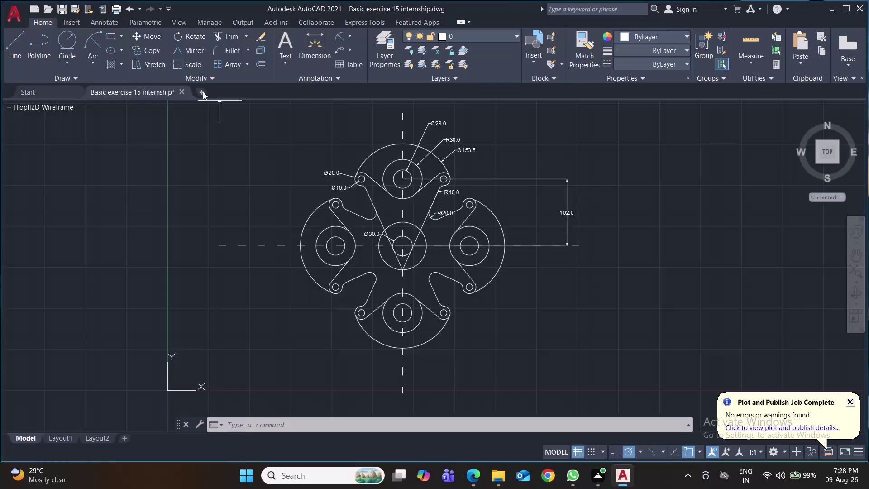
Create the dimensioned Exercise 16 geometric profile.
Open a new blank drawing and close the Basic exercise 15 tab.
click(202, 91)
click(182, 91)
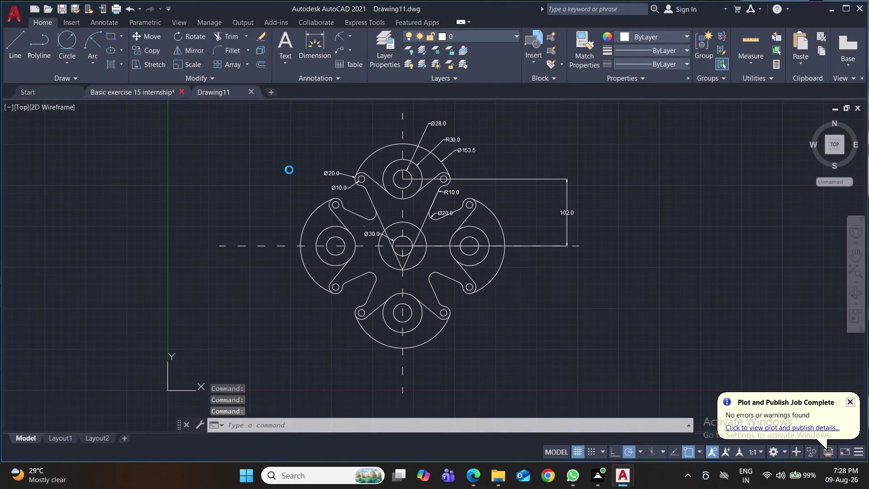
click(414, 265)
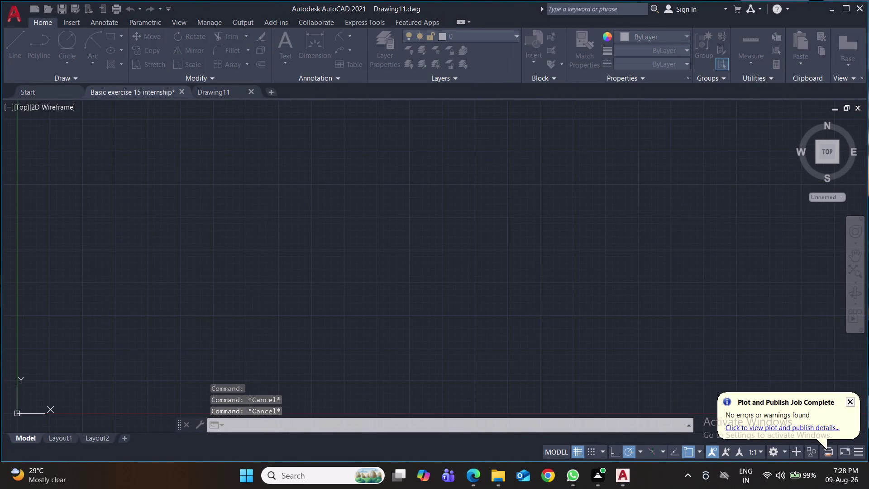
Save the new drawing as 'Basic exercise 16 internship' in the internship folder.
key(ctrl+s)
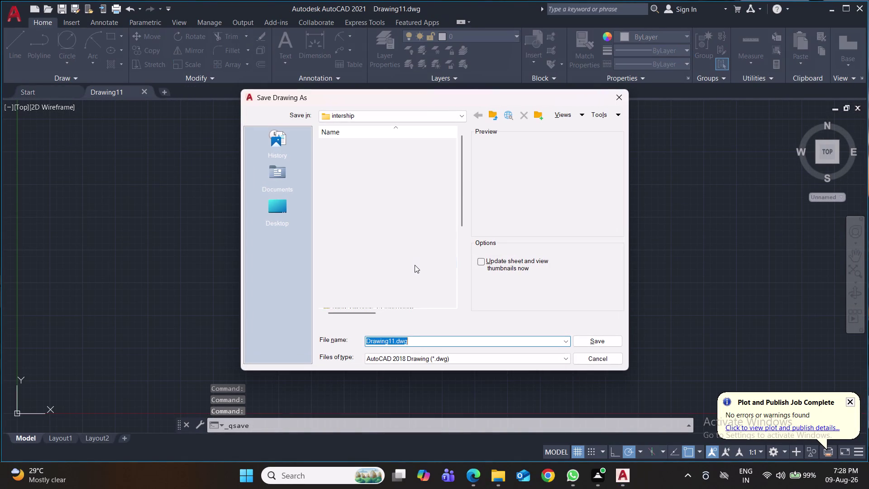
scroll(down, 3)
scroll(down, 3)
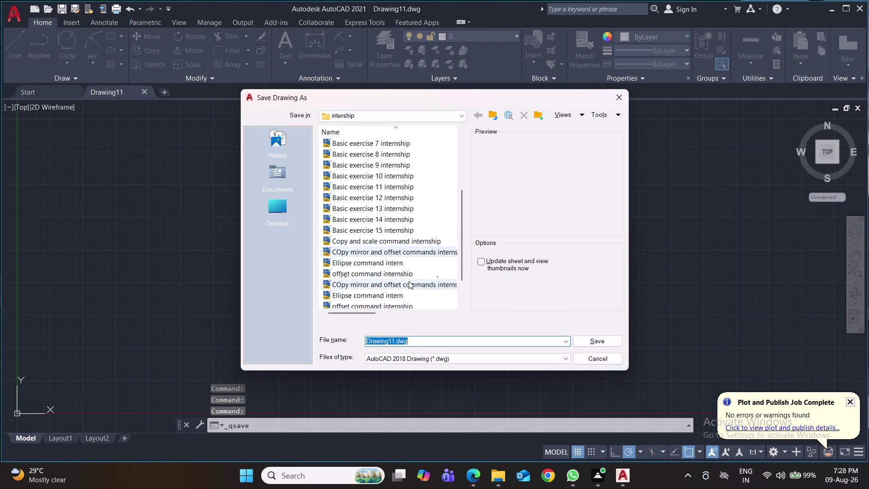
click(399, 232)
click(415, 341)
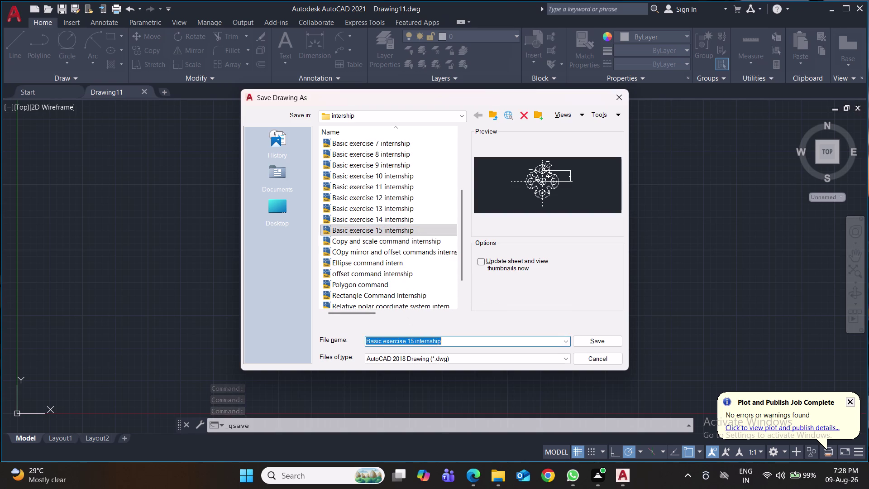
click(414, 339)
key(Left)
key(BackSpace)
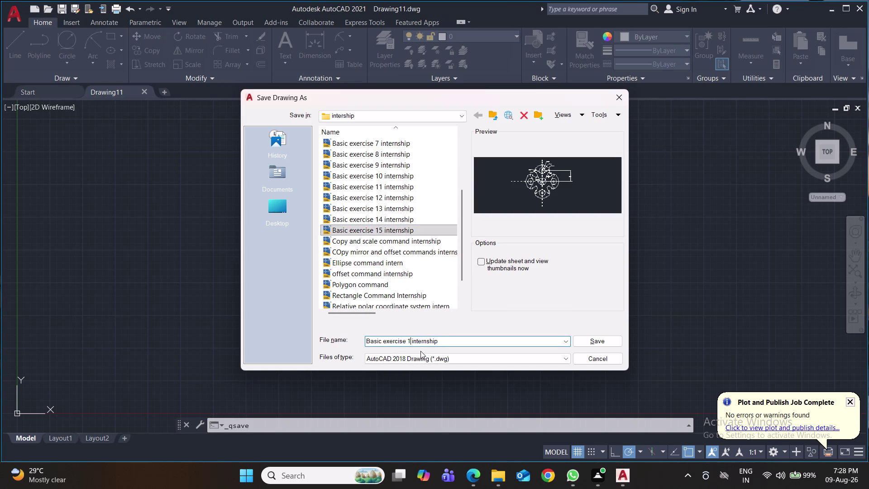
key(6)
click(606, 342)
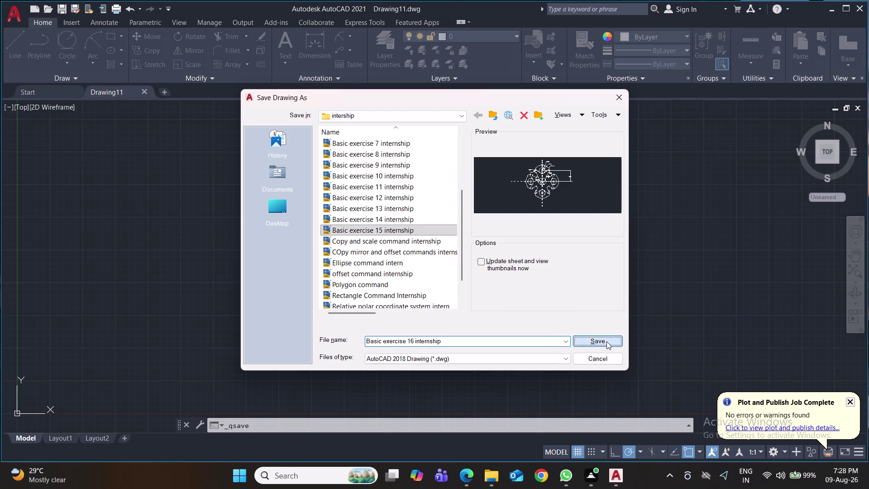
key(ctrl+s)
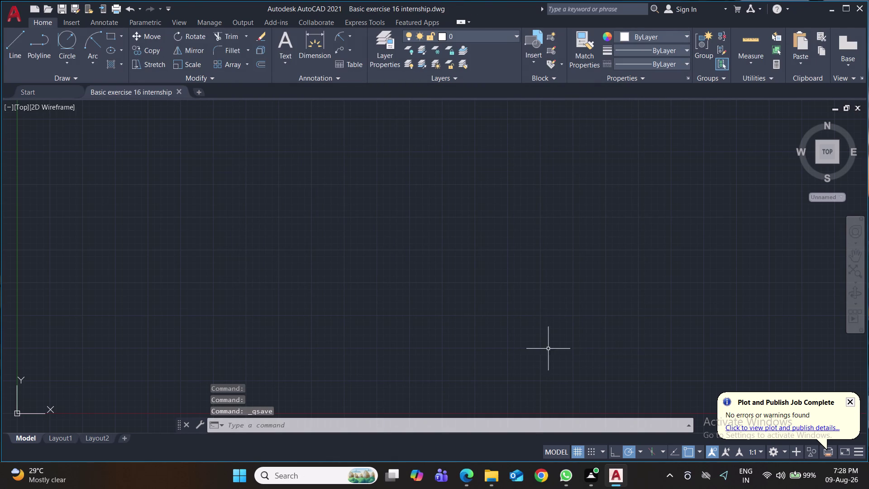
Set drawing units (UN) to 0.00 length precision and millimetre insertion scale.
text(un)
key(Return)
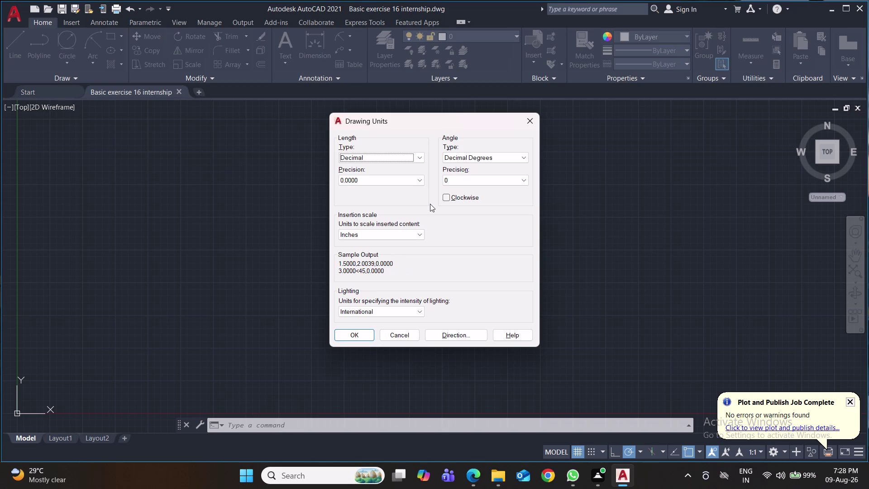
click(420, 179)
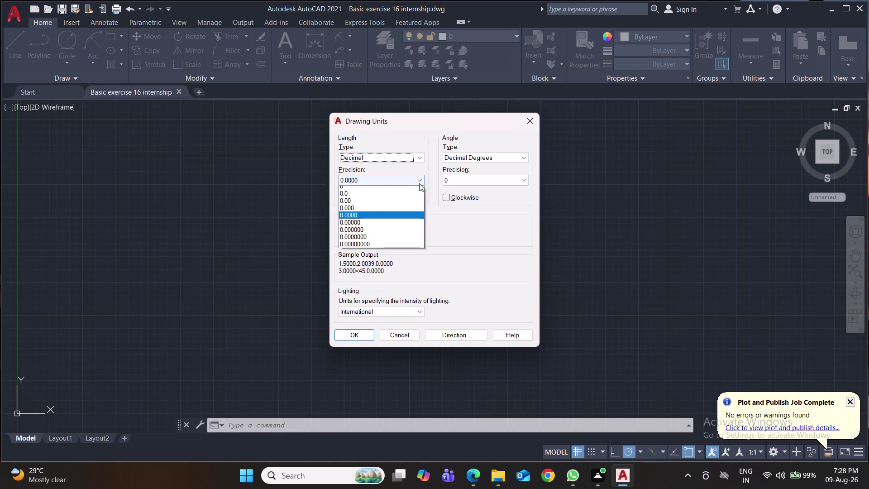
click(409, 205)
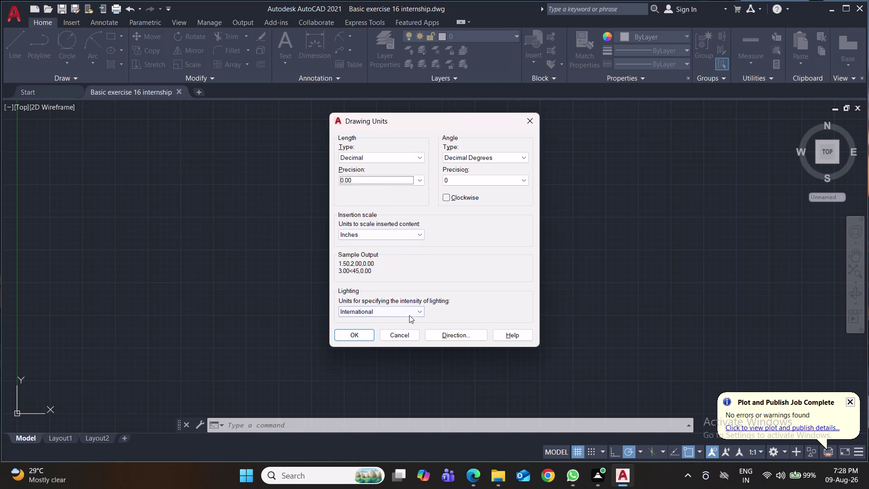
click(404, 238)
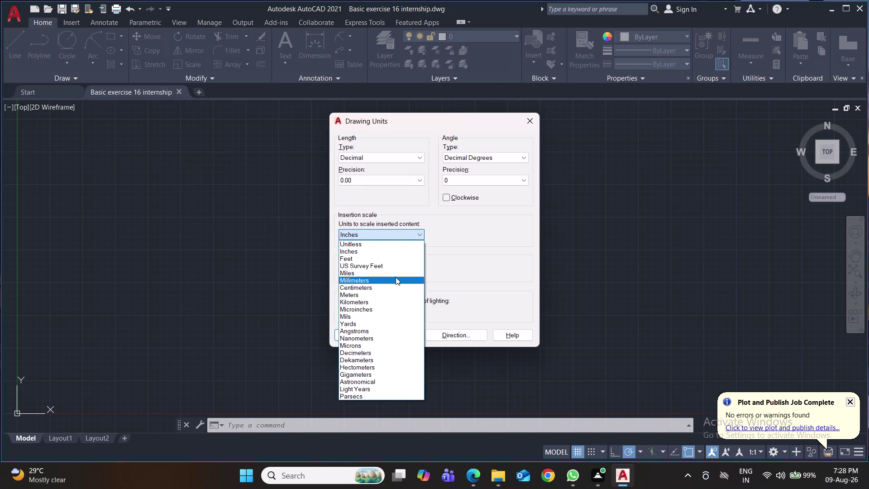
click(396, 277)
click(359, 336)
Modify the Standard dimension style to use an arrow size of 2.
key(d)
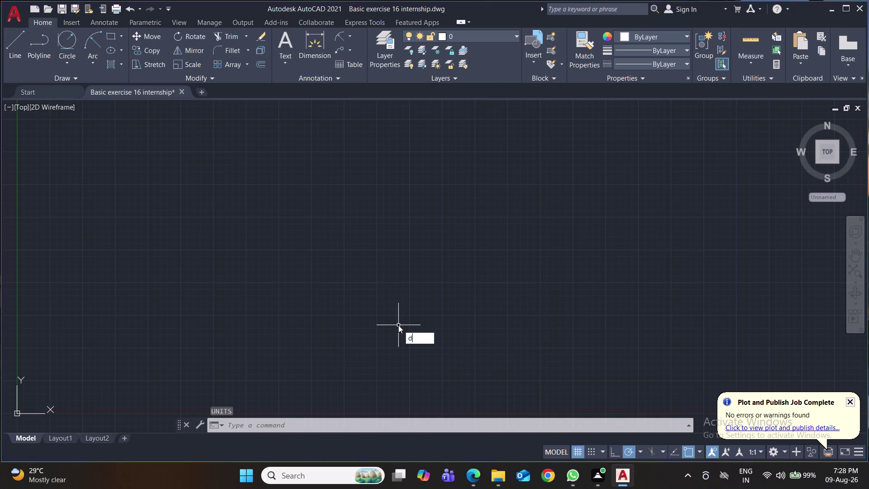
key(Return)
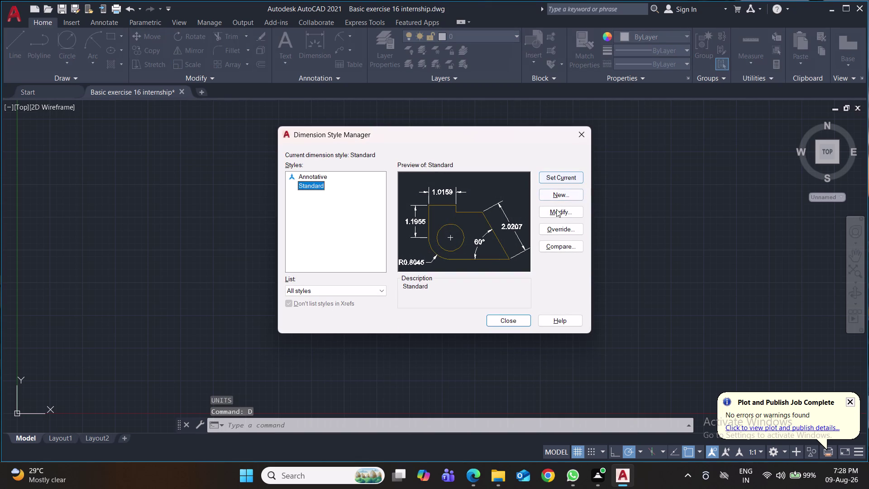
click(559, 211)
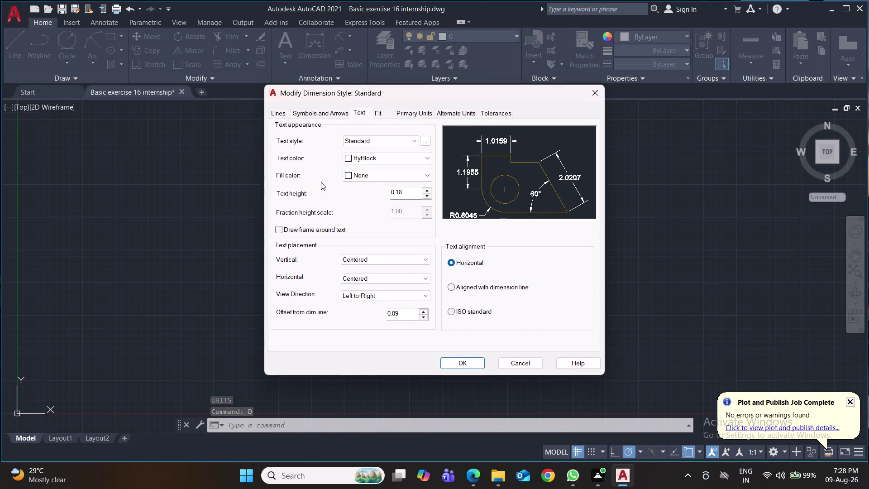
click(333, 111)
drag(306, 227, 289, 226)
click(283, 227)
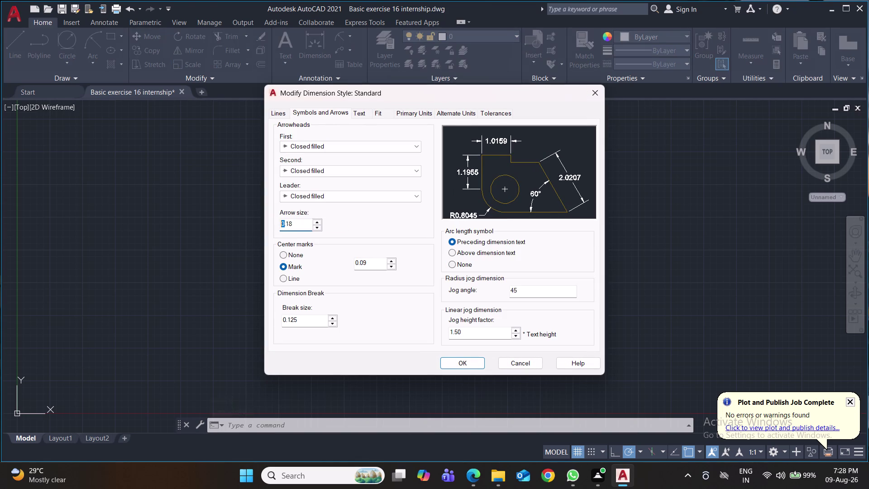
drag(294, 222, 280, 220)
key(2)
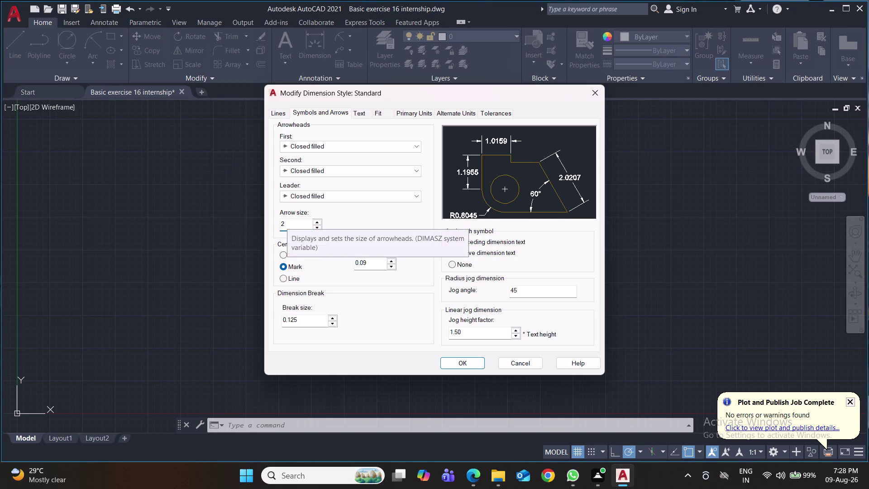
Set dimension text height 4 and linear precision 0.0, then make Standard current.
click(356, 113)
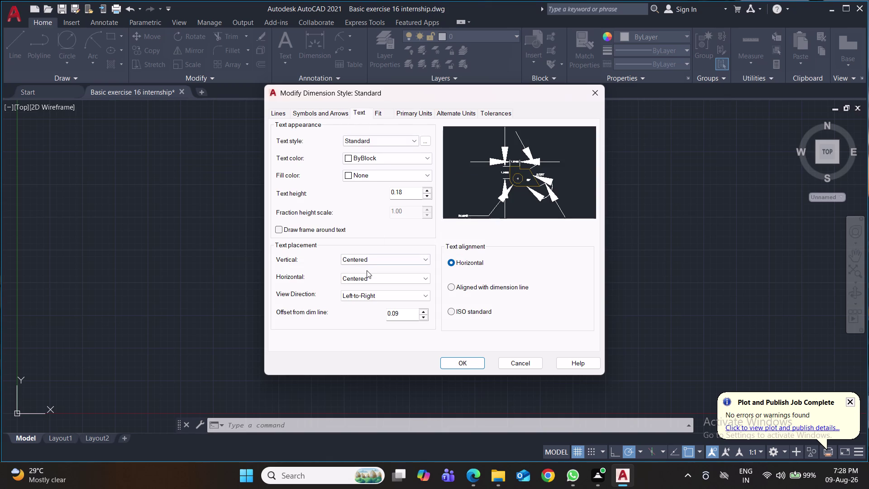
drag(411, 191, 379, 194)
key(4)
click(415, 115)
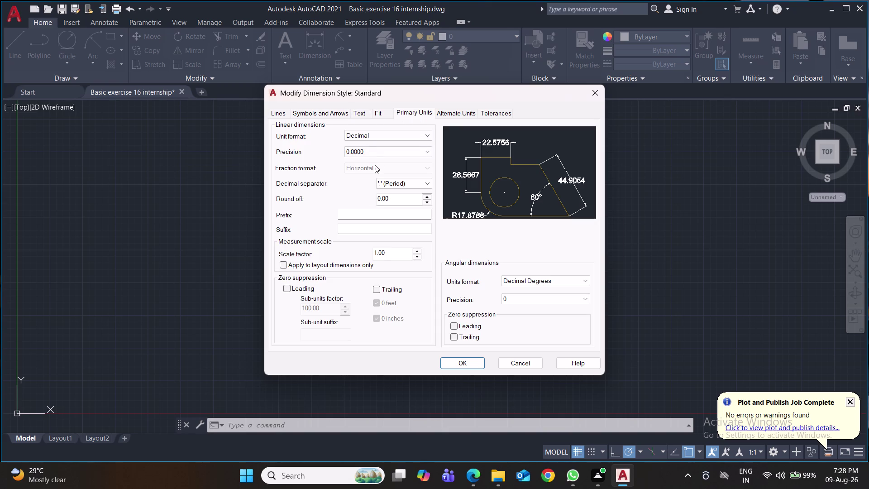
click(372, 154)
click(366, 167)
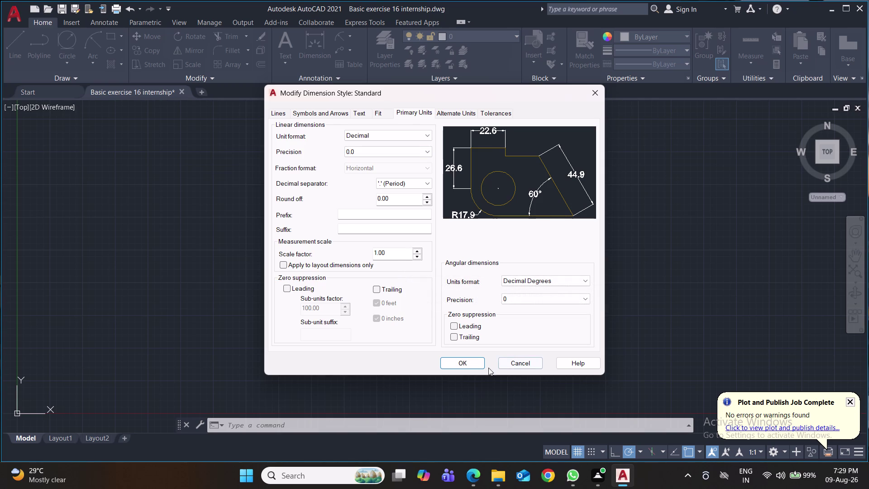
click(470, 367)
click(563, 179)
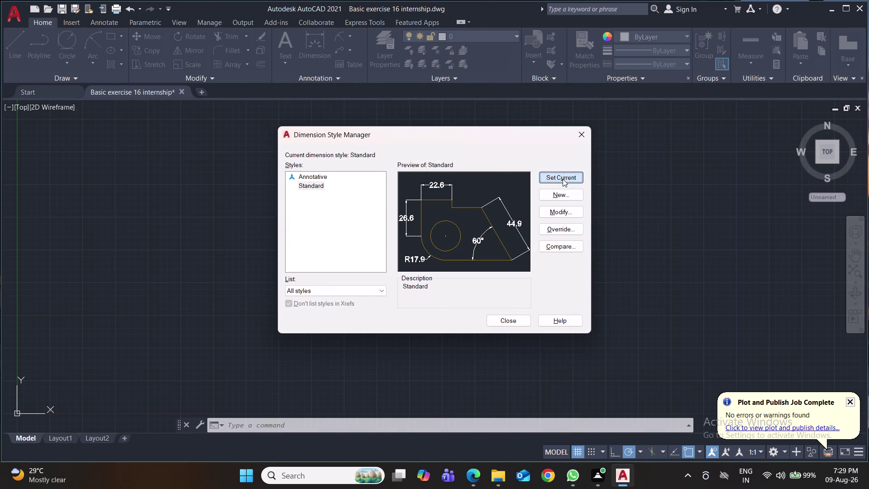
click(501, 322)
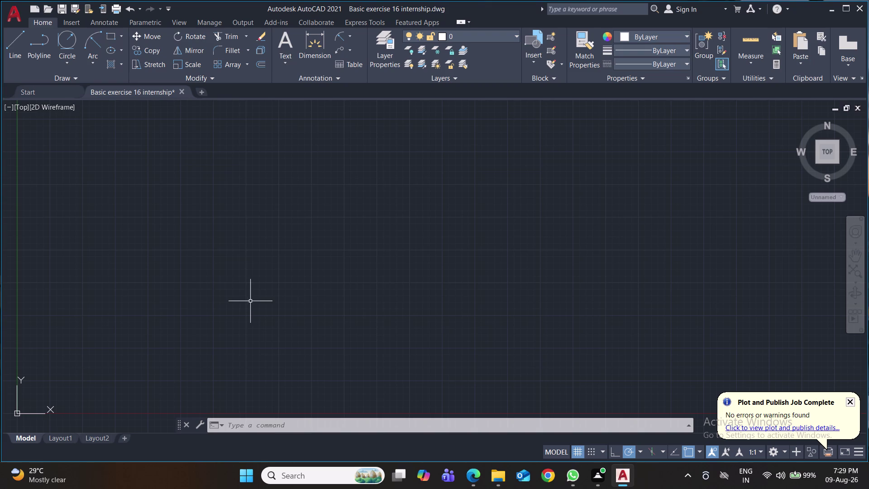
Start a line at the profile's starting point and draw the first 25.2 horizontal segment.
key(l)
key(Return)
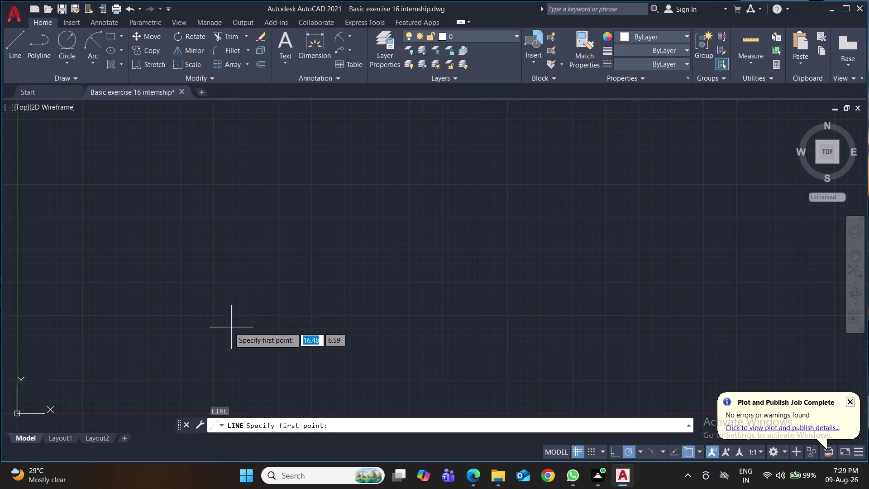
click(116, 346)
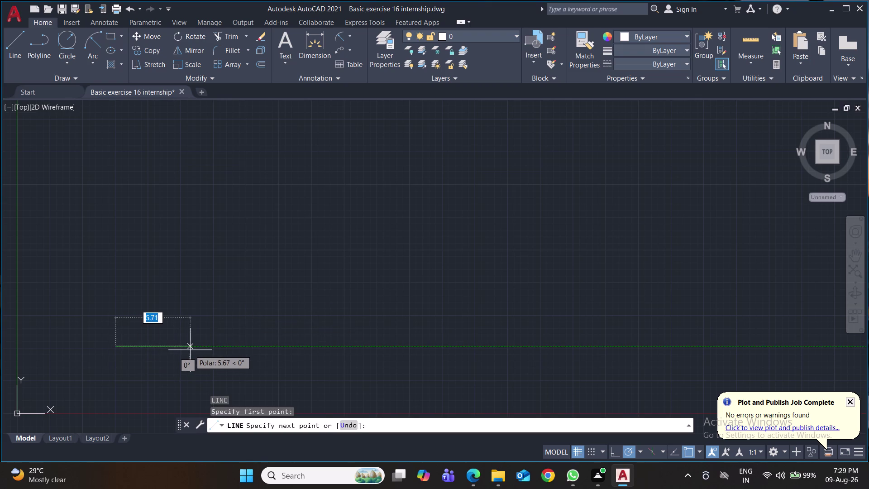
text(25.2)
key(Return)
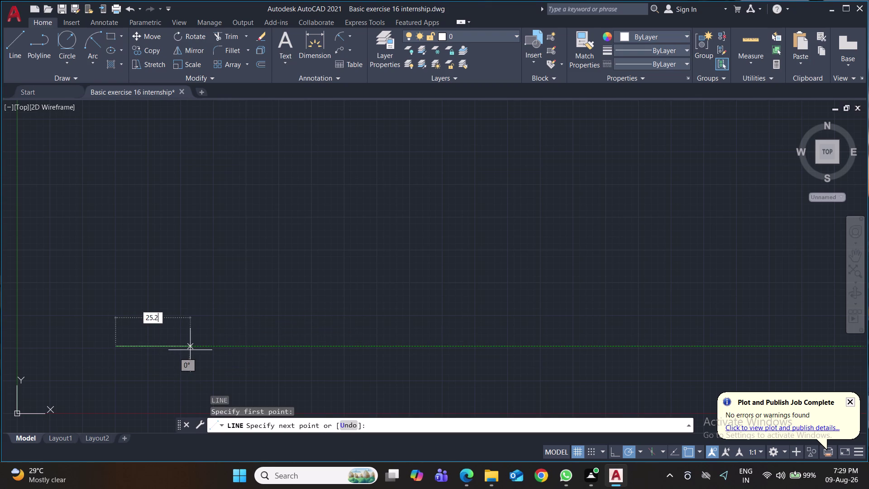
scroll(down, 3)
scroll(down, 3)
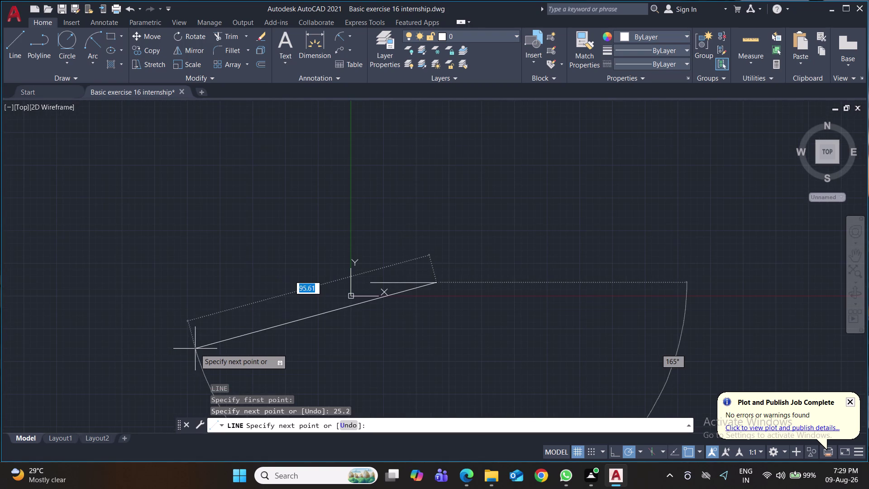
middle_drag(215, 331, 59, 324)
middle_drag(561, 276, 361, 312)
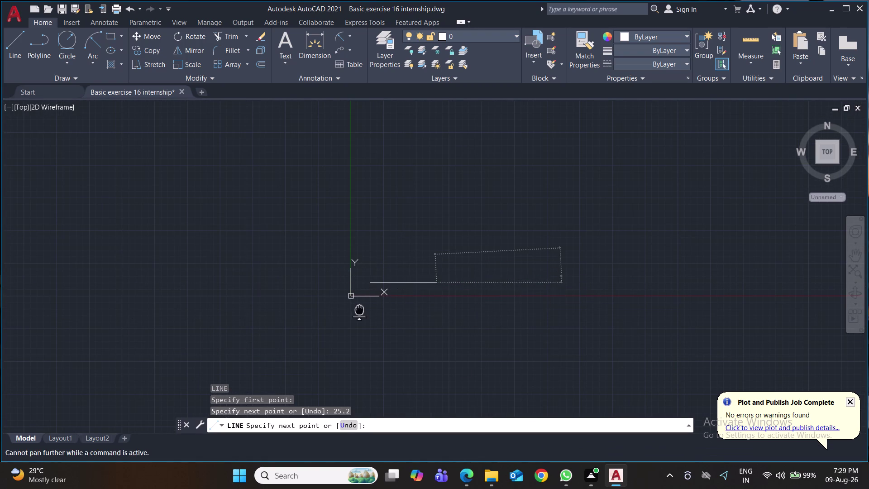
middle_drag(361, 312, 359, 312)
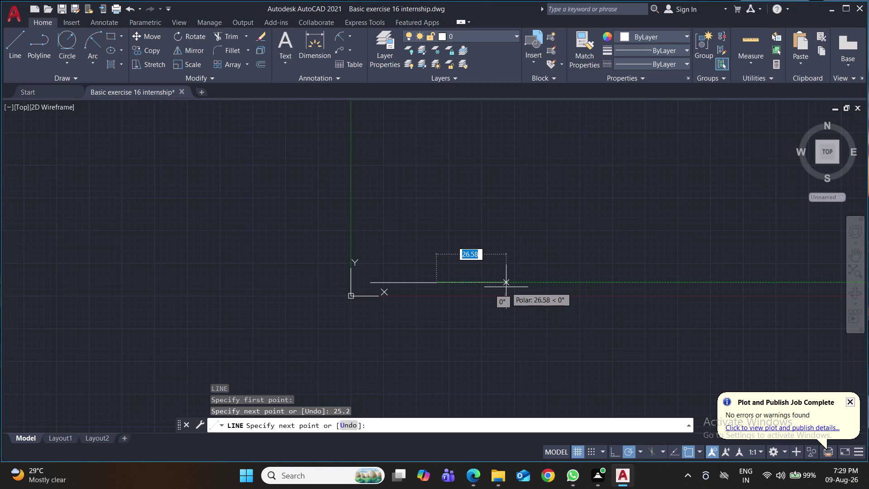
Continue the base line with 10.9, 67.8, 12.6 and 23.5 segments, then end.
text(10.9)
key(Return)
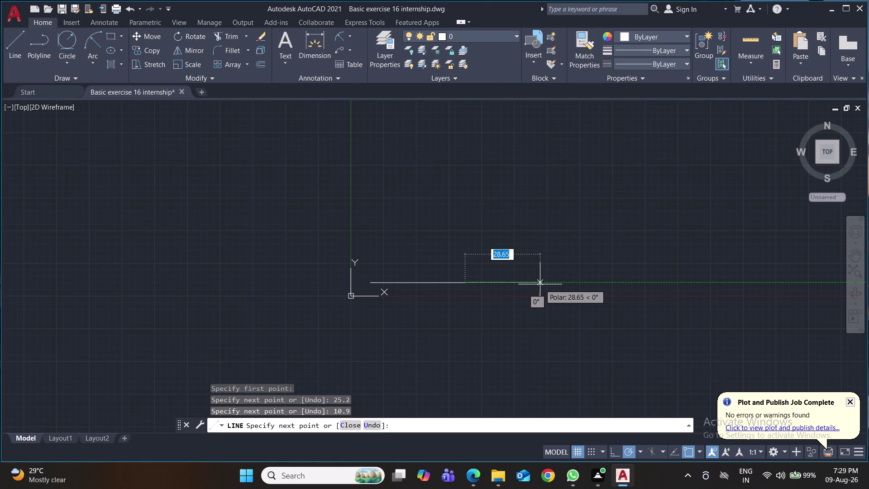
text(67.8)
key(Return)
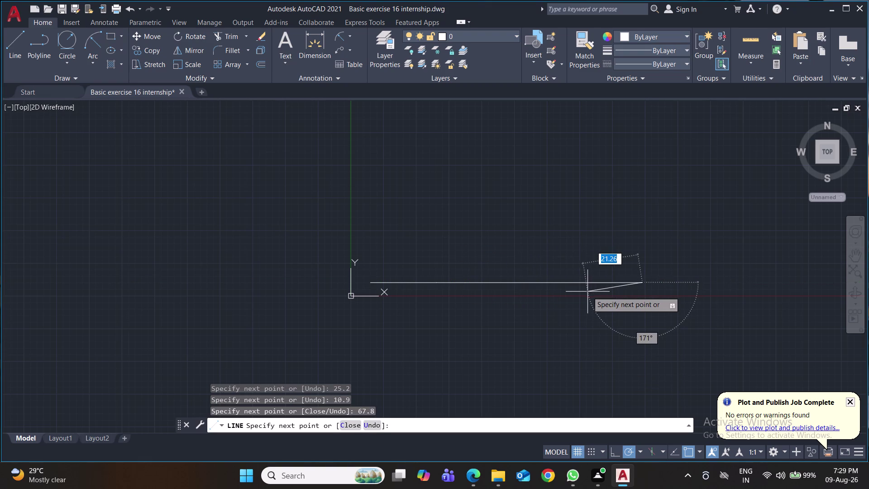
middle_drag(595, 287, 512, 301)
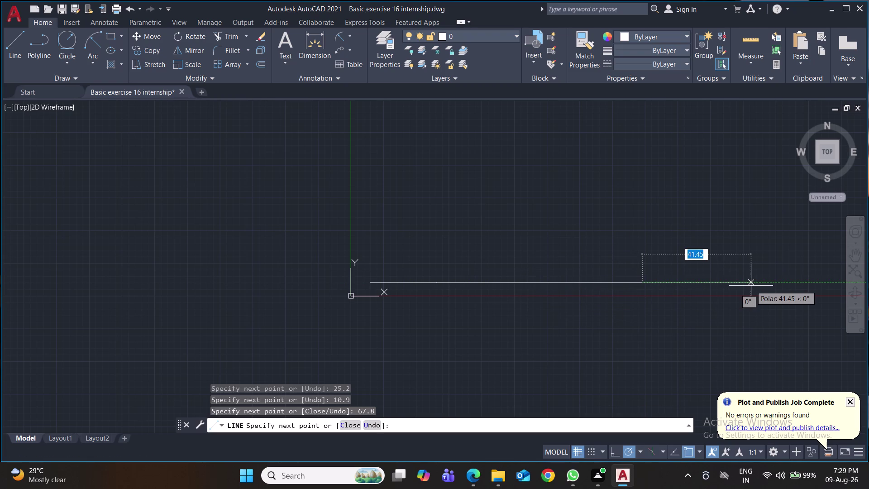
text(12.)
key(6)
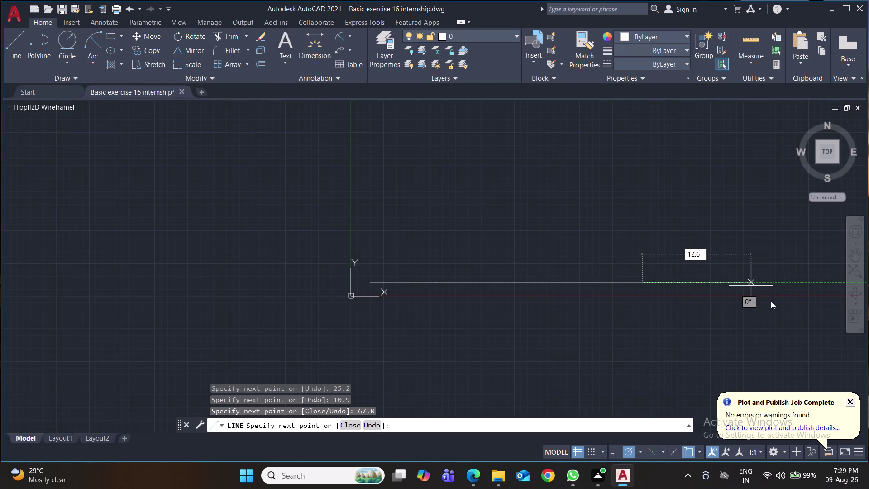
key(Return)
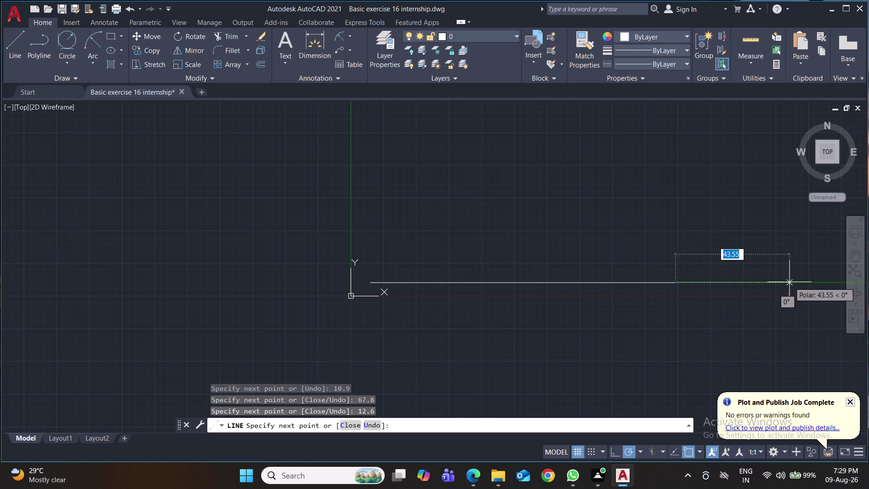
text(23.5)
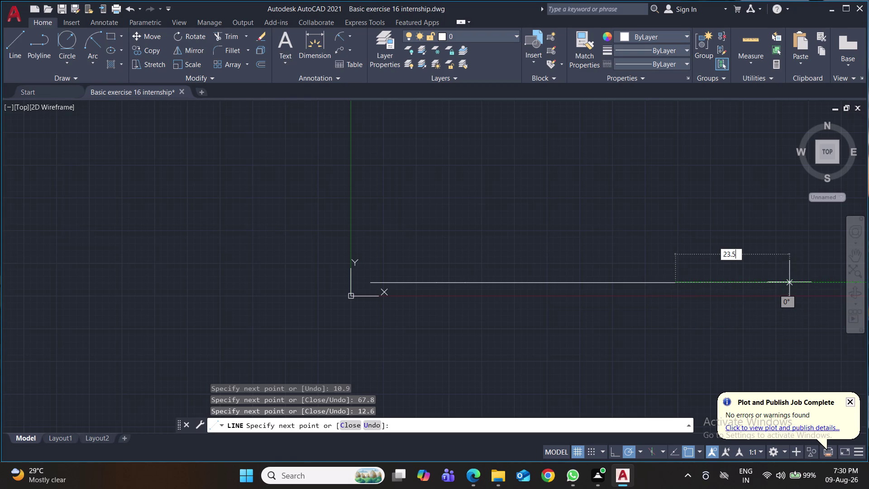
key(Return)
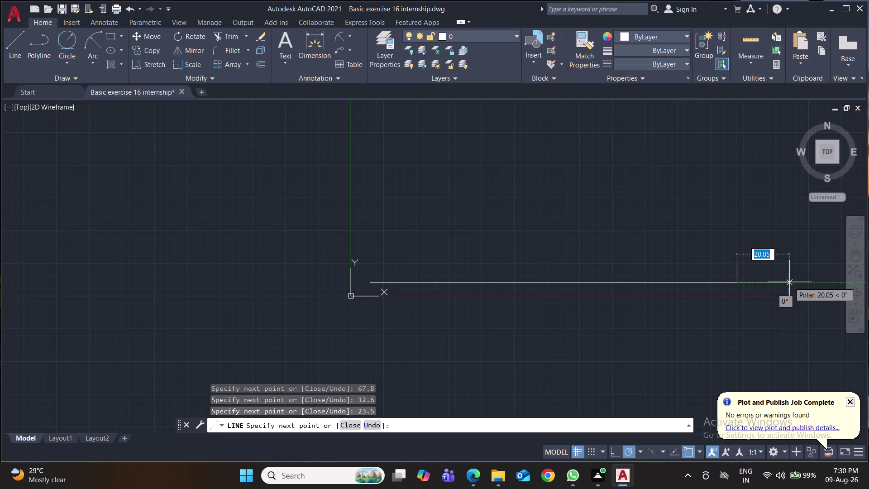
key(Return)
scroll(up, 3)
scroll(down, 3)
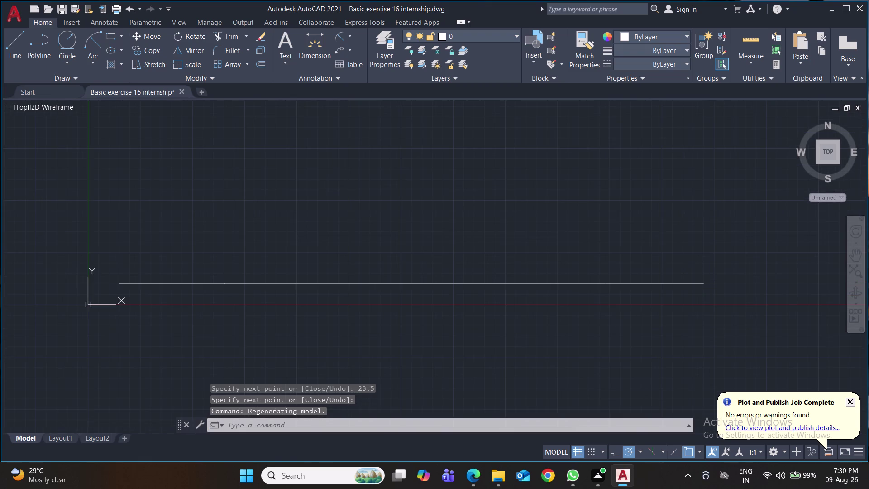
middle_drag(789, 281, 557, 323)
Relocate the UCS origin to the lower-left corner of the drawing area.
middle_drag(582, 313, 605, 289)
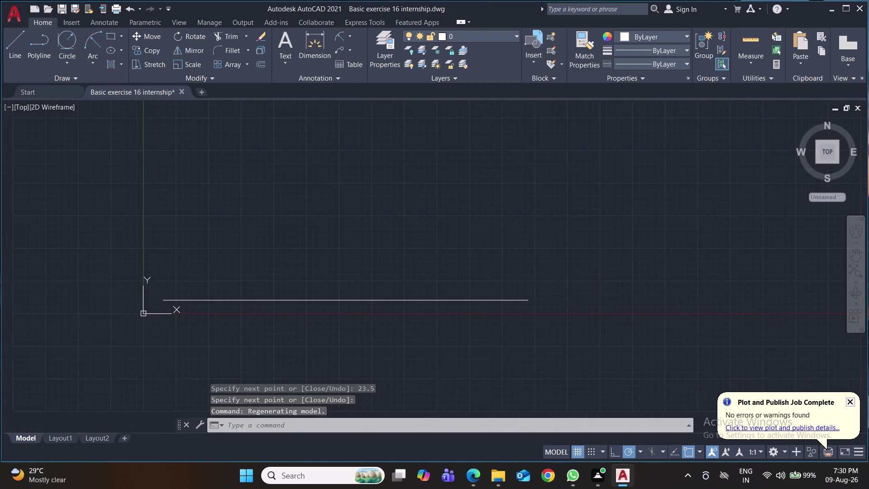
click(143, 315)
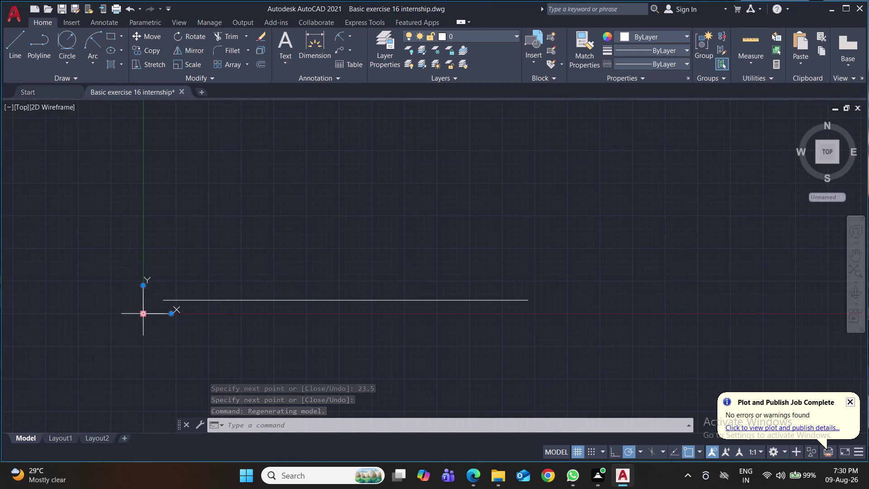
click(144, 313)
click(11, 420)
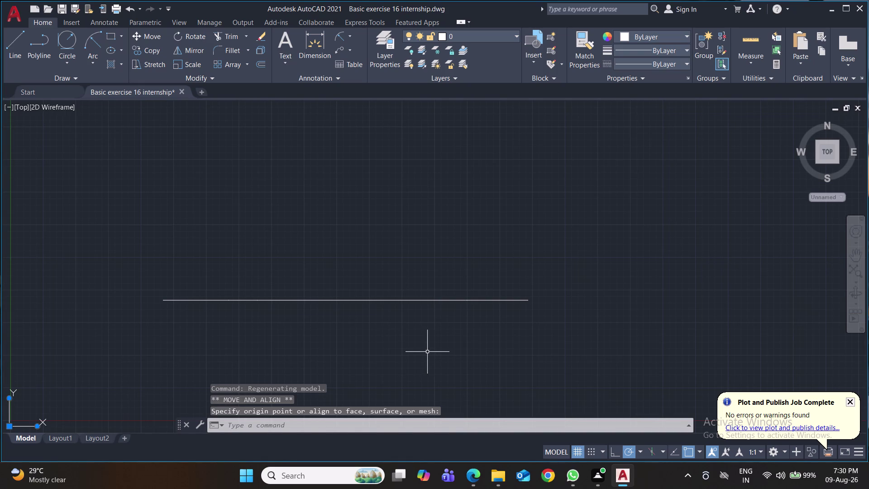
click(354, 37)
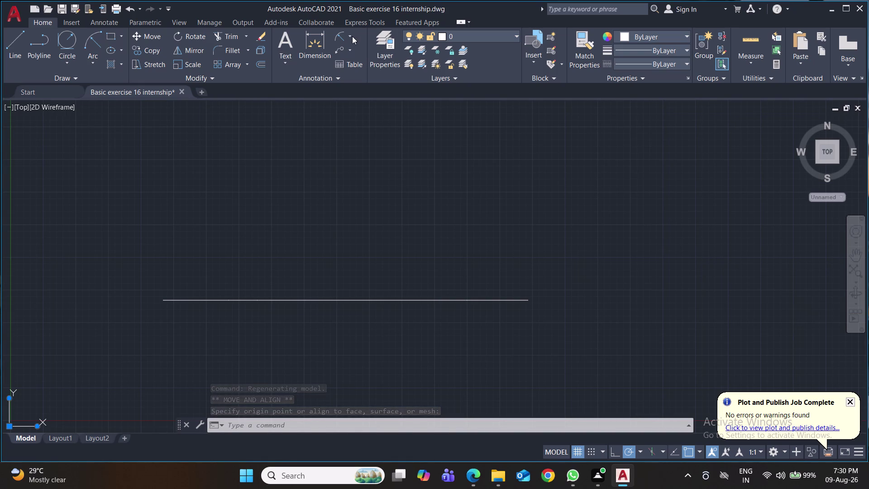
Start a linear dimension anchored at the base line's left end.
click(348, 34)
click(367, 56)
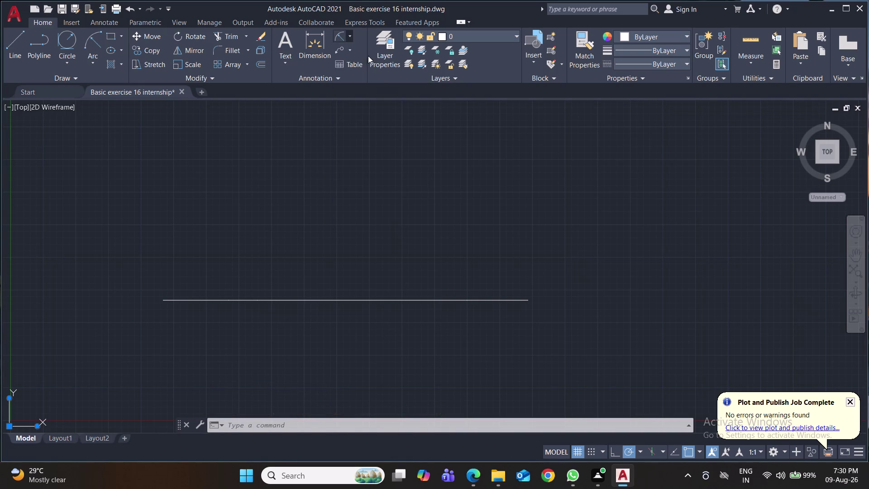
click(163, 300)
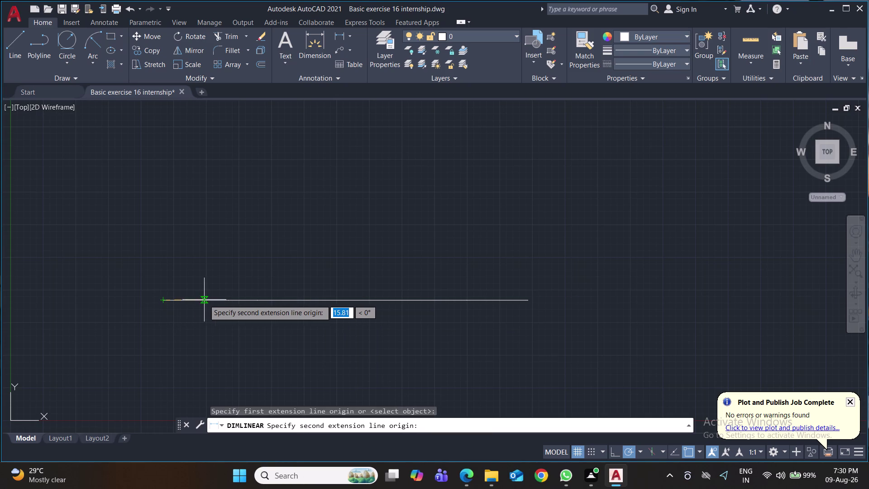
Place linear dimensions 25.2, 10.9 and 67.8 below the base line.
click(228, 300)
click(226, 320)
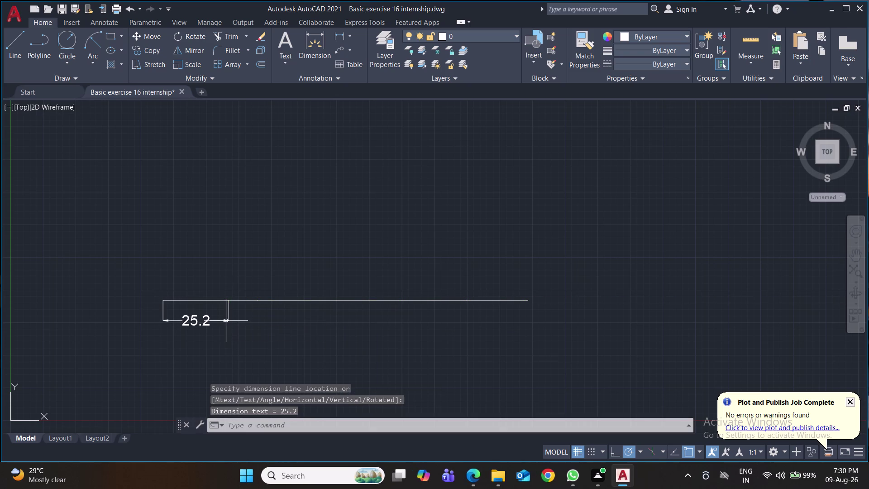
key(space)
click(226, 302)
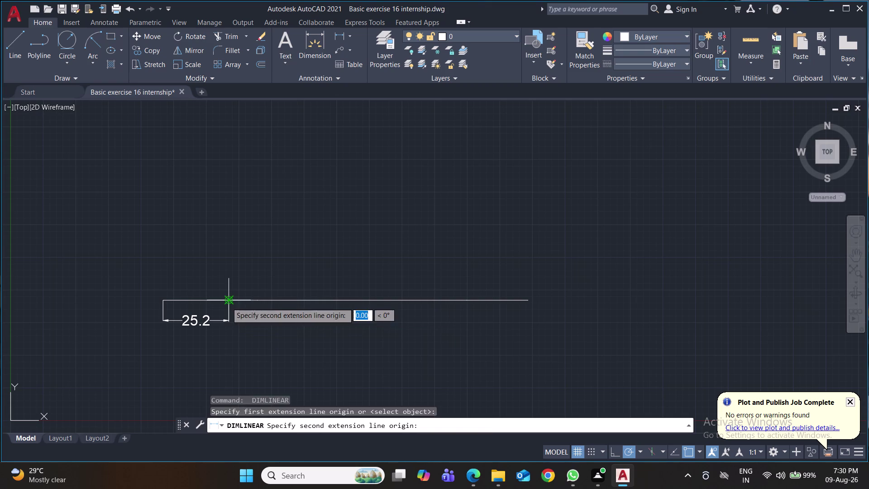
click(258, 301)
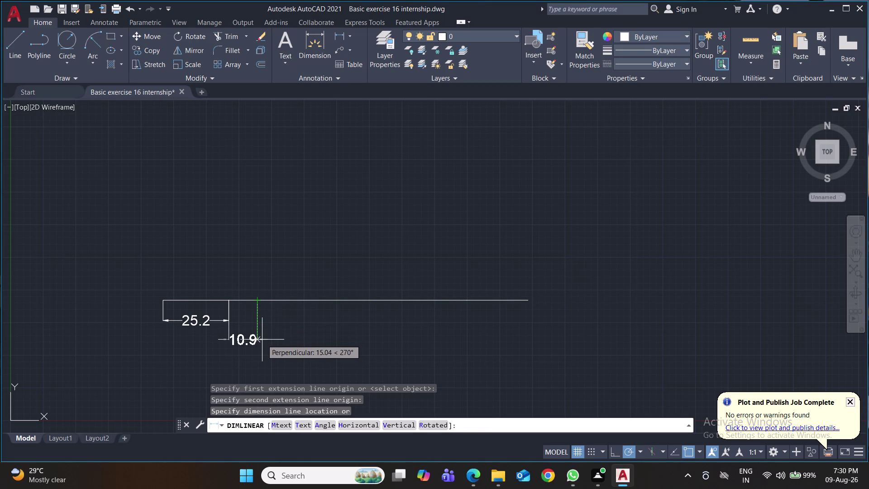
click(262, 337)
key(space)
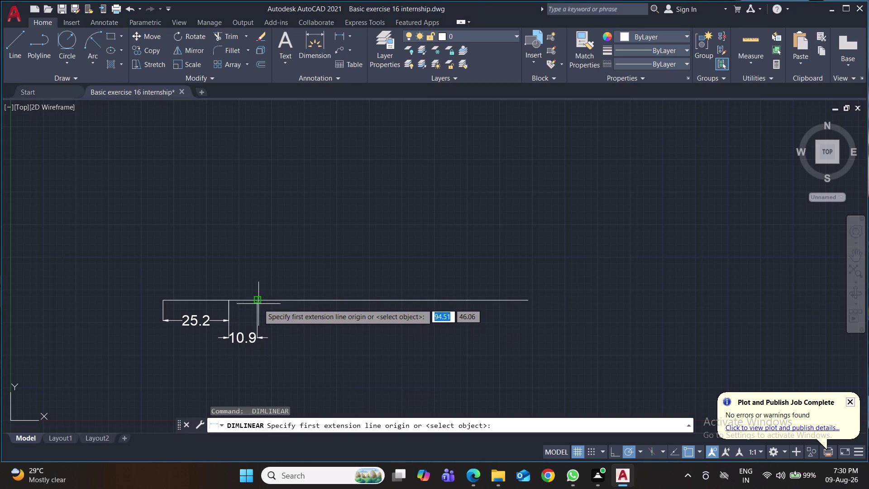
click(256, 303)
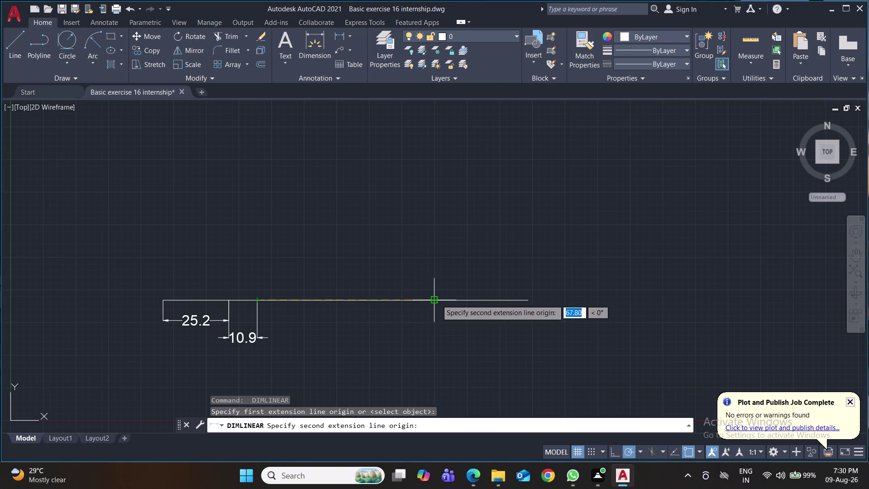
click(433, 301)
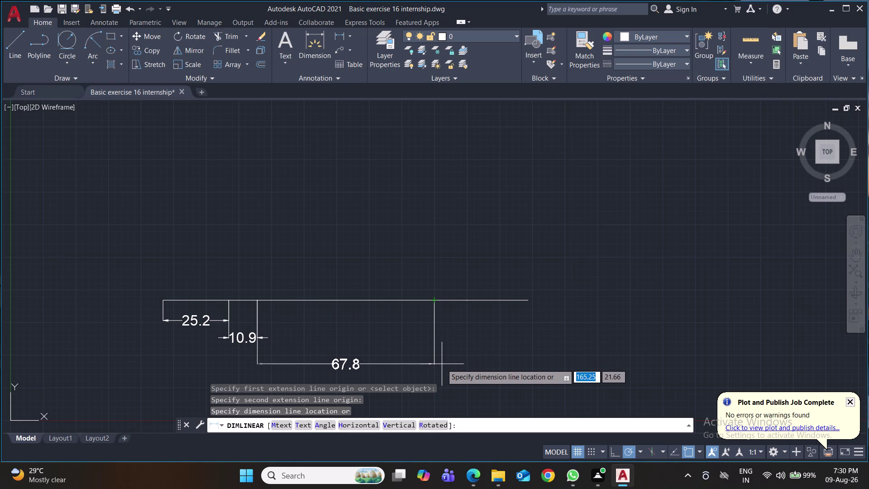
click(442, 364)
Dimension the remaining 12.6 and 23.5 base-line segments below the line.
middle_drag(511, 349, 457, 290)
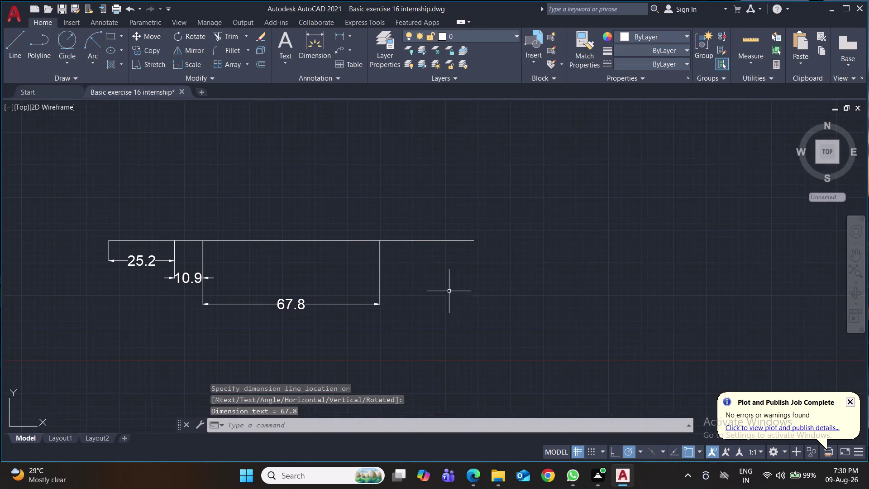
key(space)
click(378, 240)
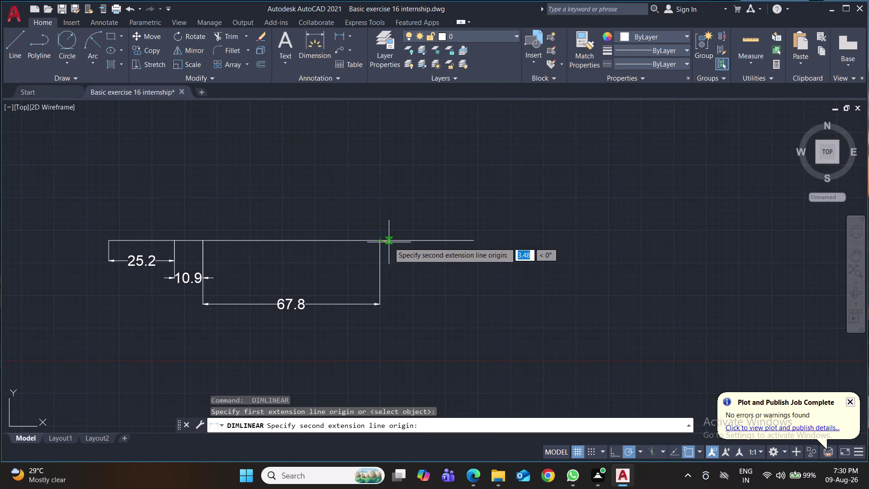
click(413, 238)
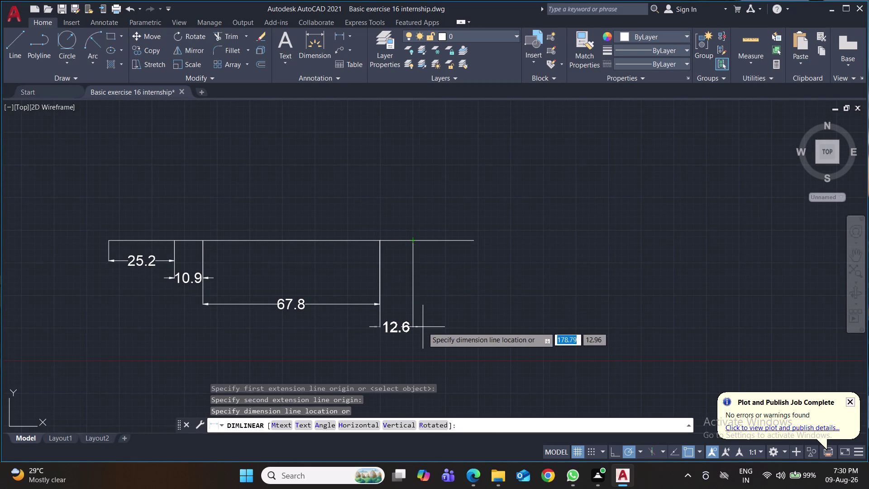
click(423, 327)
key(space)
click(413, 240)
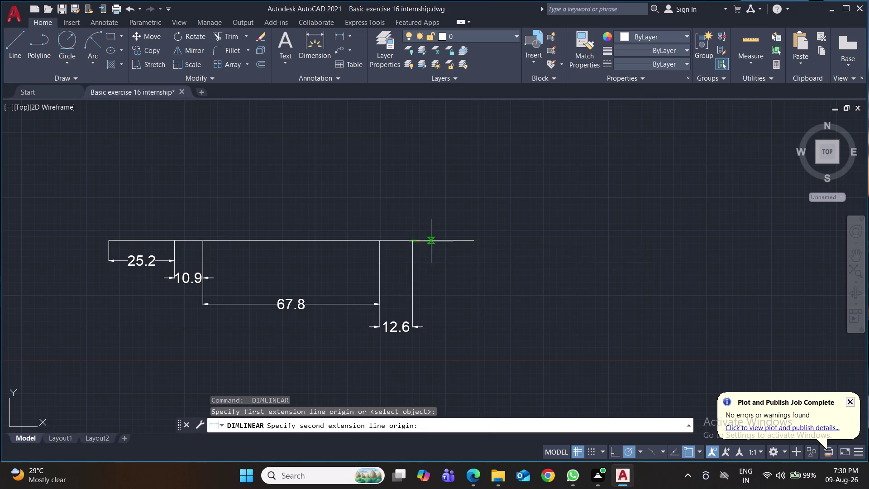
click(474, 241)
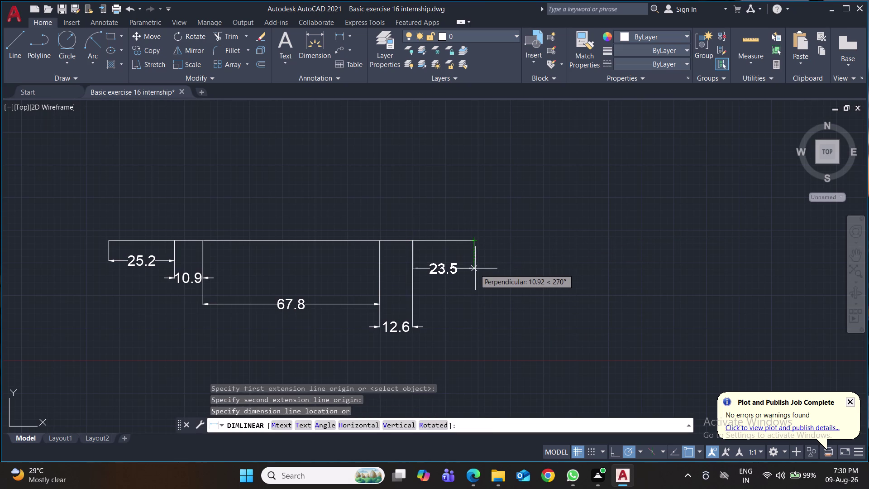
click(476, 277)
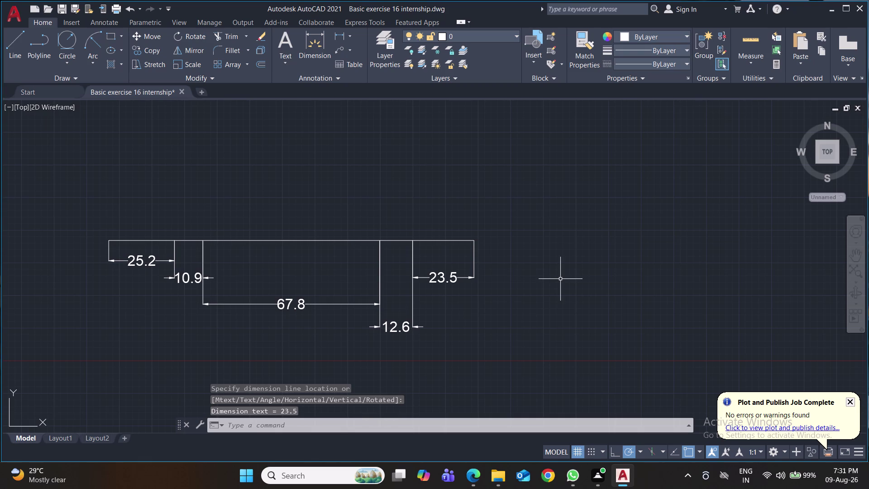
middle_drag(561, 279, 604, 285)
middle_drag(604, 285, 608, 294)
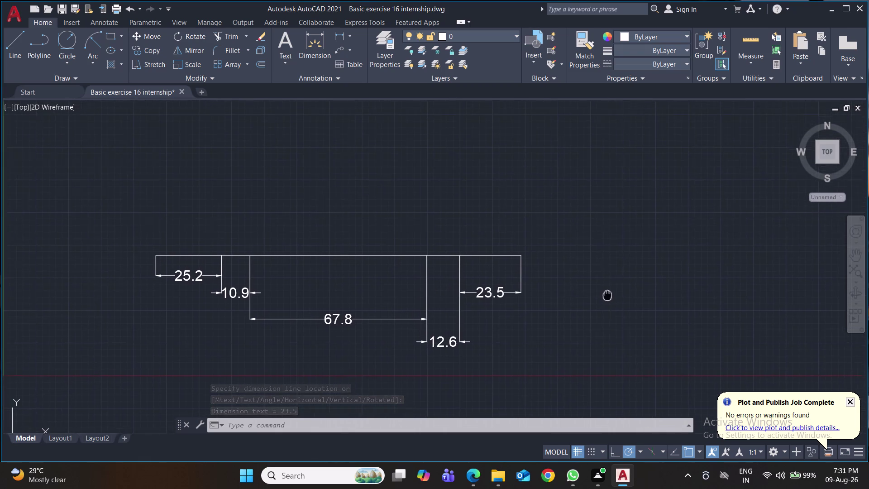
middle_drag(607, 294, 613, 330)
Draw a 60-unit vertical line up from the base line's left end.
key(l)
key(Return)
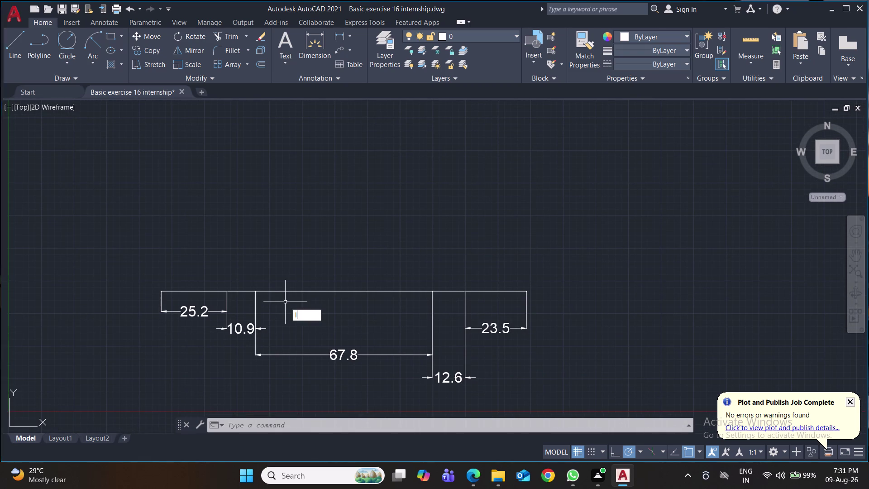
scroll(up, 3)
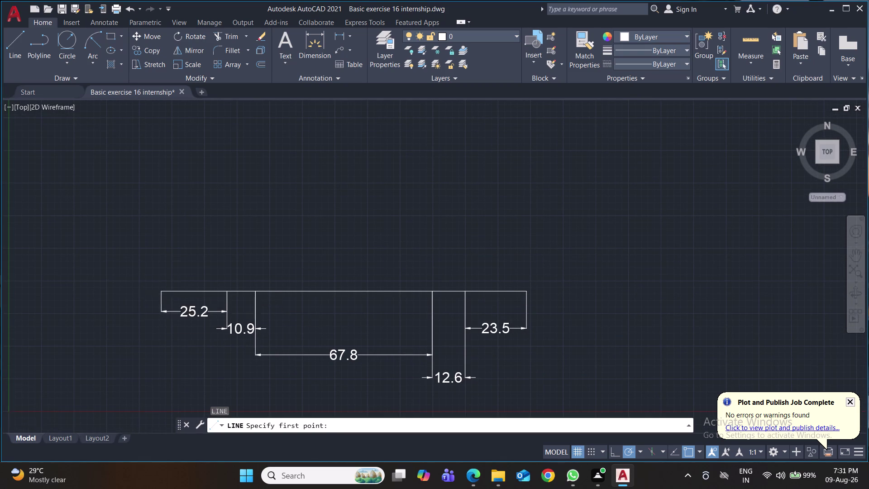
click(158, 291)
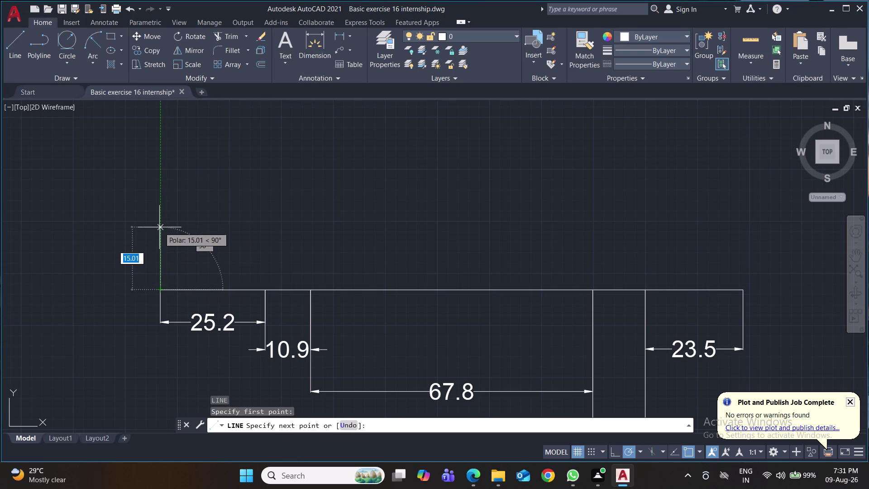
text(60)
key(Return)
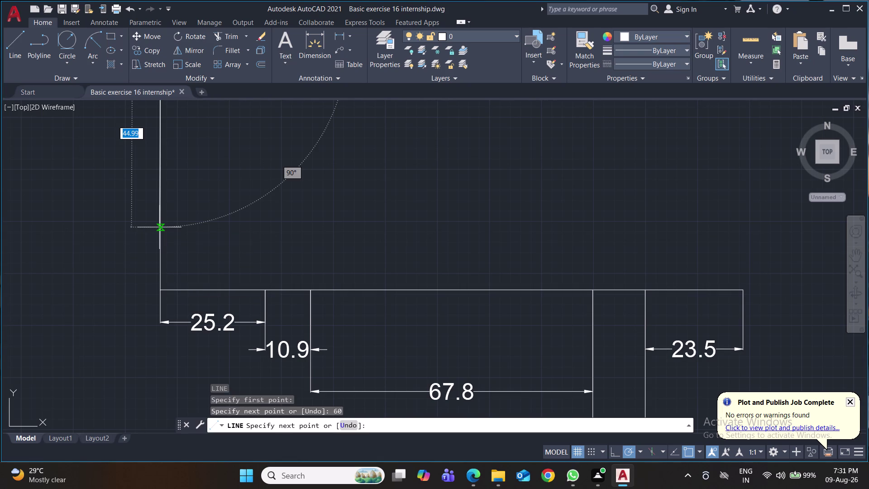
Add a 5.6-unit horizontal line at the top of the vertical line and finish.
scroll(down, 3)
scroll(down, 3)
middle_drag(160, 227, 125, 278)
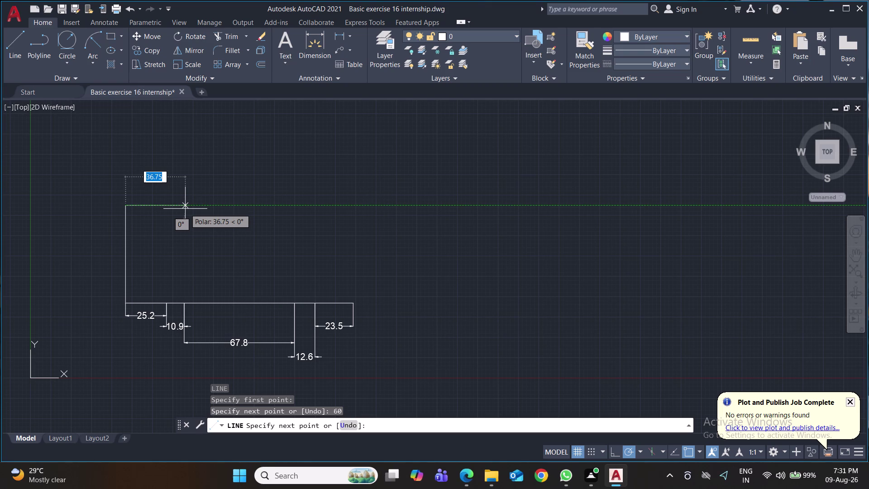
text(5.6)
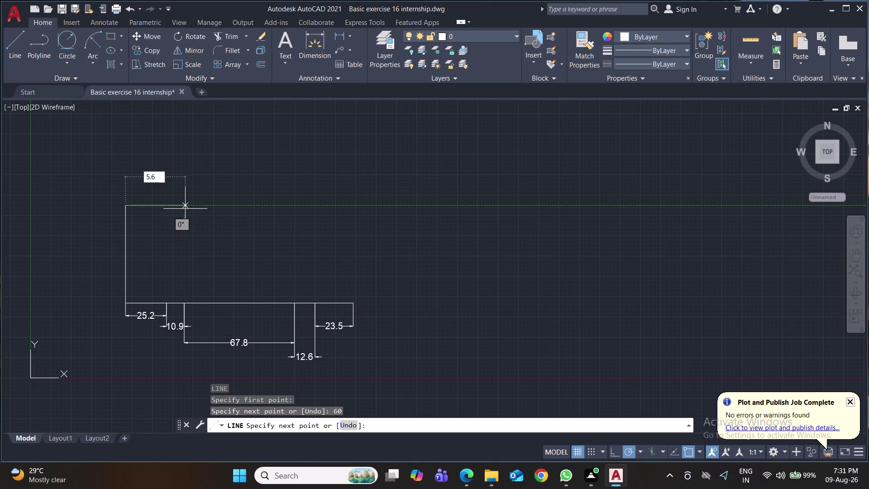
key(Return)
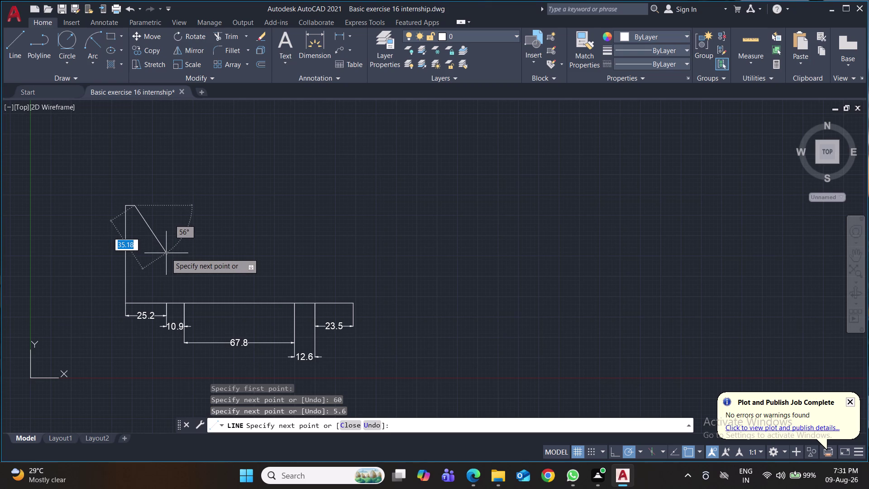
key(Return)
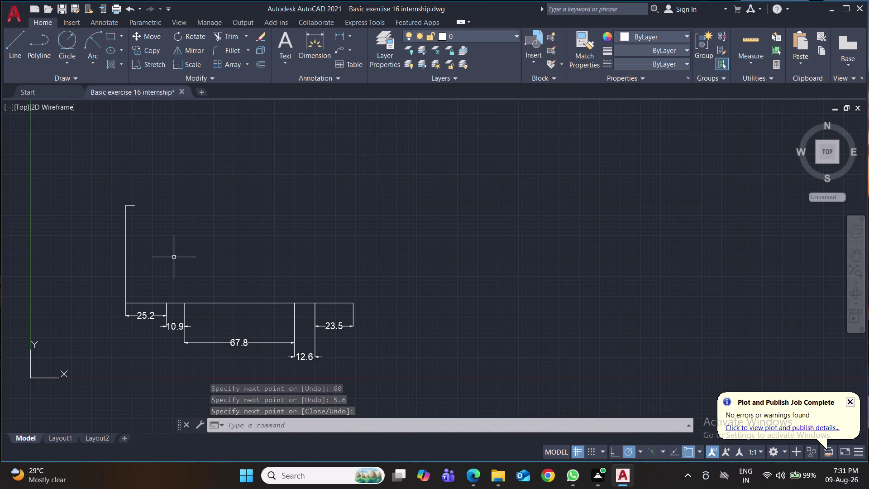
click(11, 43)
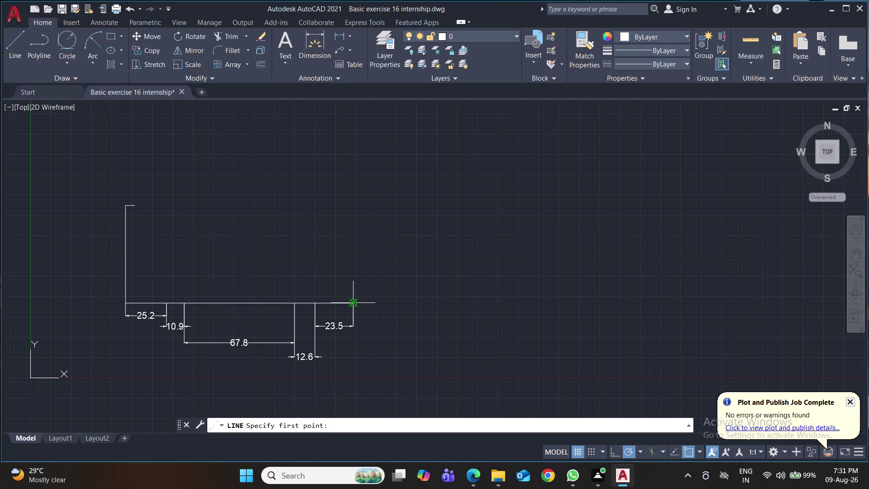
Draw a 24.3-unit vertical line up from the base line's right end.
scroll(up, 3)
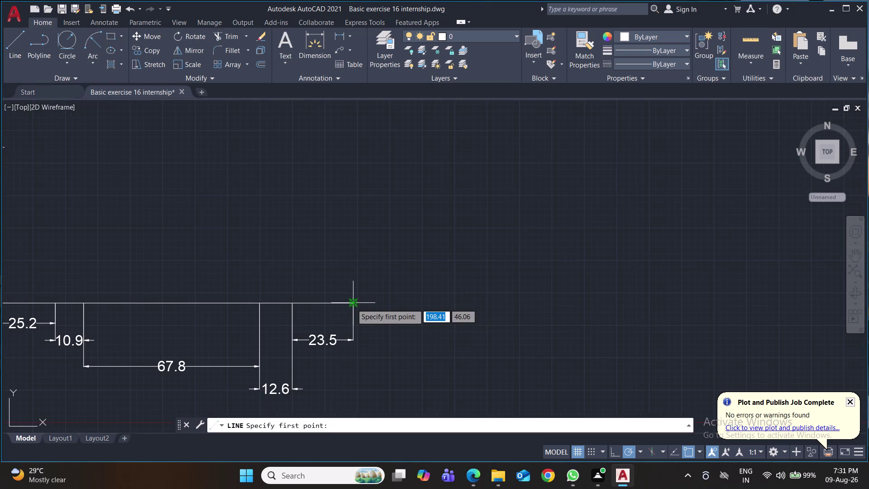
click(355, 304)
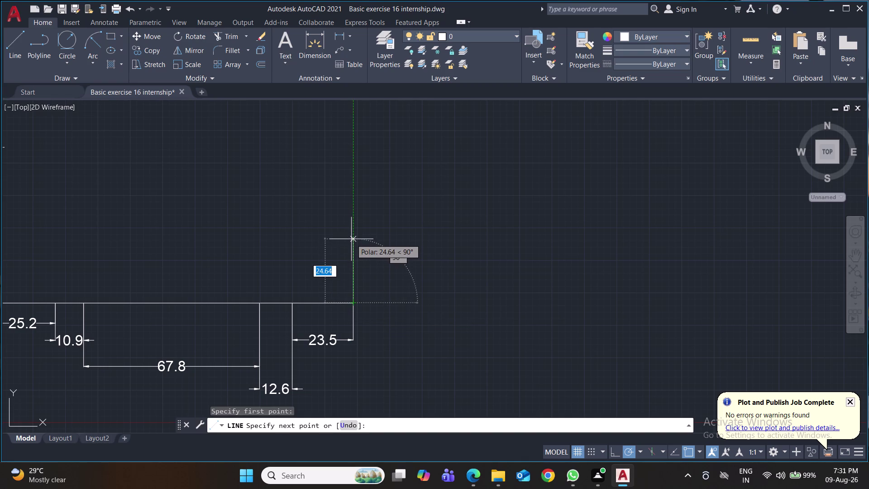
text(24.3)
key(Return)
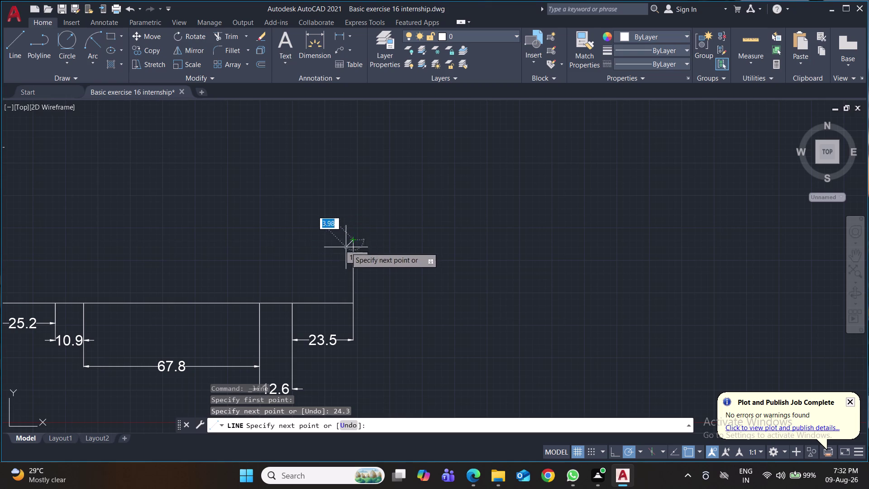
key(Return)
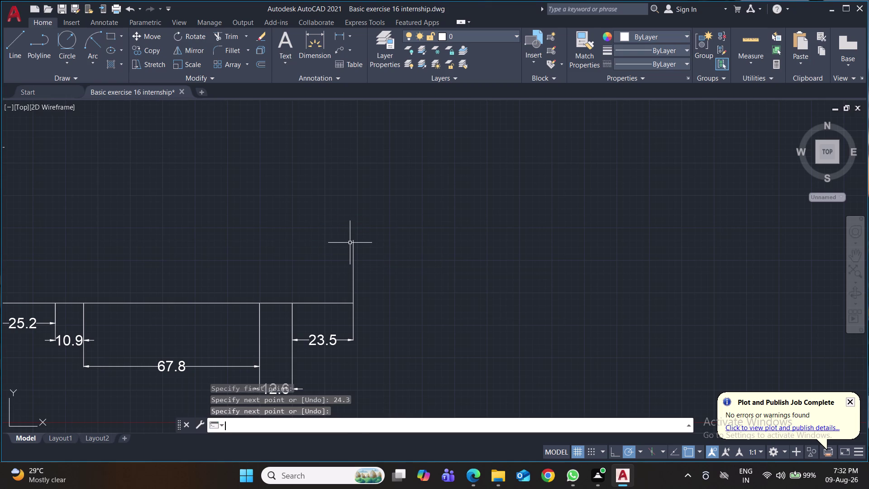
click(72, 62)
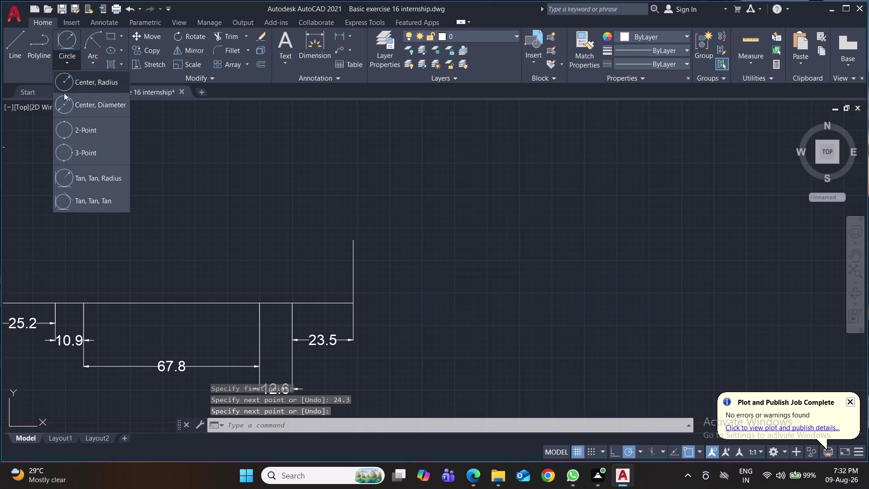
Draw a radius-8 circle centred 8 units from the right vertical line's top.
click(81, 83)
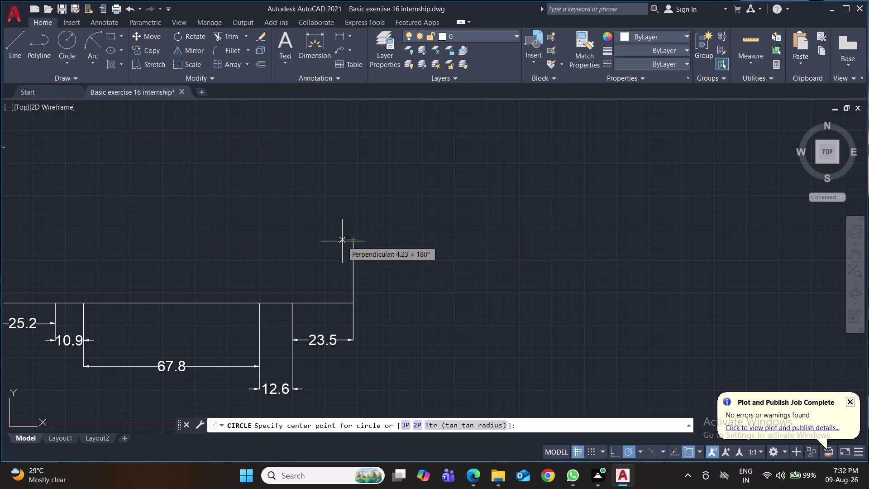
key(8)
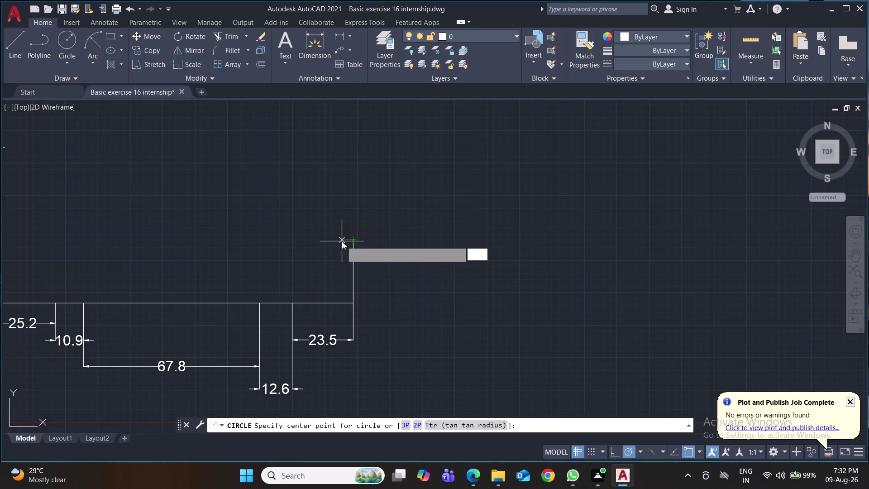
key(Return)
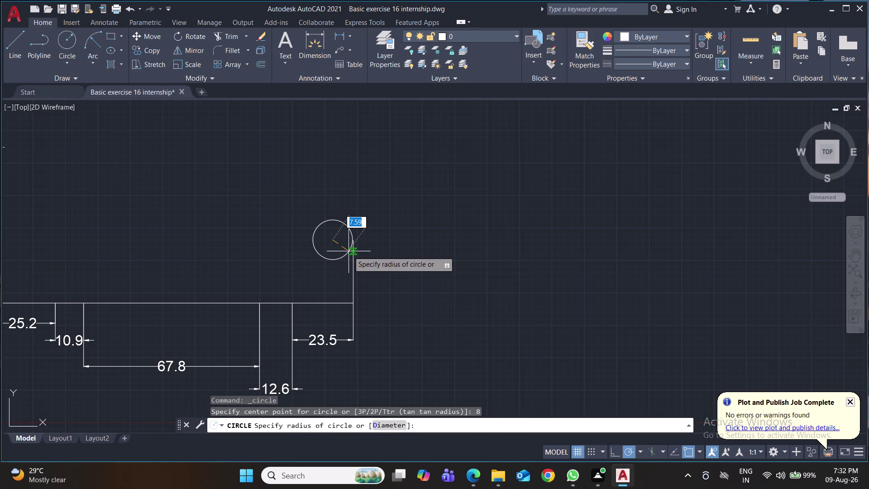
key(8)
key(Return)
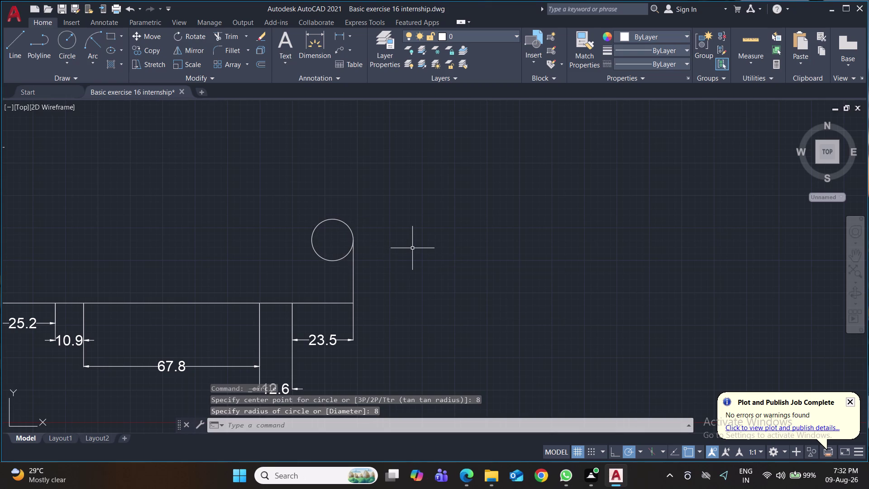
middle_drag(400, 252, 480, 264)
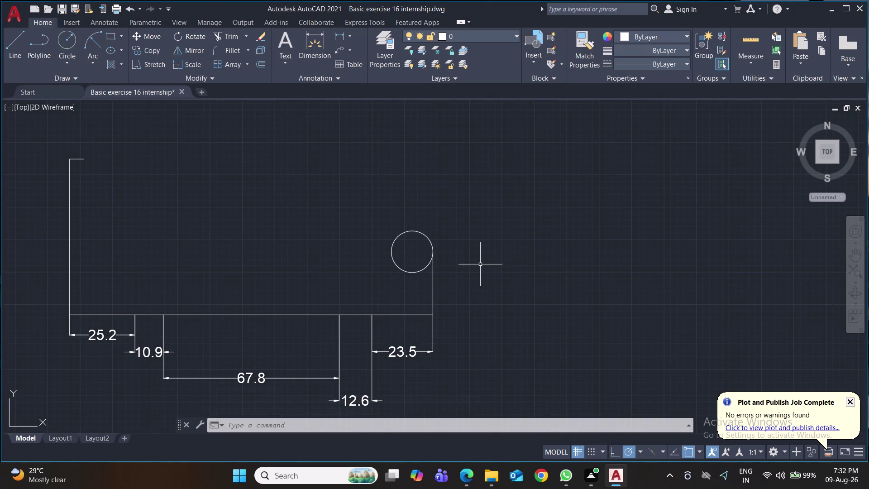
middle_drag(493, 267, 473, 258)
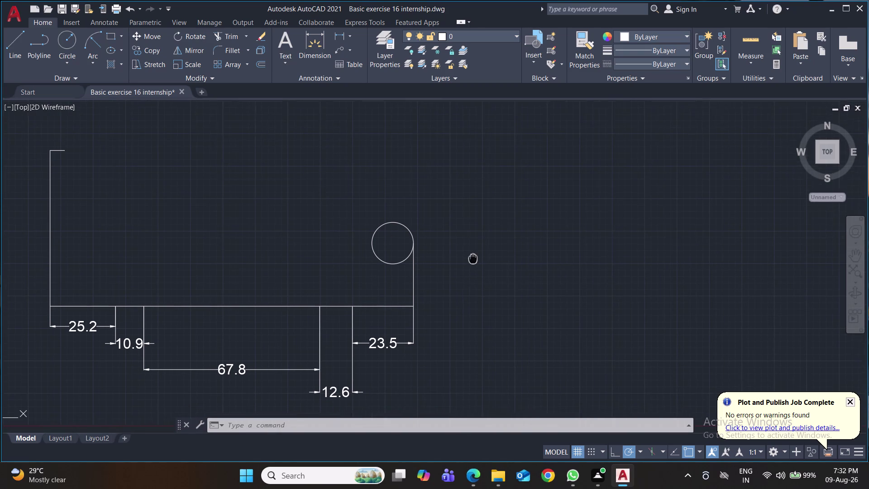
middle_drag(473, 259, 470, 255)
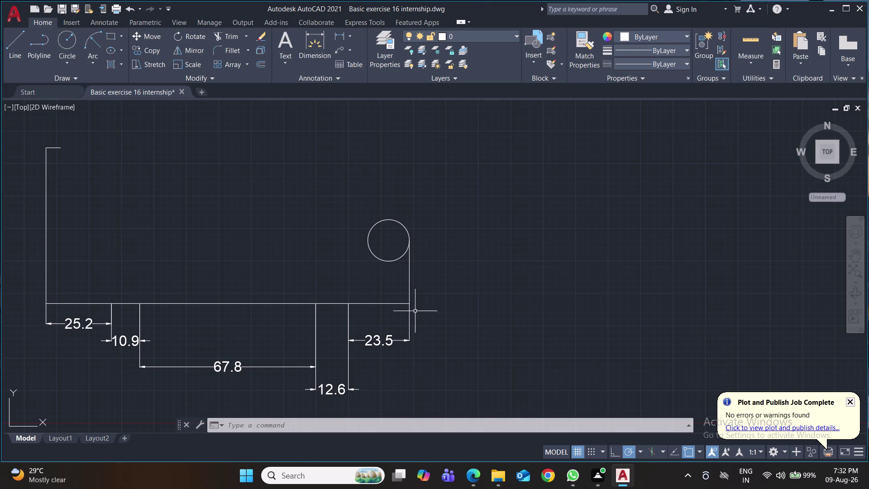
Draw a 59.7-unit vertical line rising from a point on the base line.
click(11, 44)
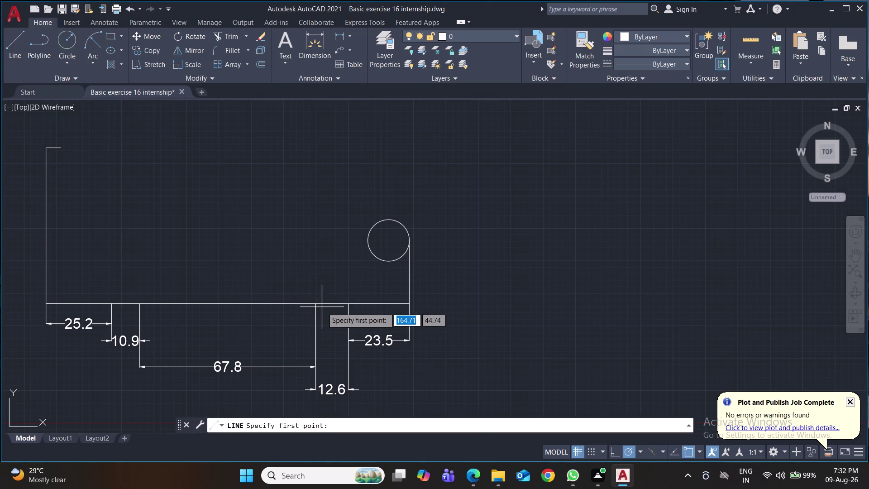
click(229, 303)
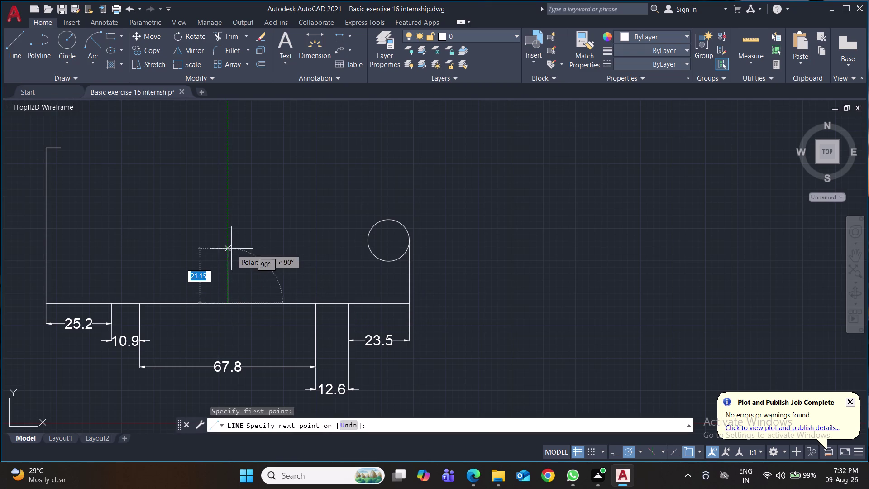
text(59.)
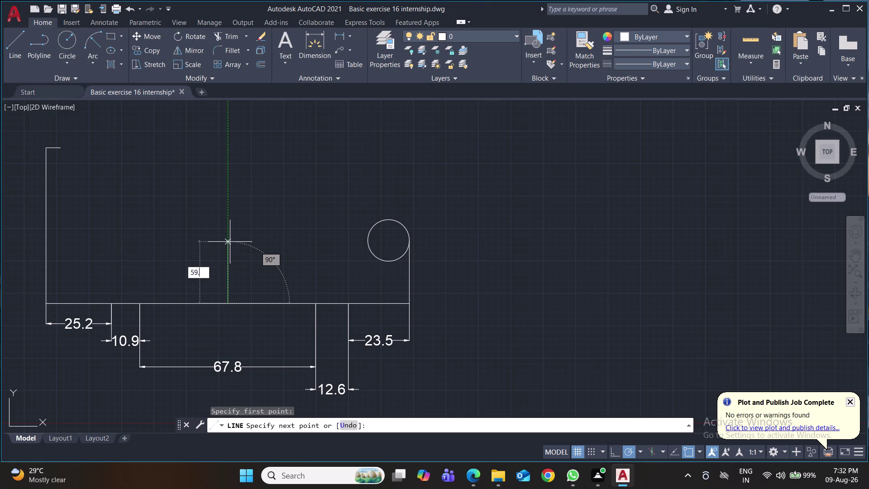
text(7)
key(Return)
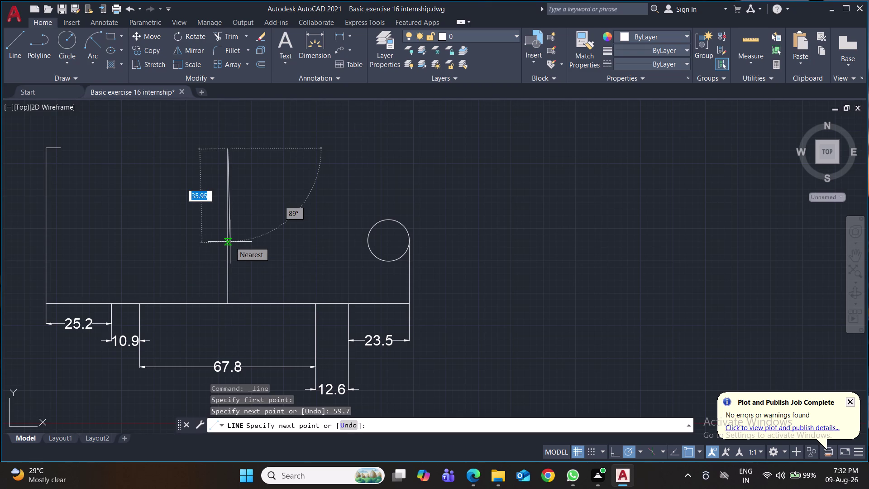
key(Return)
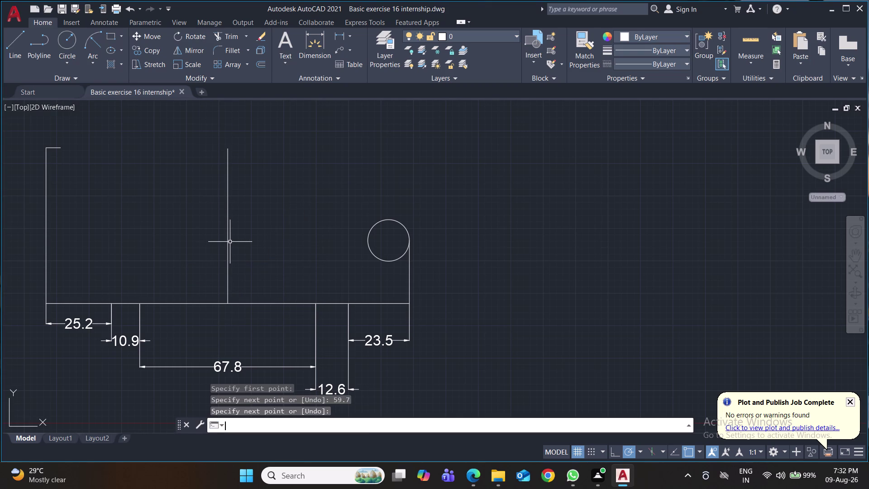
middle_drag(265, 231, 271, 267)
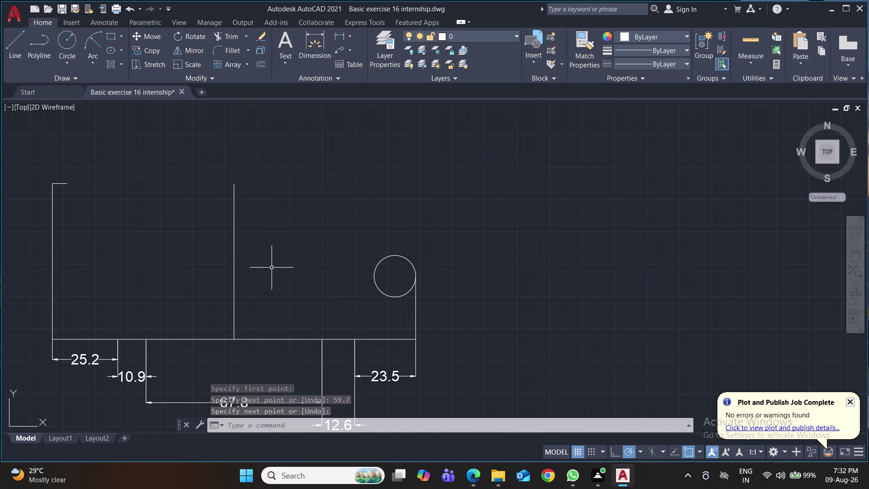
middle_drag(280, 265, 280, 290)
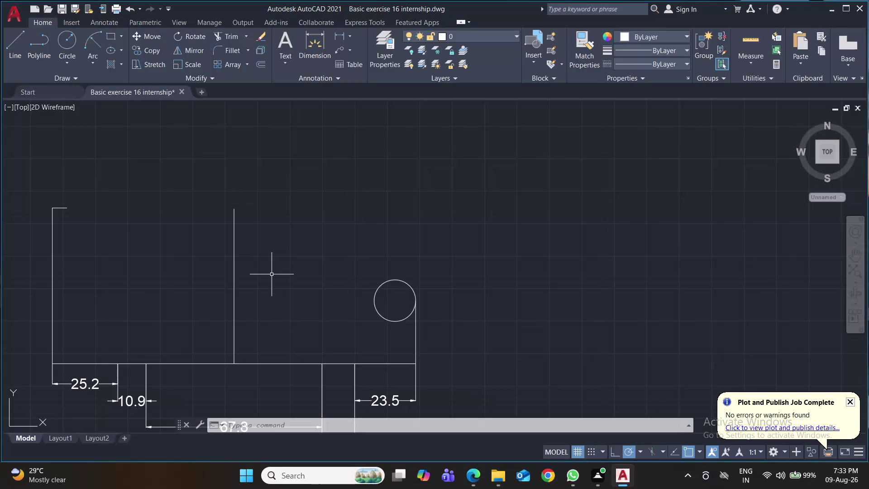
key(l)
key(Return)
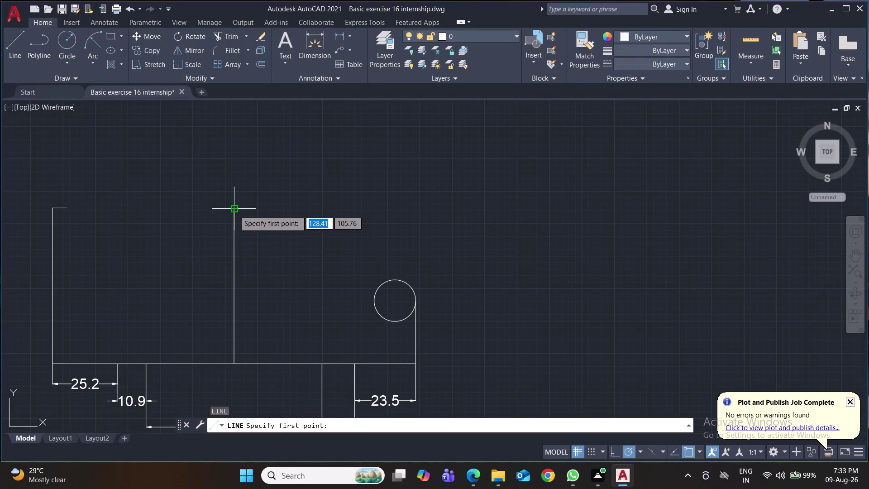
Draw an 18.9-unit horizontal line rightward from the top of the 59.7 line.
click(235, 209)
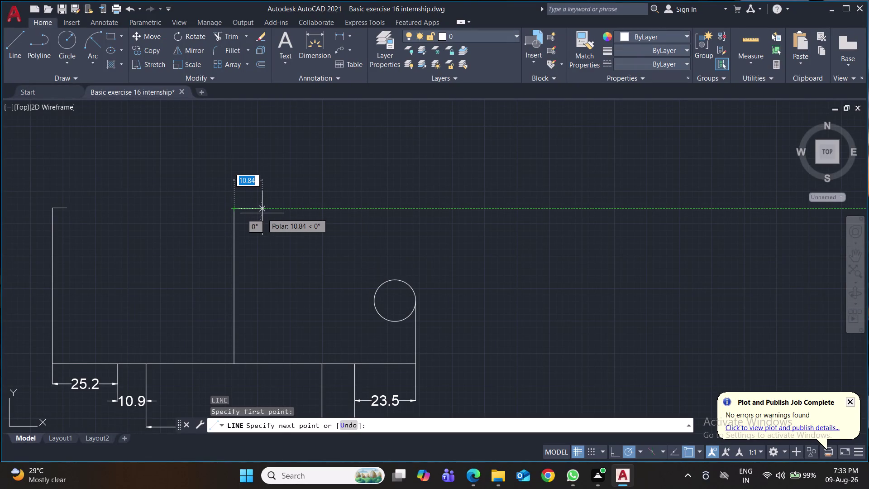
text(18.9)
key(Return)
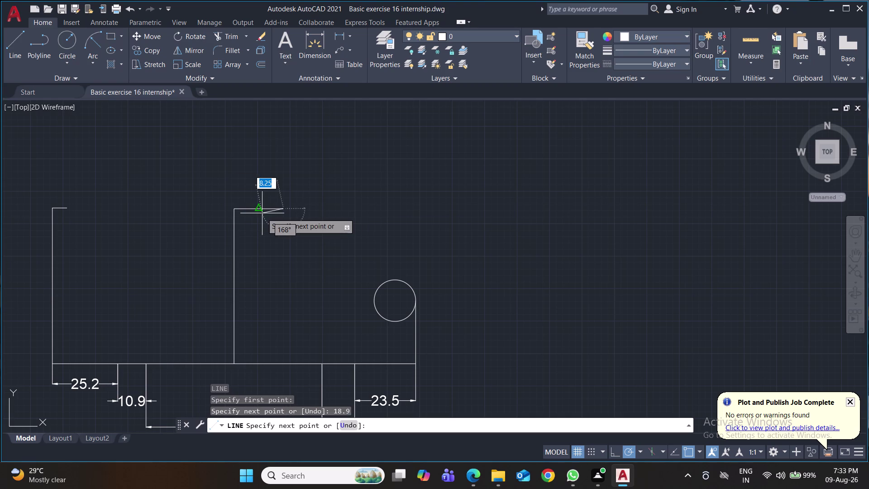
key(Return)
Draw a matching 18.9-unit line leftward from the same top point.
key(space)
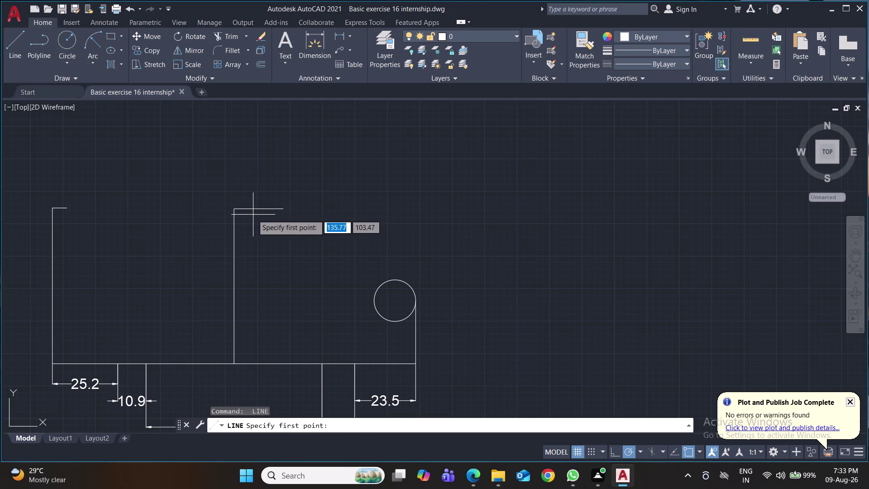
click(234, 210)
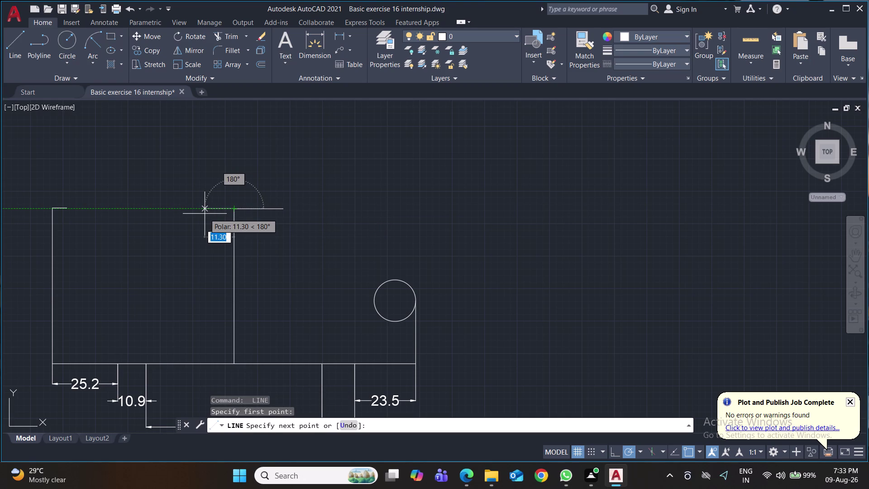
text(18)
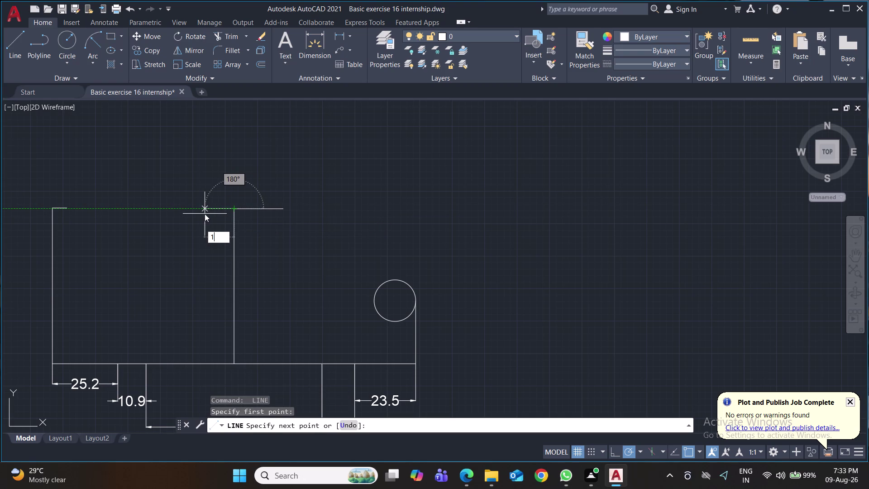
text(.9)
key(Return)
key(Return)
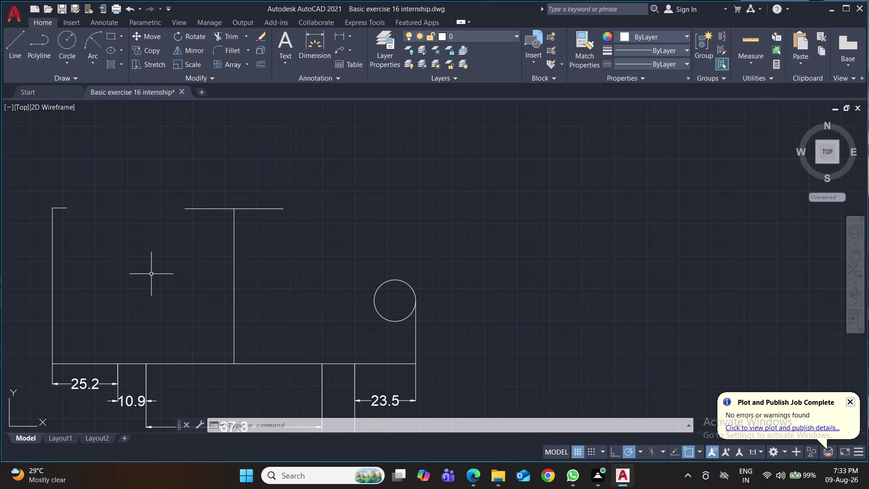
text(po)
text(l)
key(Return)
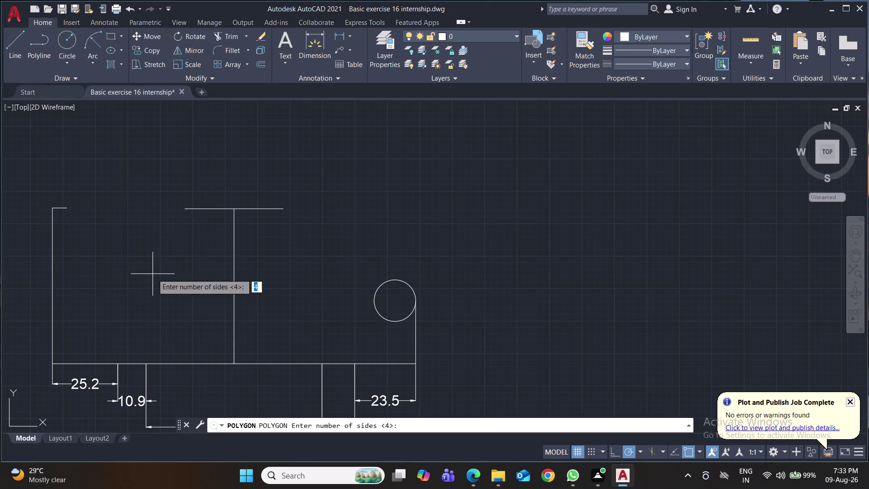
key(8)
key(Return)
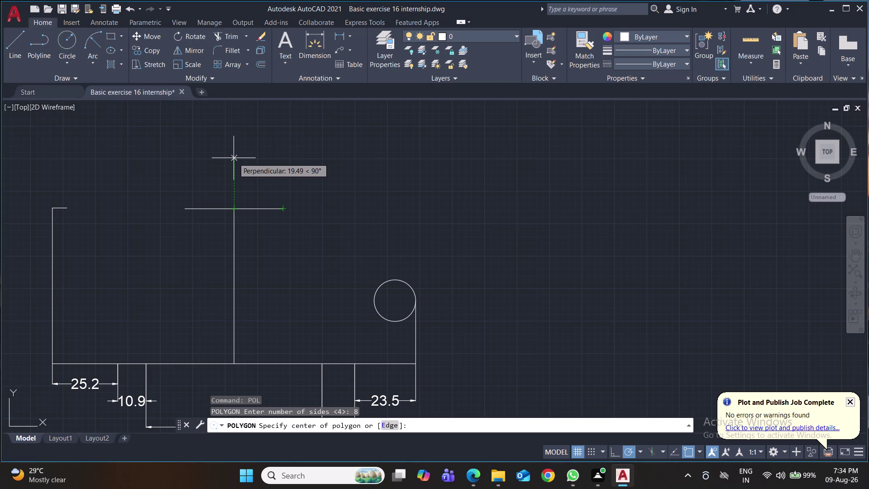
key(e)
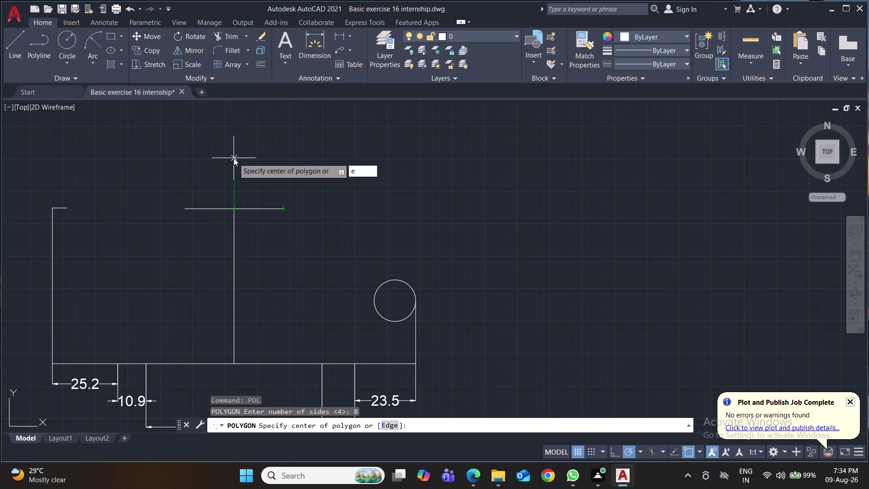
key(Return)
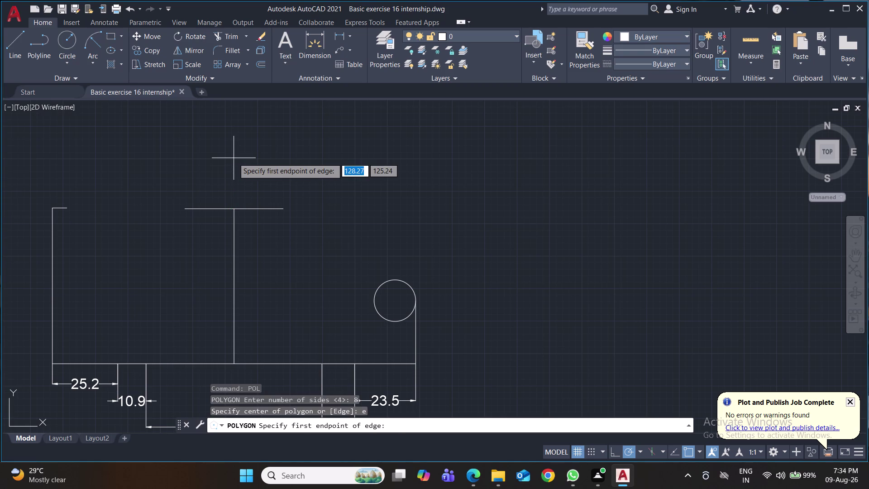
text(20.5)
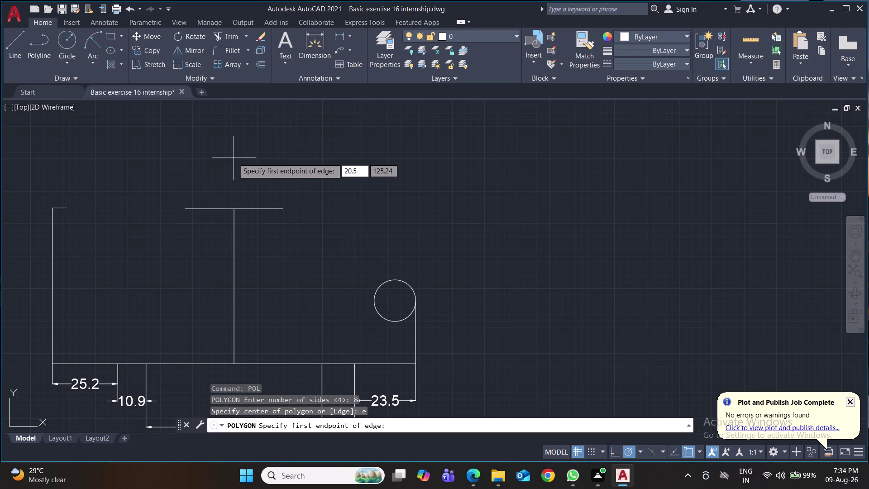
key(Return)
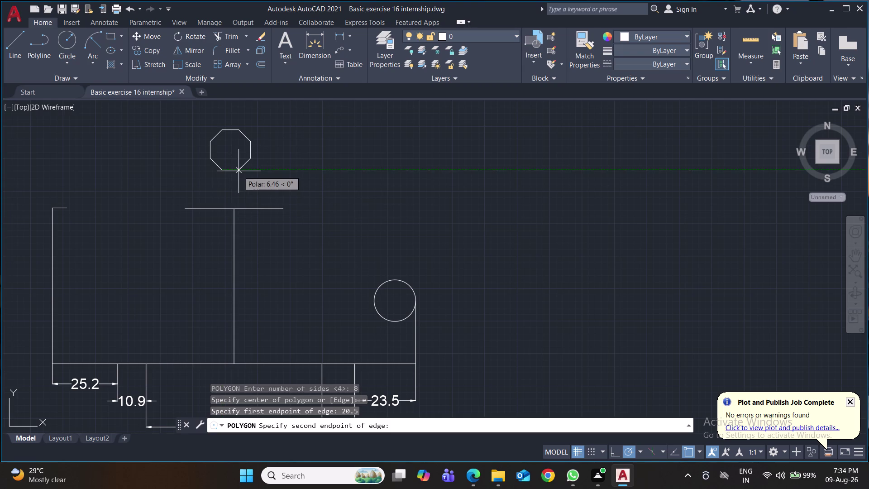
key(Escape)
text(pol)
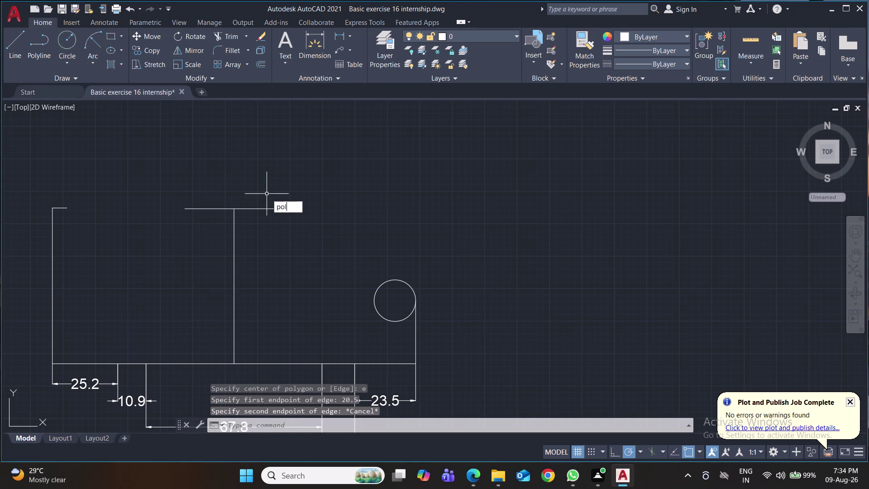
key(Return)
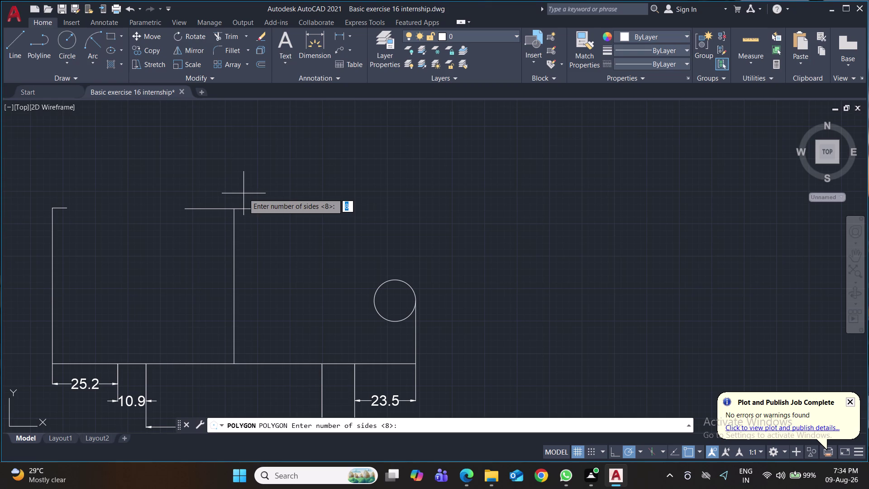
Try an eight-sided polygon at the stem top, then cancel the failed attempt.
key(Return)
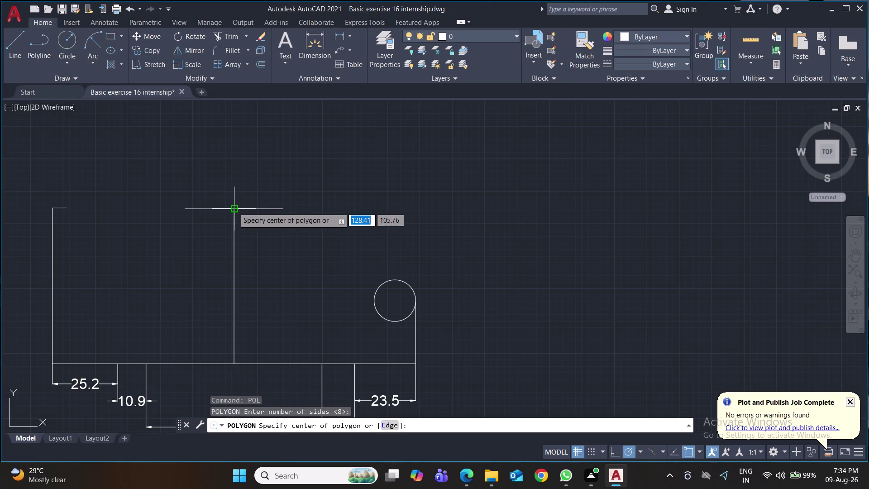
click(234, 207)
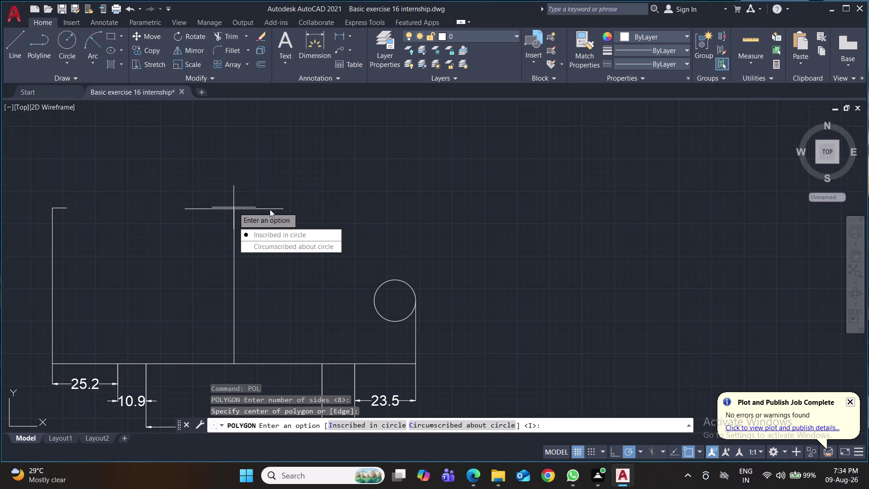
key(e)
key(Return)
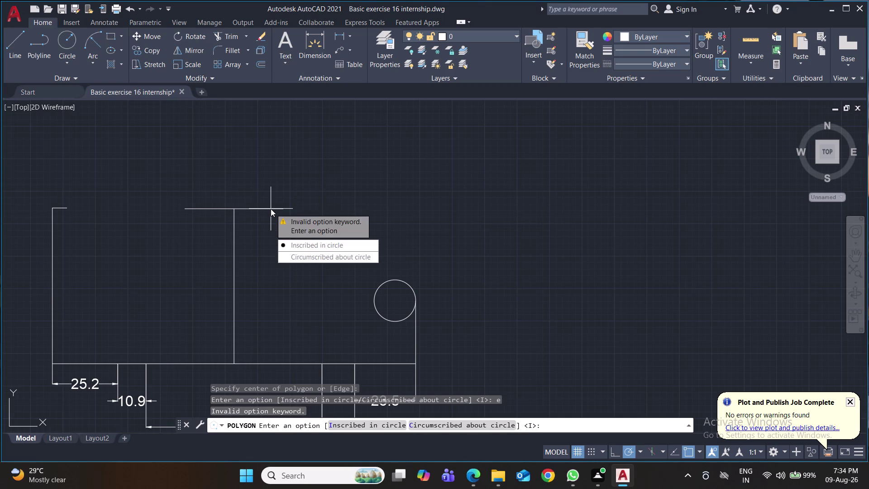
key(Escape)
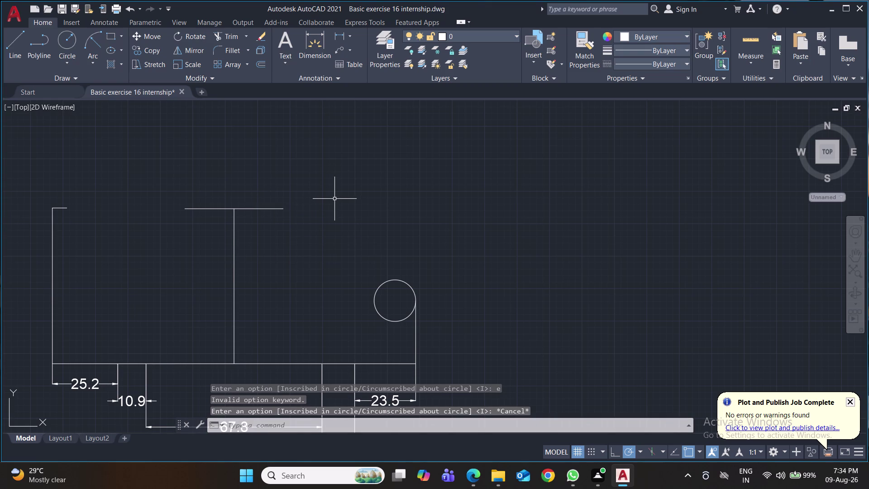
Draw an octagon by edge from the stem top with 20.5-unit edges.
key(p)
text(ol)
key(Return)
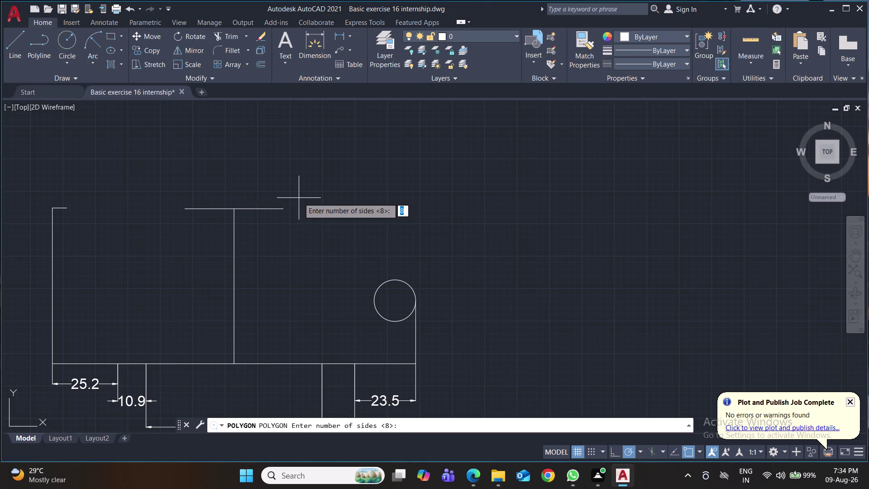
key(Return)
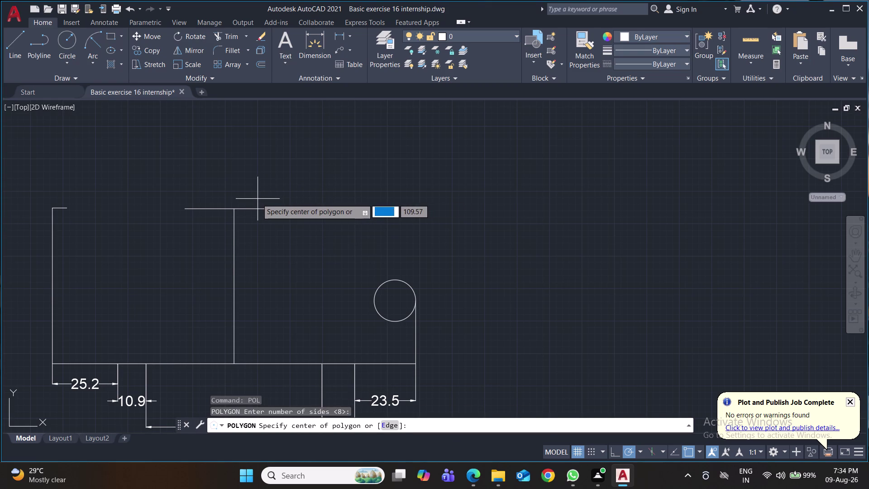
key(e)
key(Return)
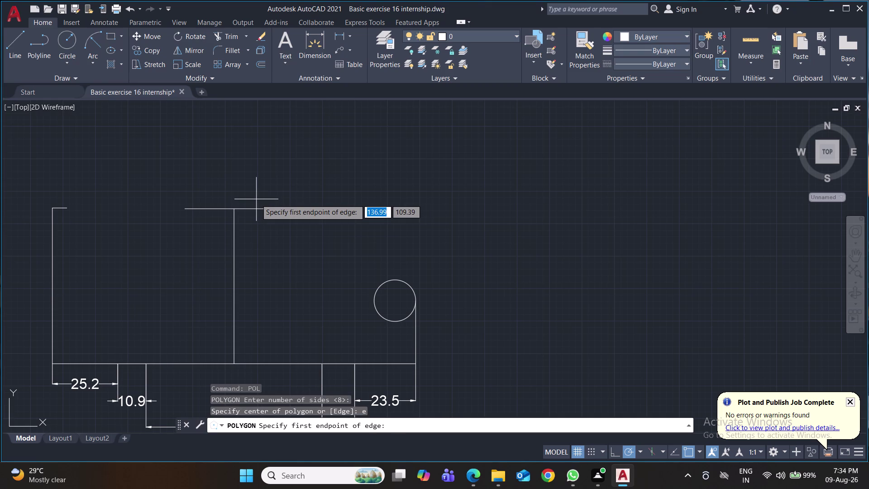
click(233, 207)
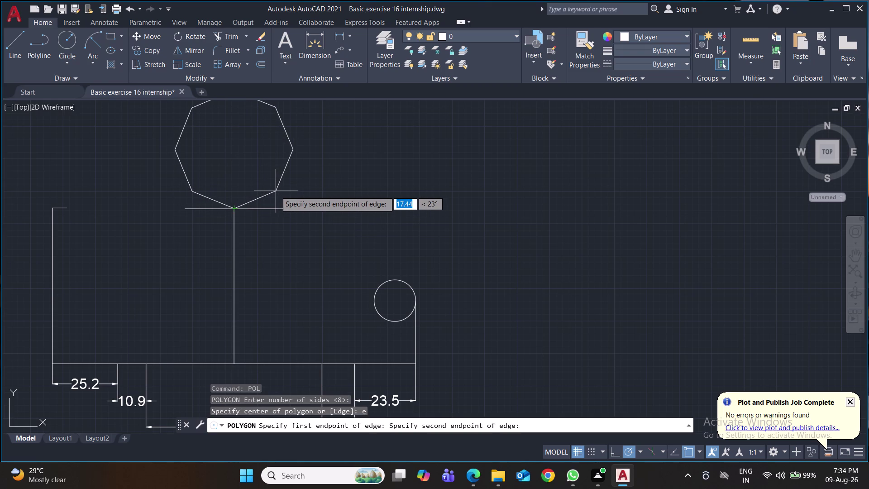
text(20.5)
key(Return)
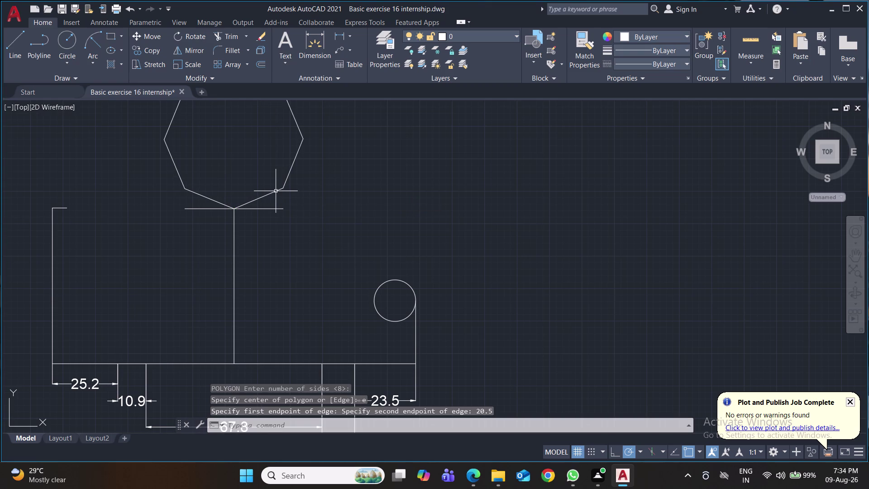
Offset the octagon by 10.8 units and save the drawing.
scroll(down, 3)
middle_drag(350, 224, 338, 240)
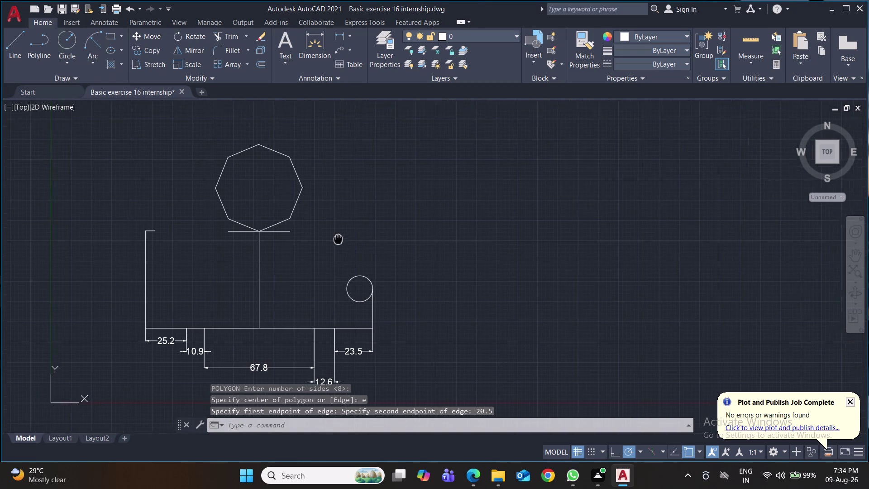
middle_drag(337, 240, 322, 251)
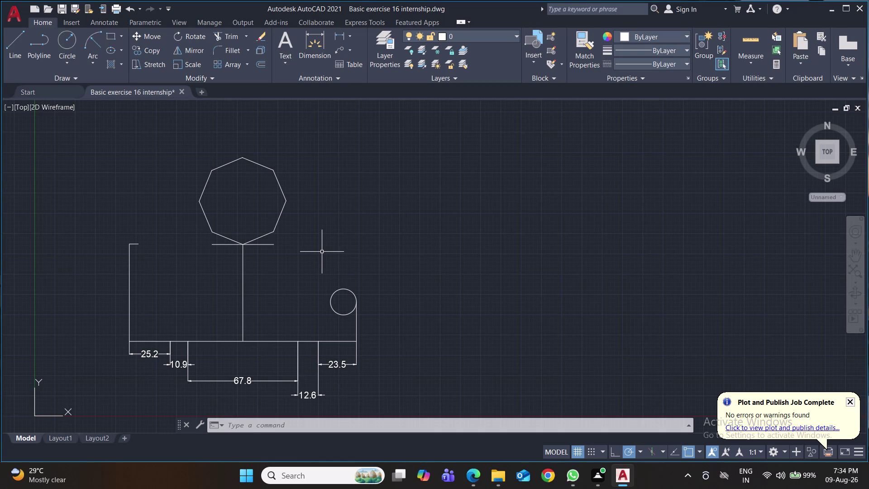
key(o)
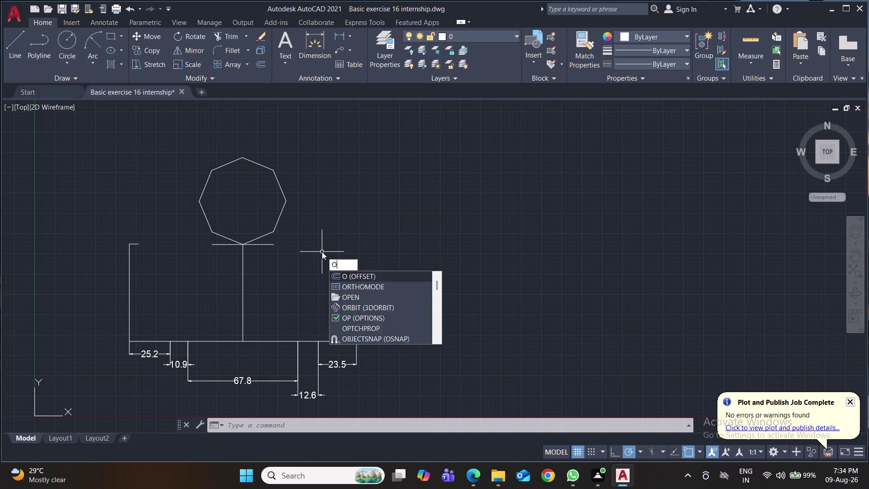
key(Return)
click(242, 199)
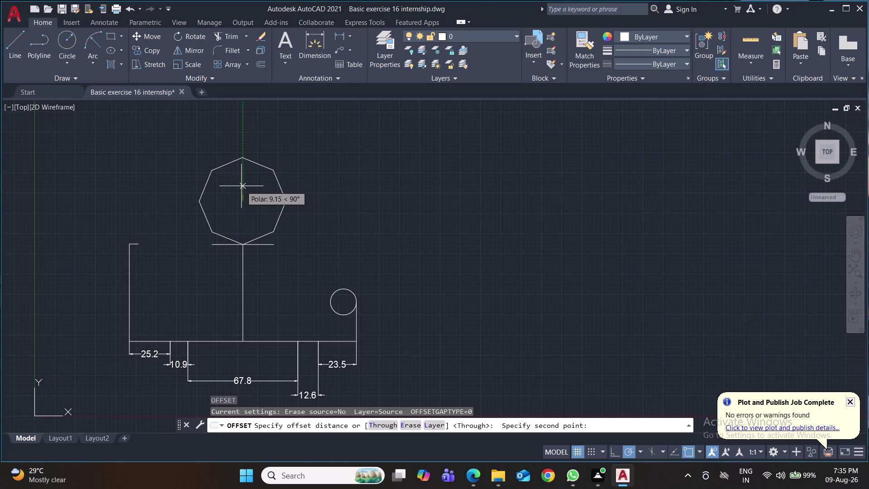
text(10)
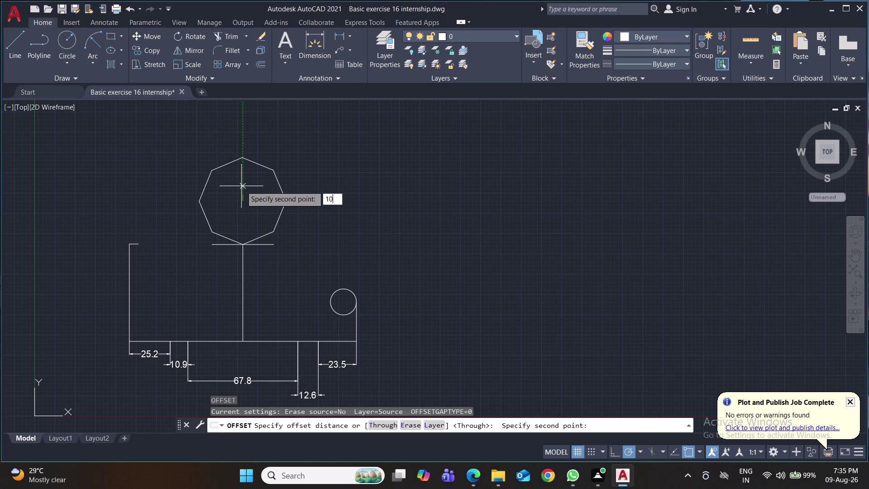
text(.8)
key(Return)
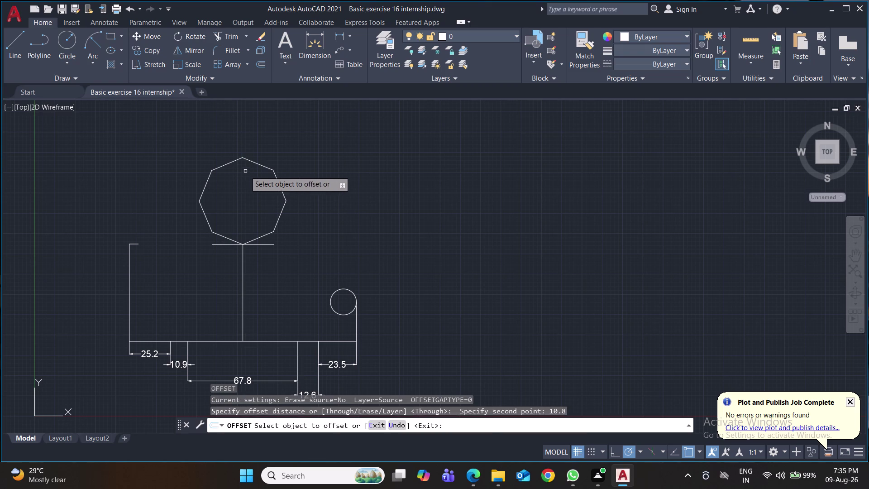
click(244, 158)
click(248, 141)
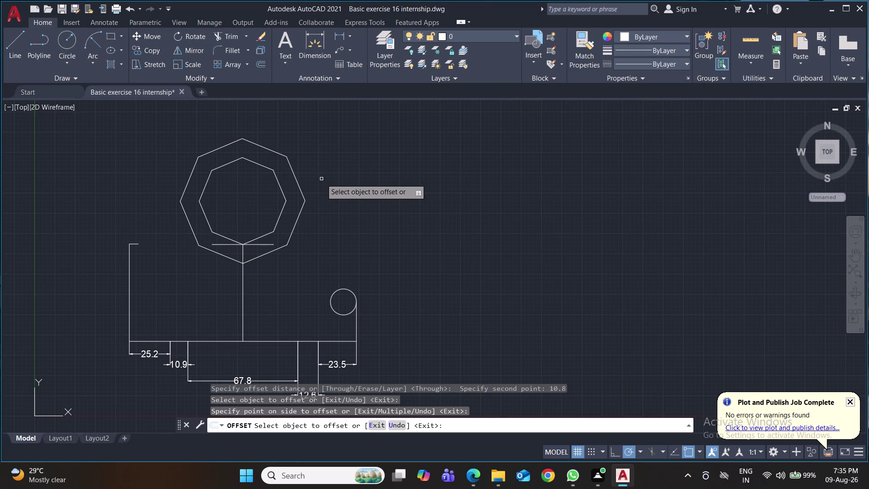
key(ctrl+s)
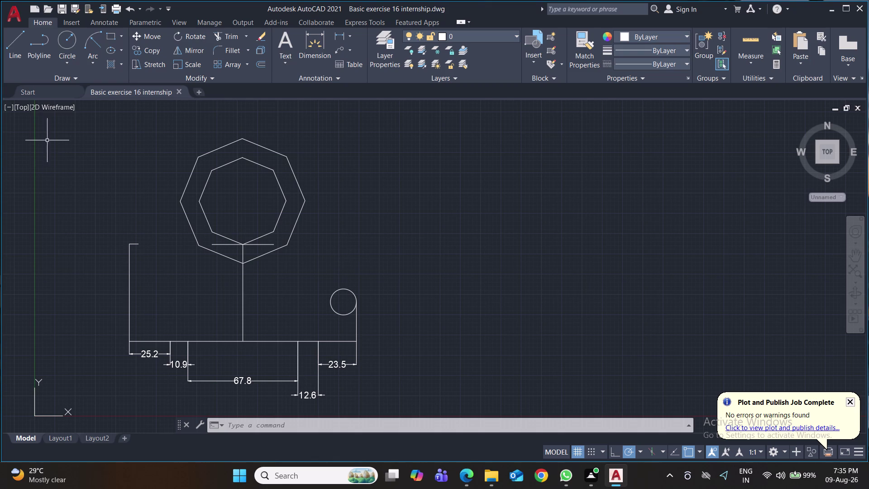
Draw a slanted line from the base up to the top-left corner.
click(21, 49)
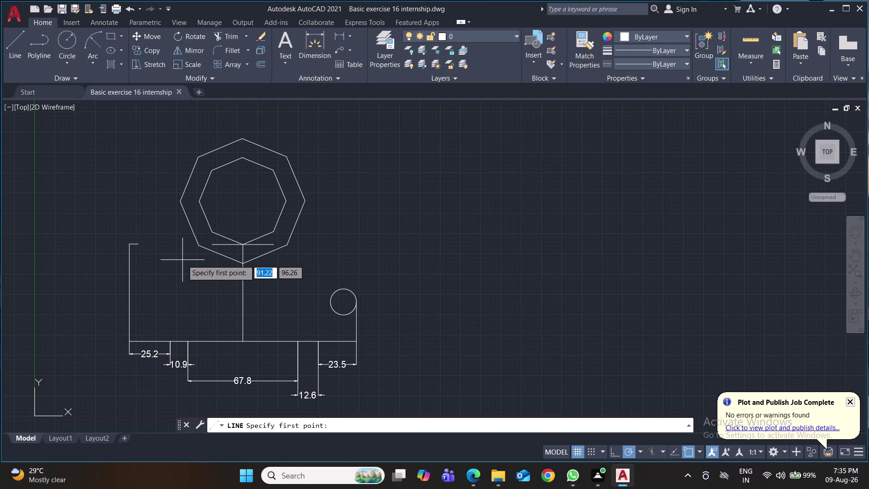
click(134, 246)
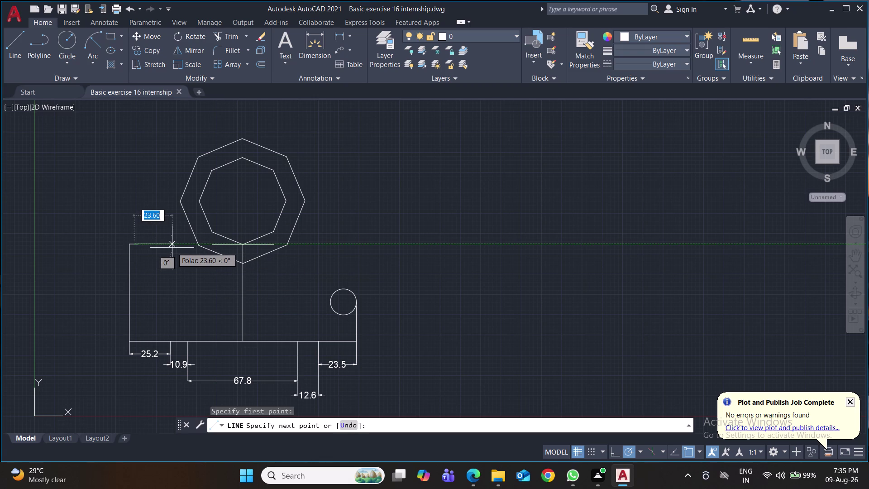
click(180, 341)
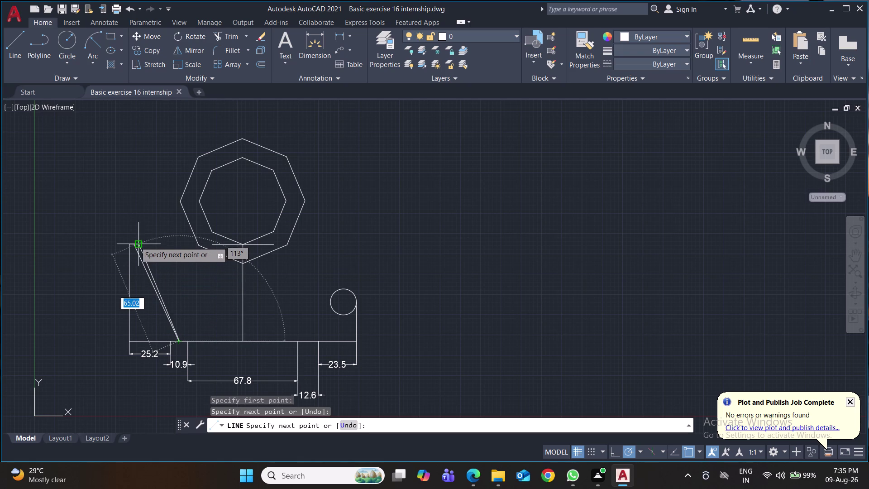
click(178, 244)
key(Return)
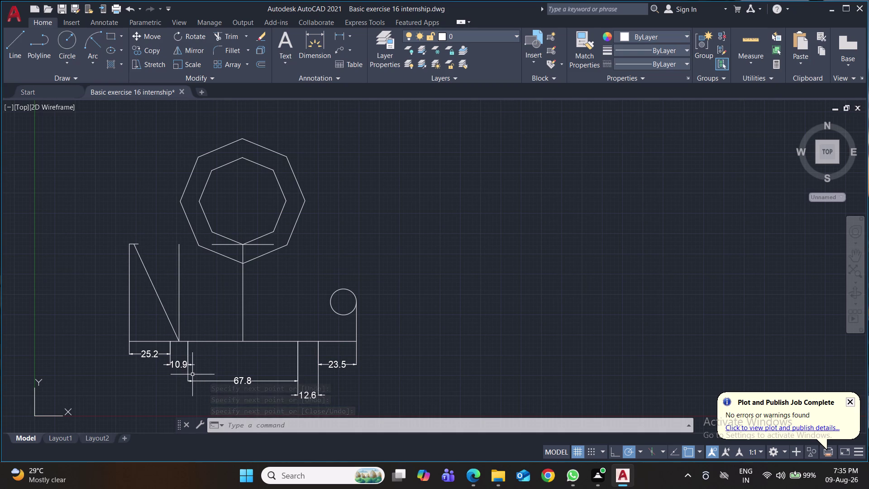
Draw a line from the base point up to the outer octagon.
click(20, 47)
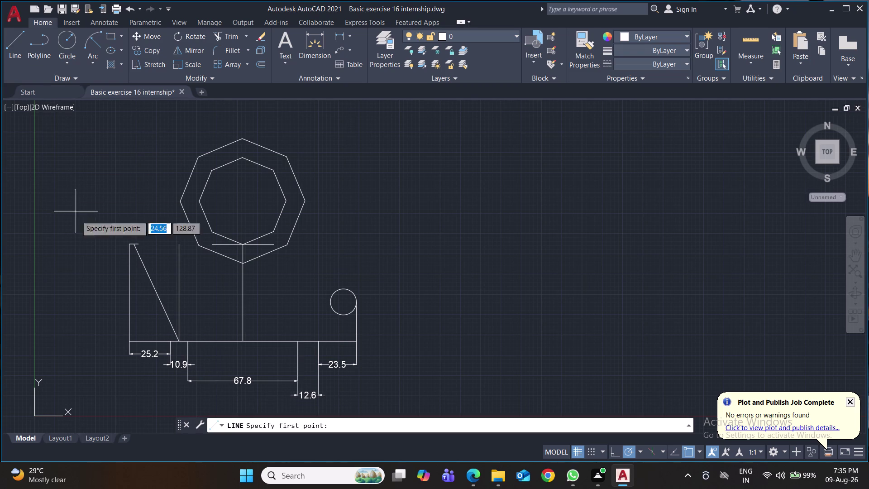
click(178, 338)
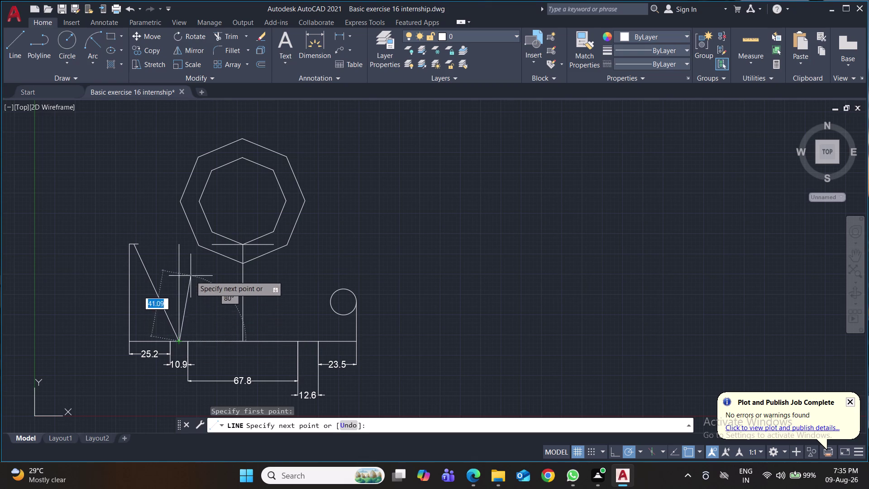
scroll(up, 3)
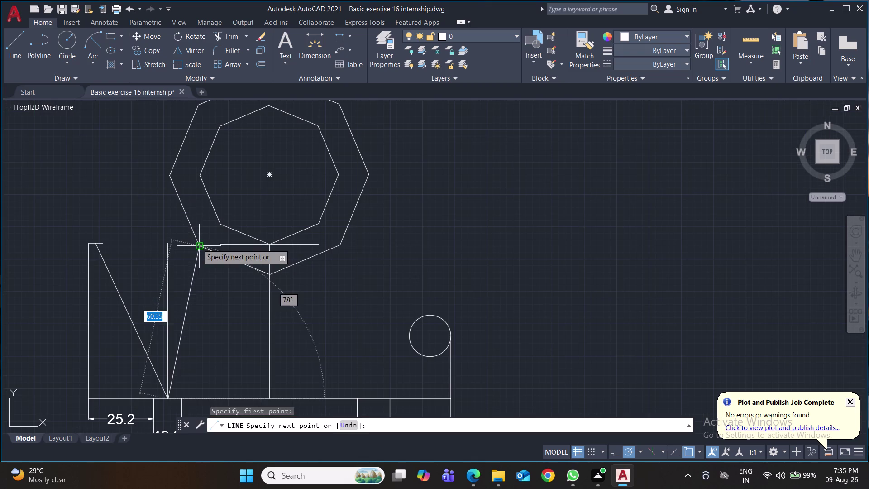
click(196, 244)
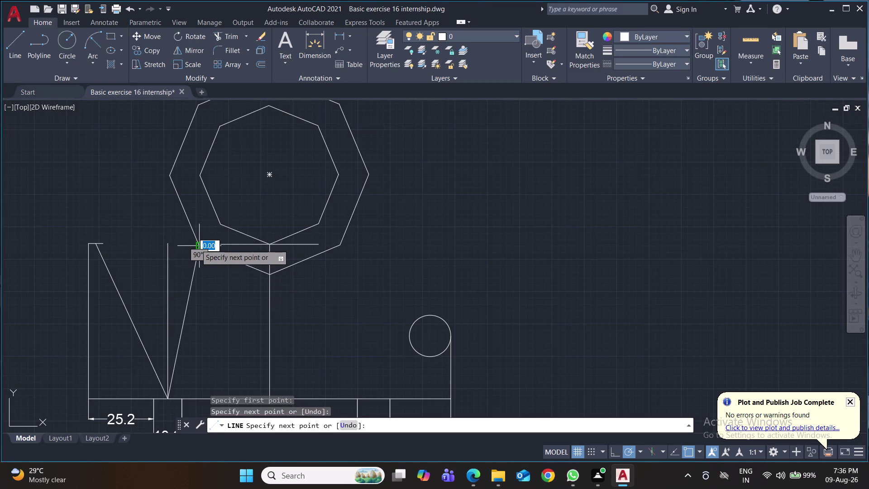
key(Return)
scroll(down, 3)
middle_drag(222, 287, 213, 260)
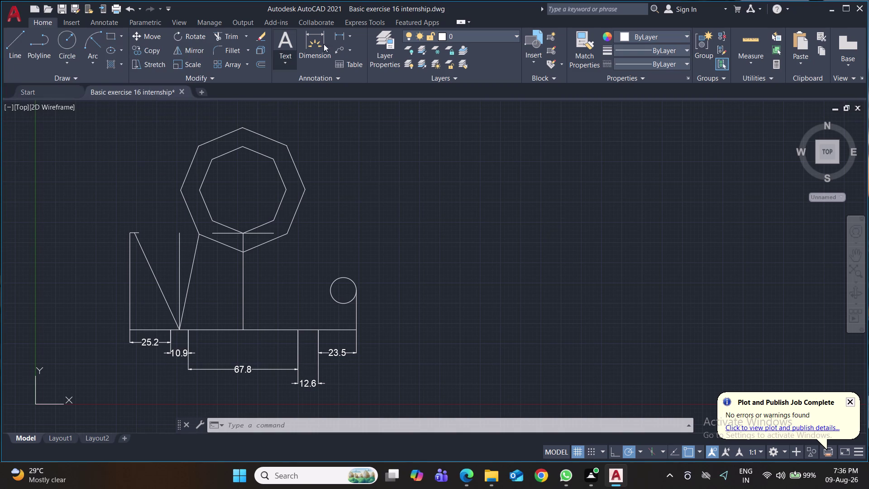
Start a 40-unit vertical linear dimension, then undo and cancel it.
click(341, 35)
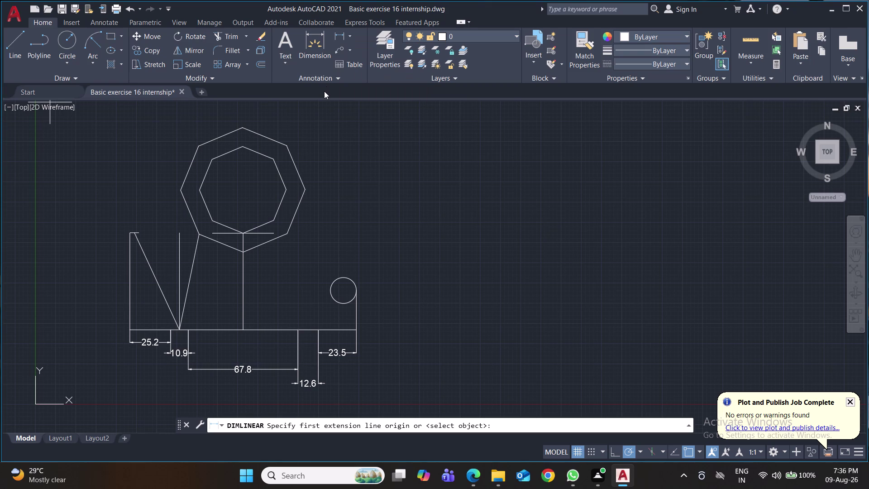
click(182, 234)
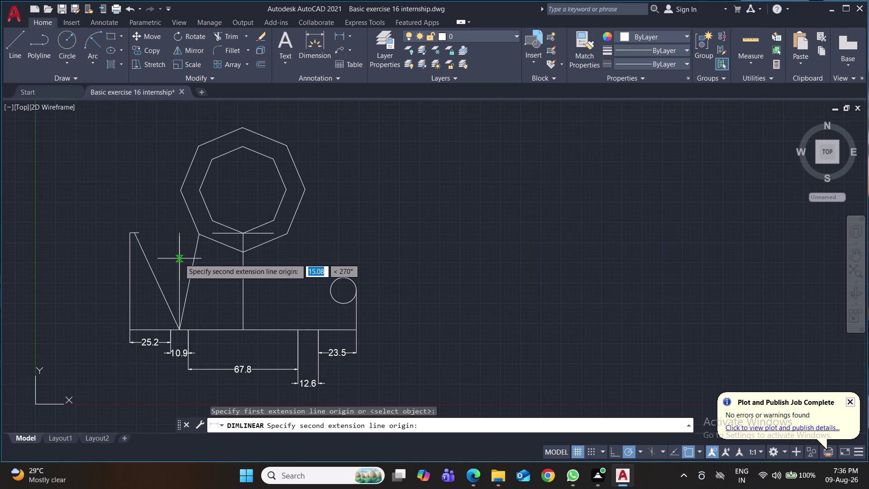
text(40)
key(Return)
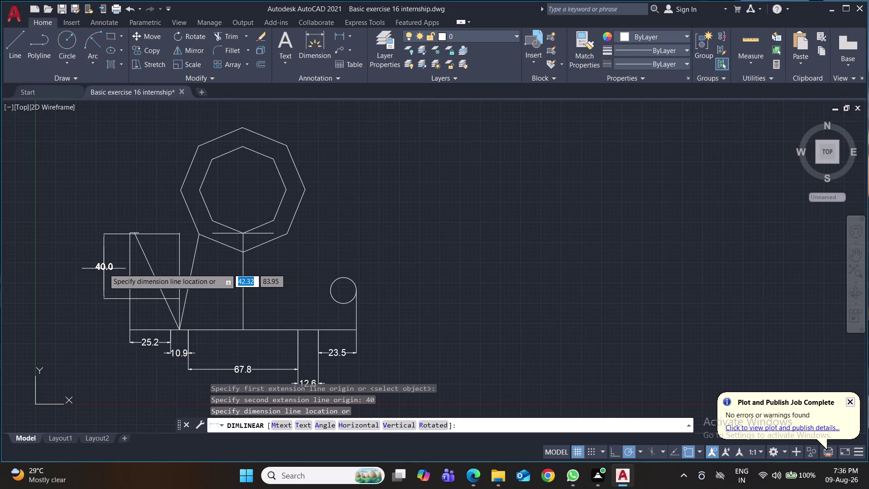
scroll(up, 3)
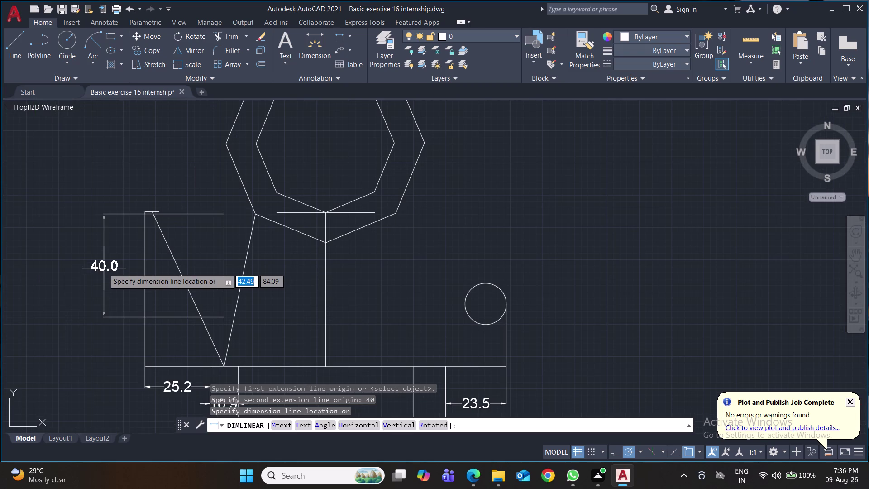
key(ctrl+z)
key(Escape)
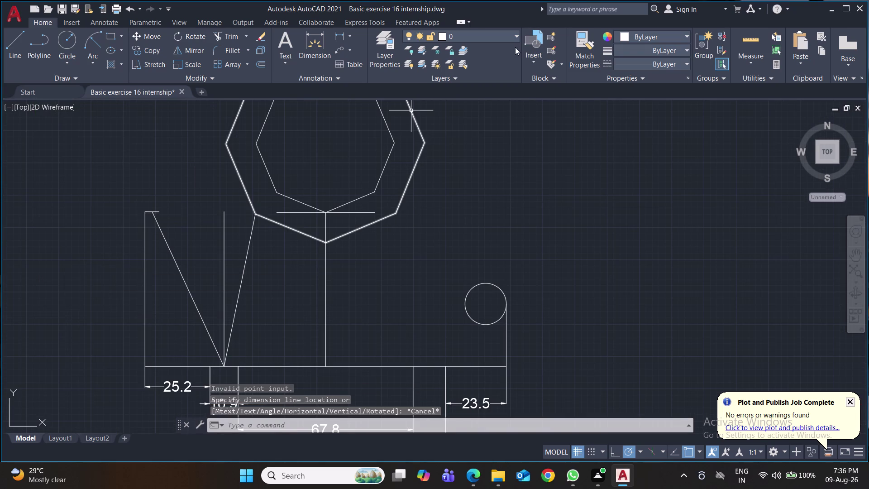
click(338, 36)
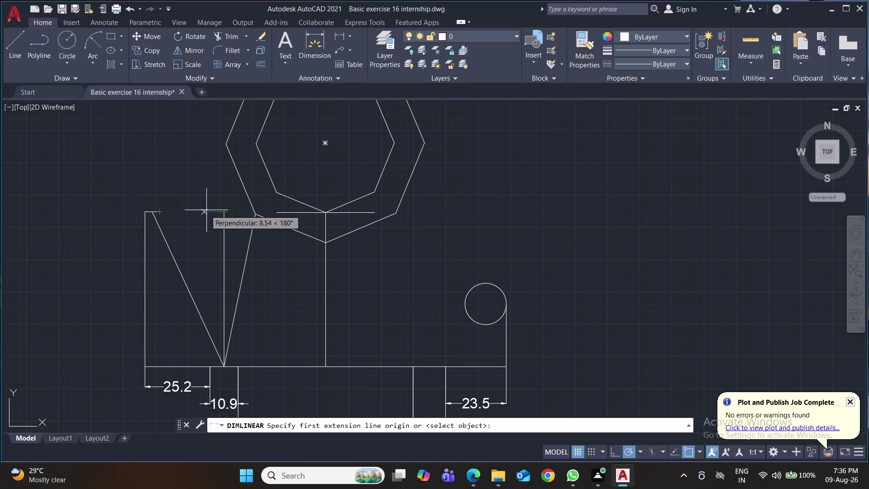
Place a 40.0 vertical dimension left of the profile after cancelling a misplaced try.
click(222, 211)
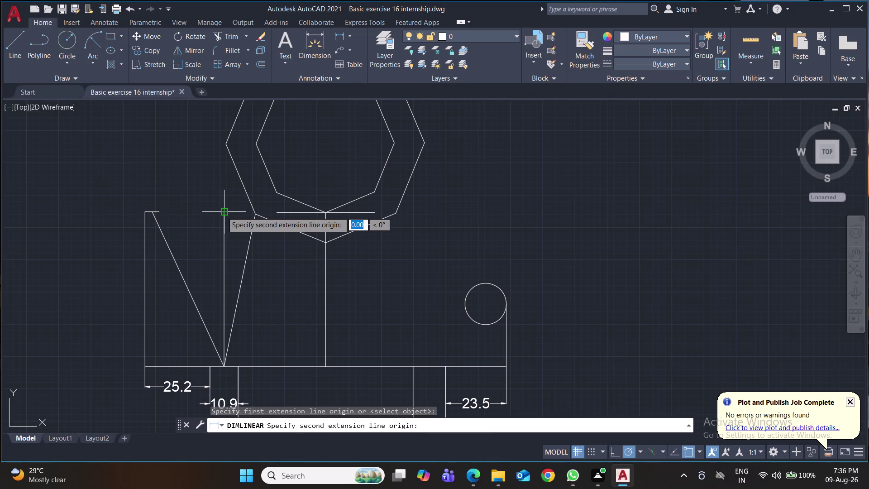
text(4)
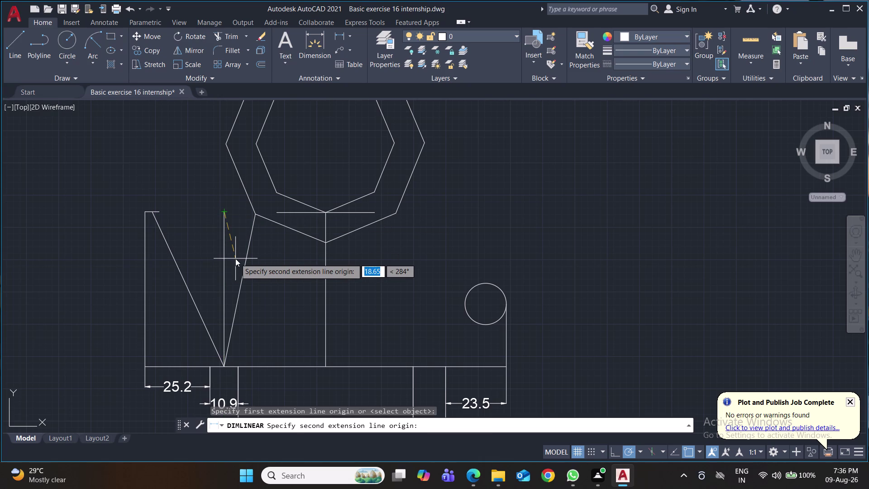
text(0)
key(Return)
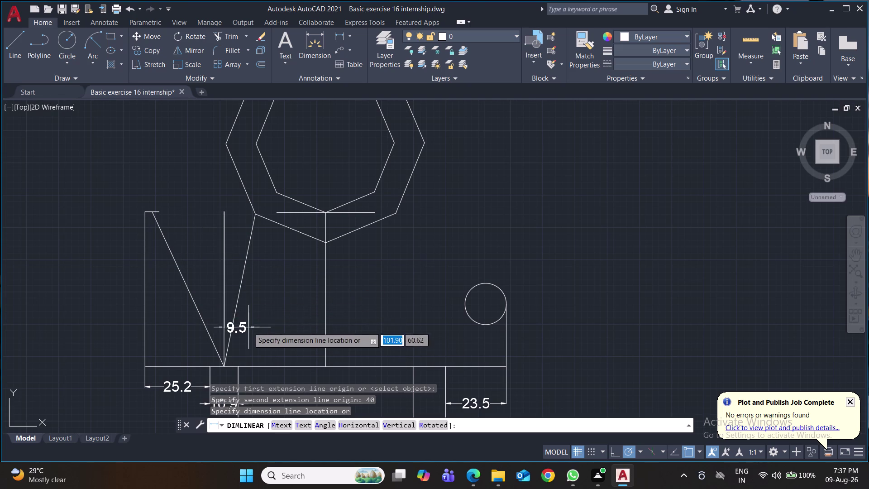
key(Escape)
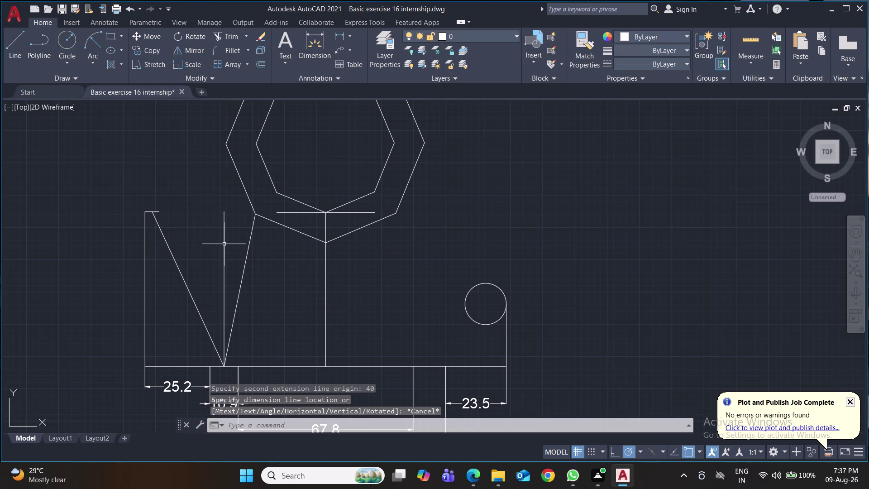
click(339, 33)
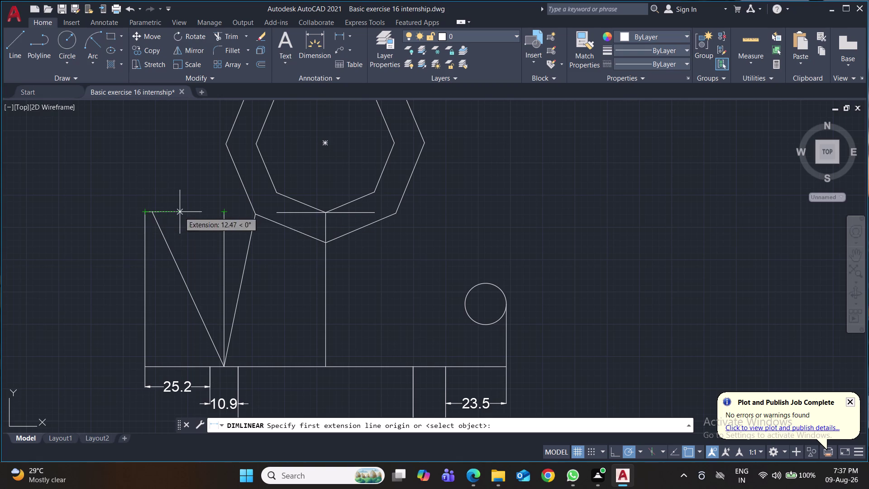
click(225, 213)
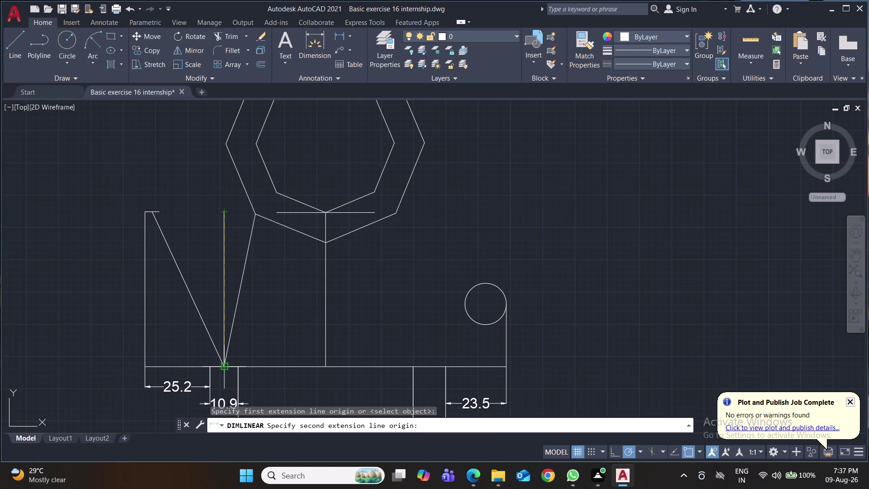
text(40)
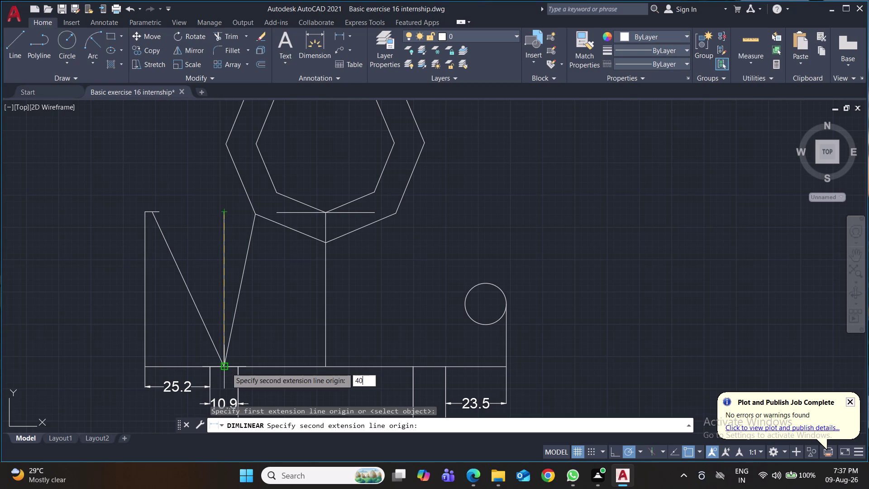
key(Return)
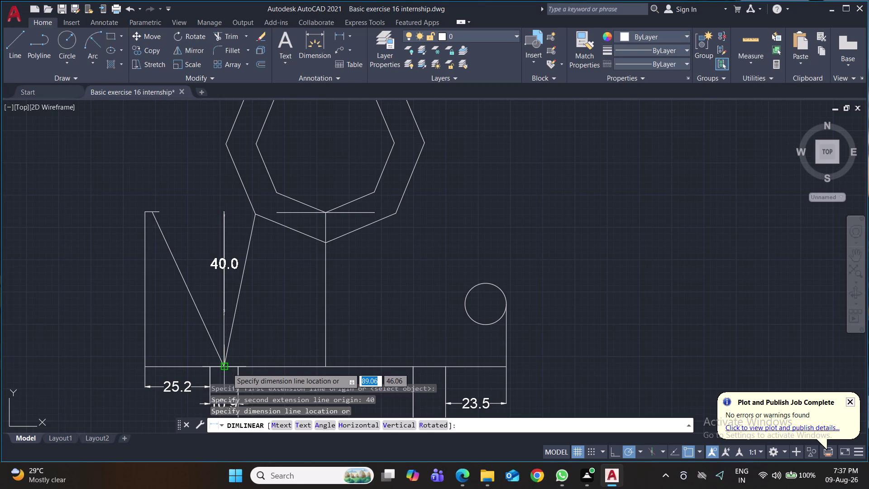
click(108, 367)
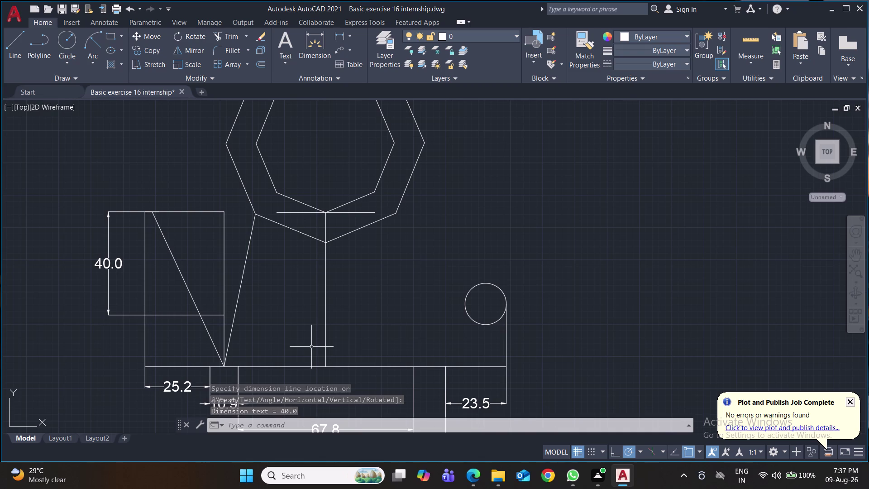
Draw a 5-unit horizontal line from the foot of the 40.0 dimension.
key(l)
key(Return)
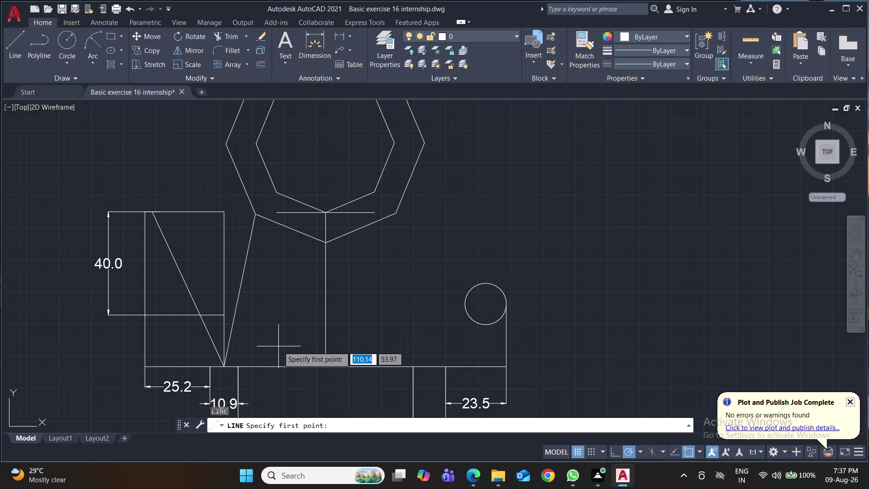
click(223, 317)
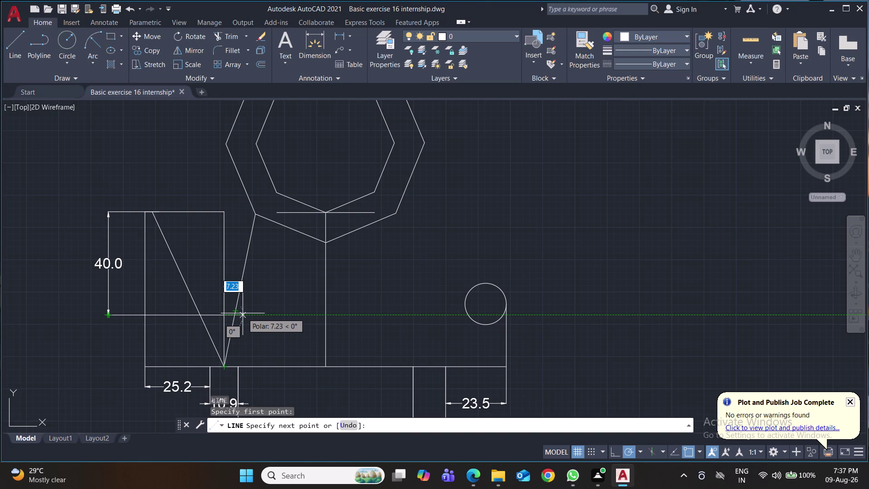
key(5)
key(Return)
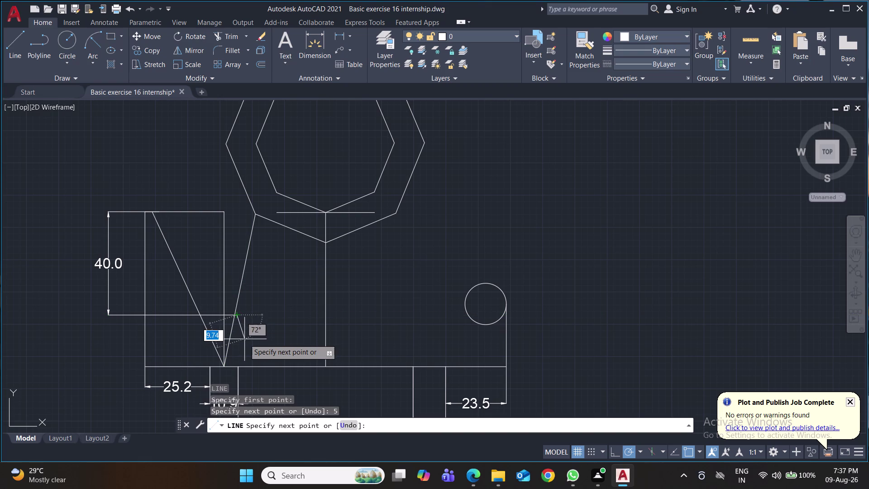
key(Return)
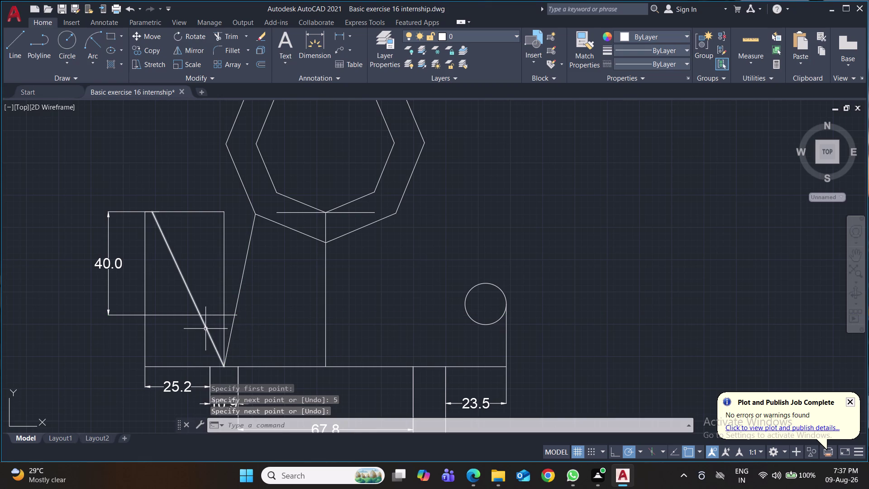
Draw a 5.4-unit line from the same foot and delete the surplus short line.
key(space)
click(221, 316)
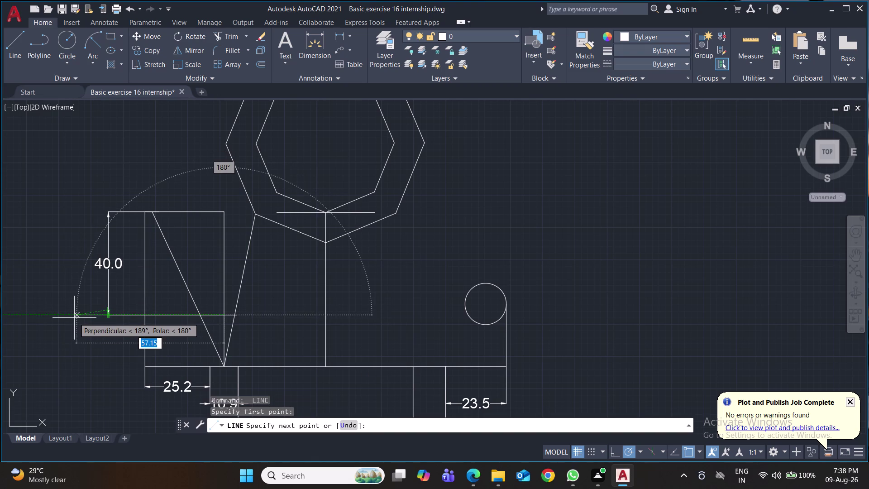
key(5)
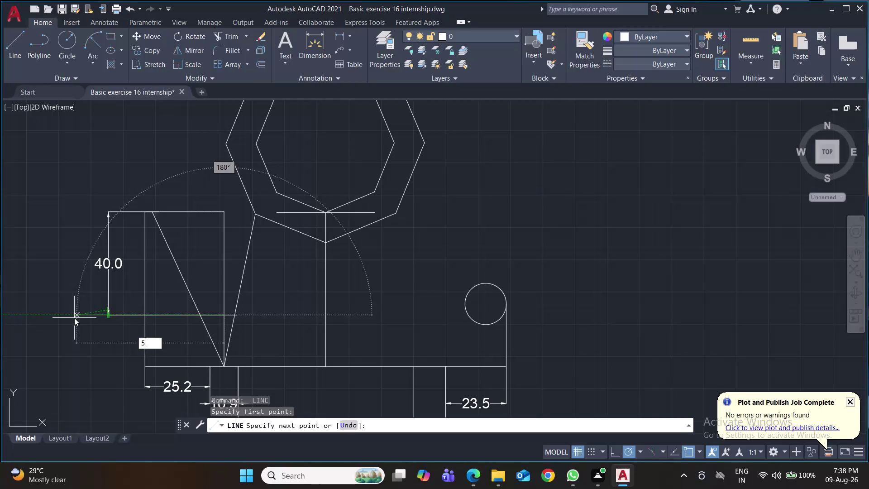
text(.4)
key(Return)
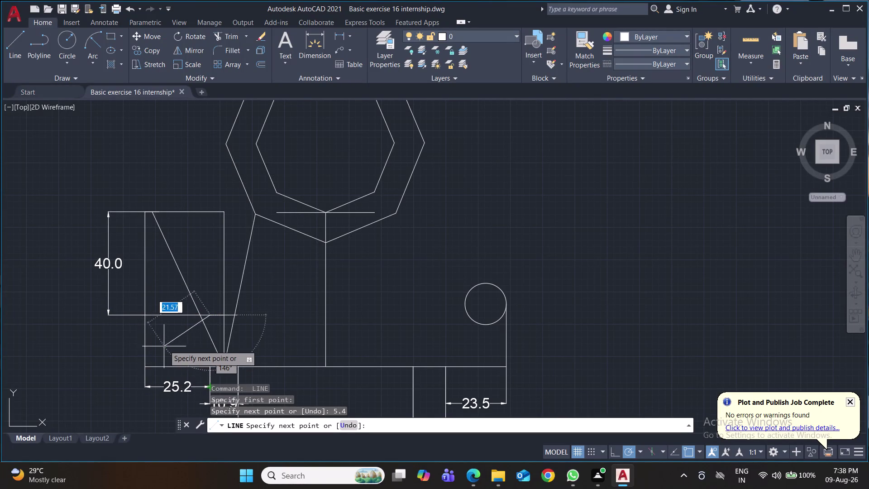
key(Return)
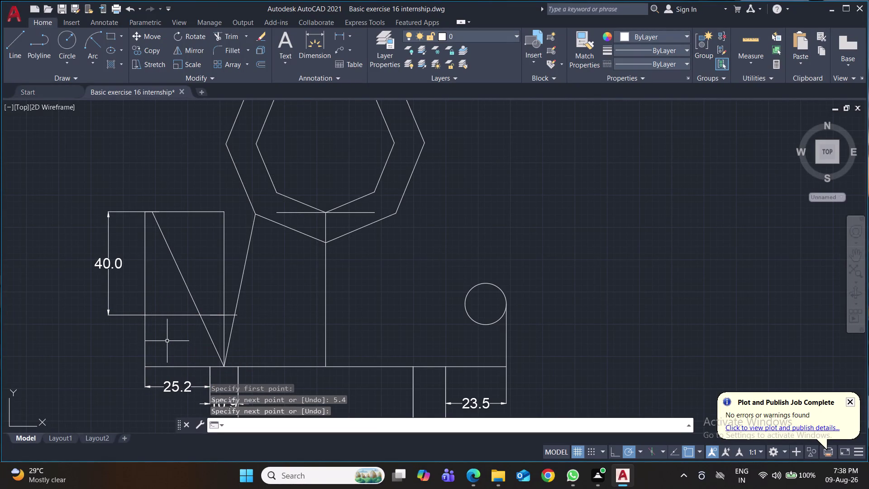
click(229, 315)
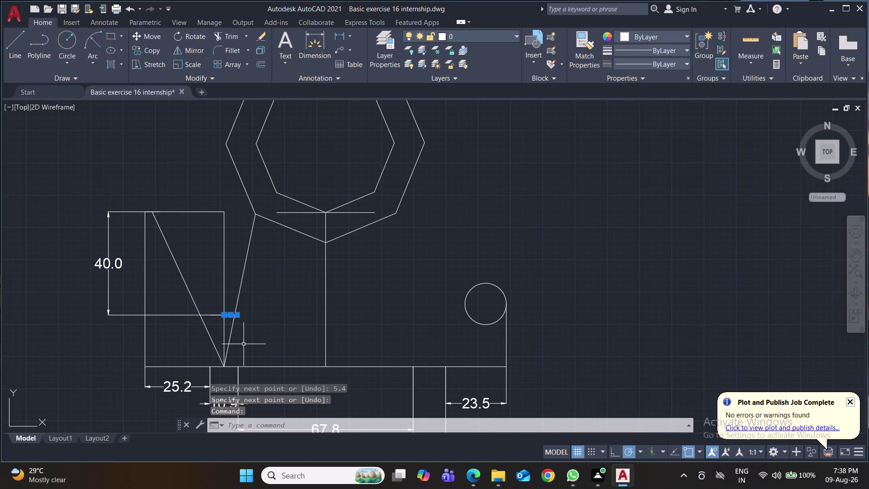
key(Delete)
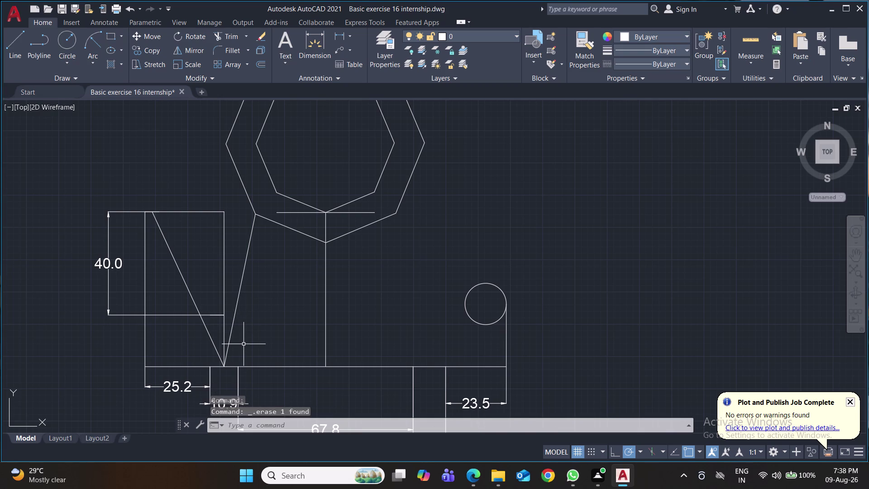
click(12, 42)
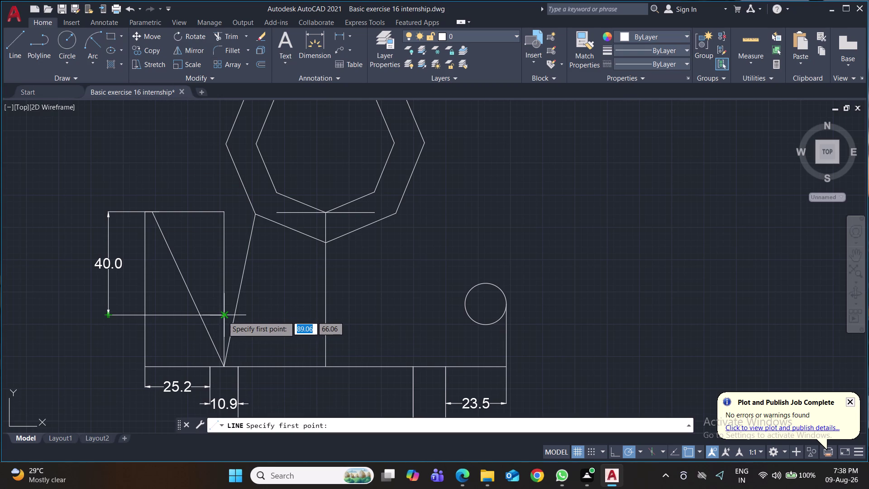
Draw a 5.4-unit line from the dimension's foot.
click(222, 316)
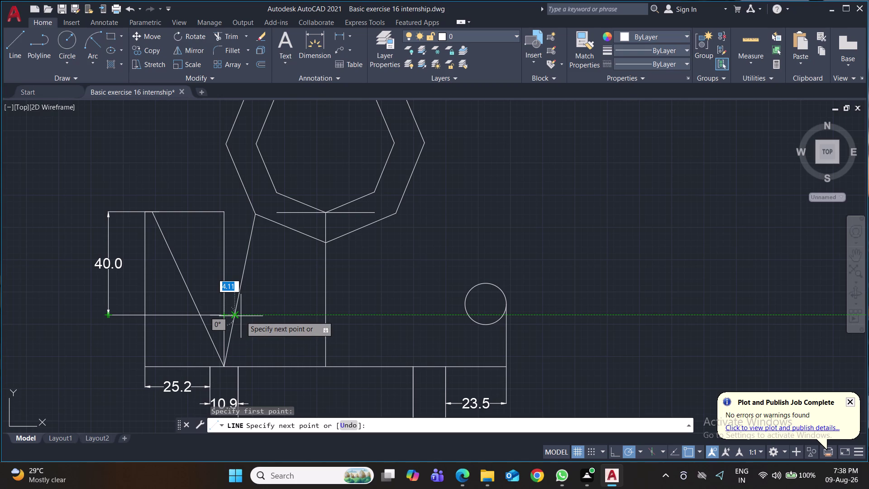
text(5.4)
key(Return)
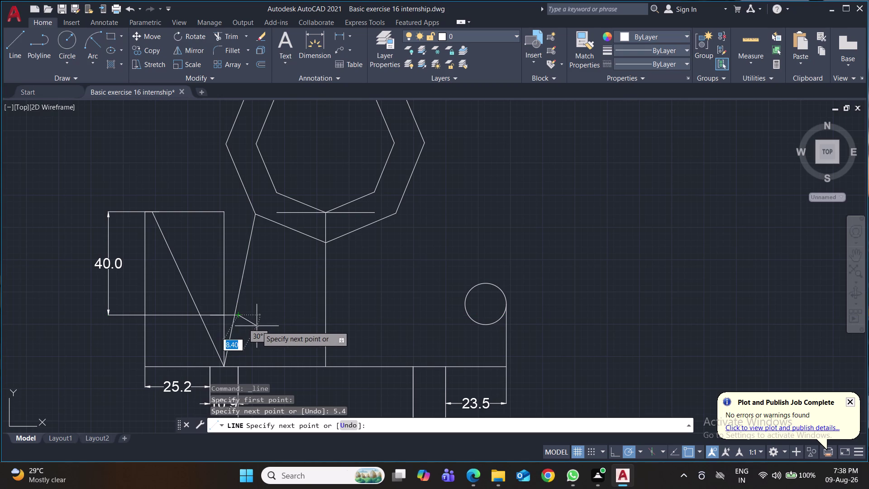
key(Return)
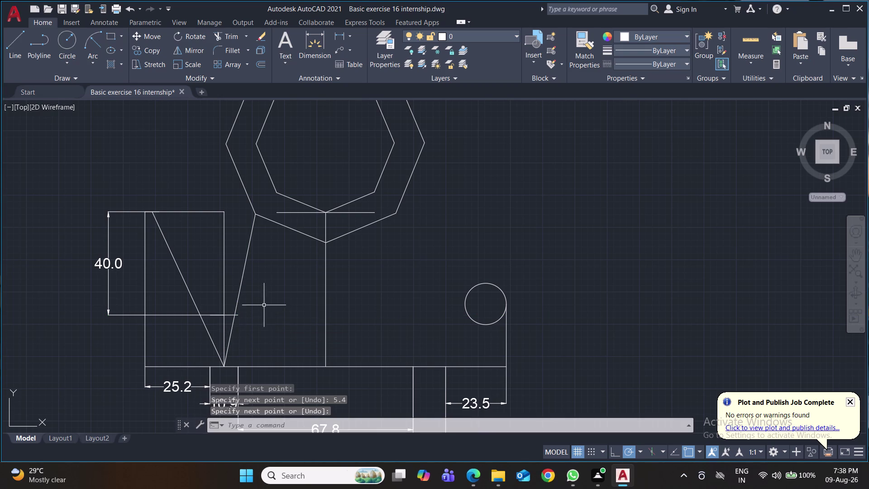
Erase the right slanted edge, the 40.0 dimension and the left diagonal line.
click(242, 282)
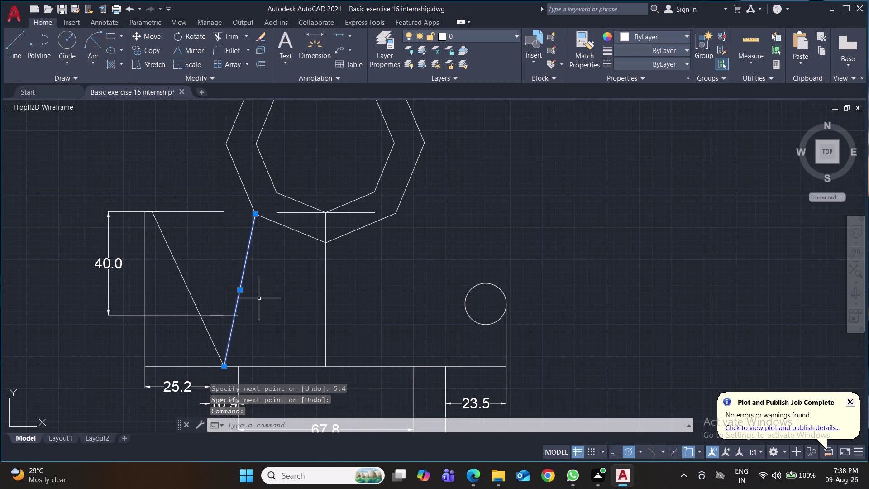
key(Delete)
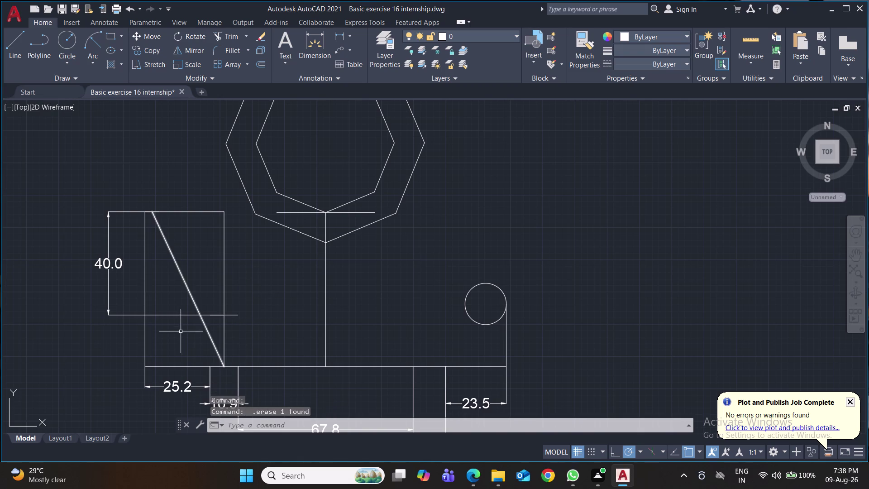
click(172, 314)
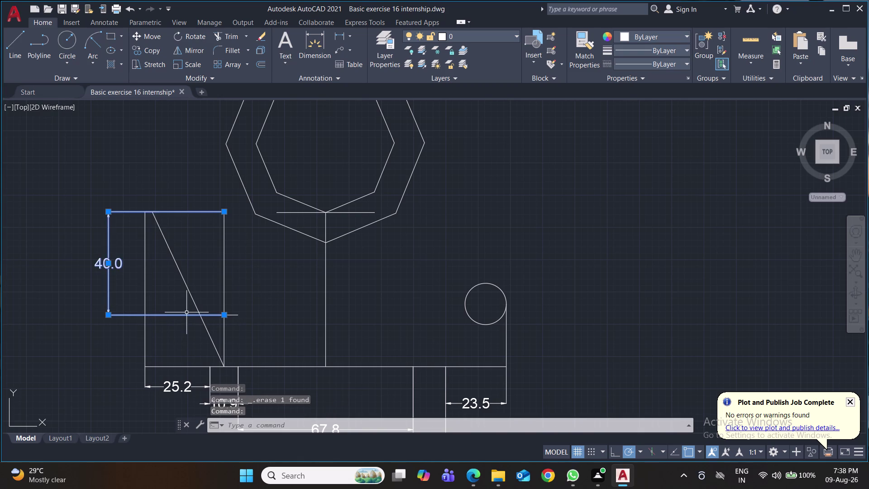
key(Delete)
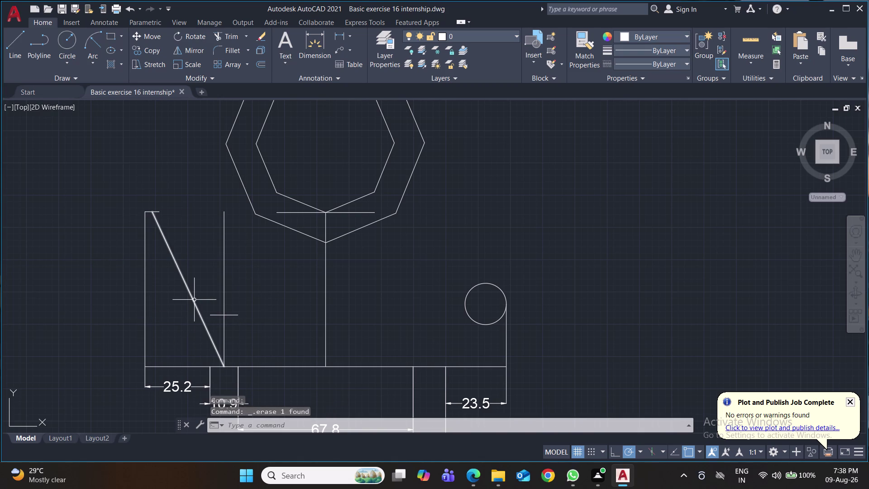
click(194, 299)
key(Delete)
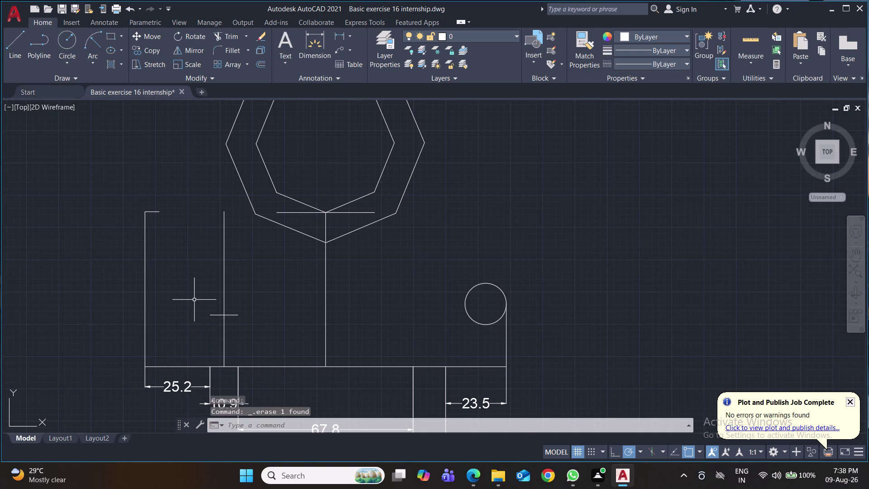
click(15, 41)
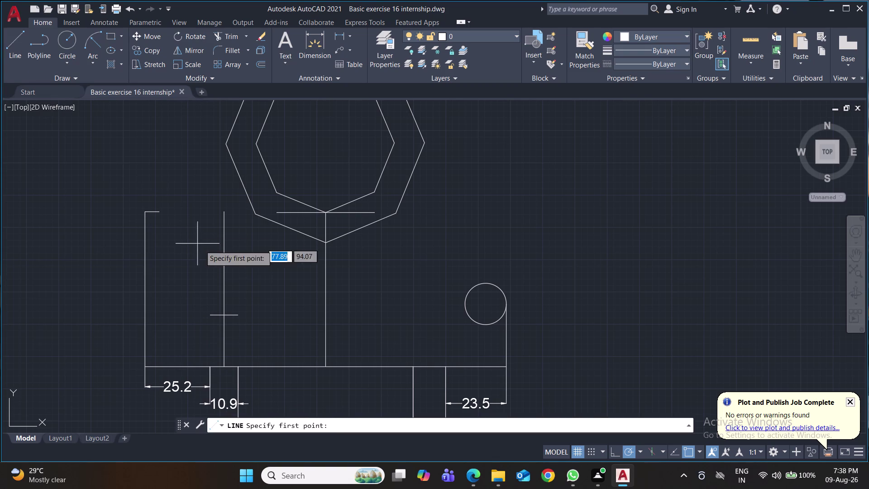
Draw the notch's slanted edge and the edge rising to the octagon's lower corner.
click(159, 210)
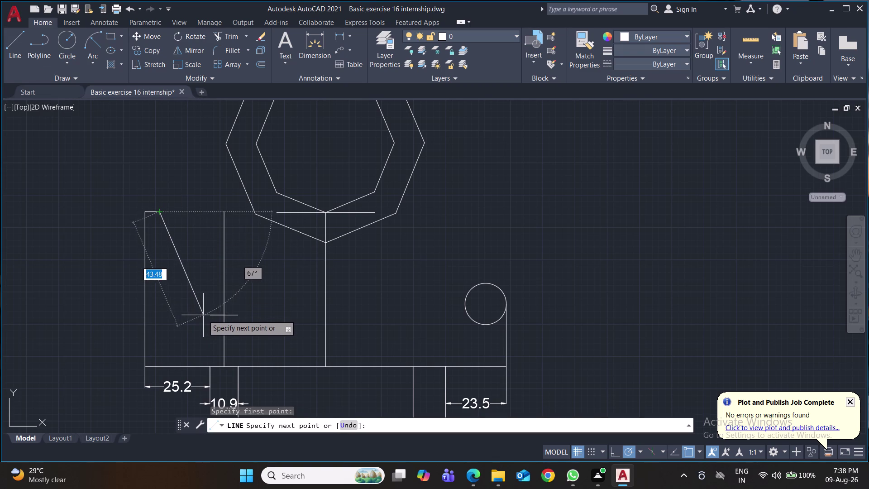
scroll(up, 3)
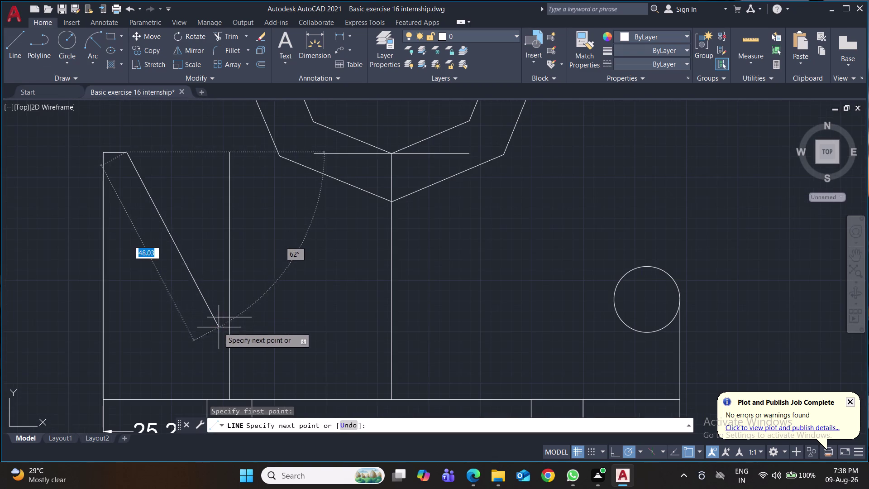
click(208, 318)
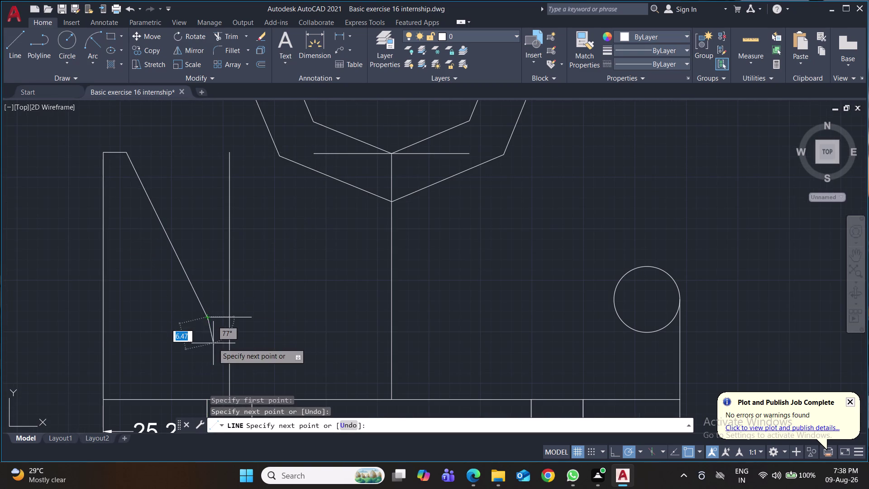
key(Return)
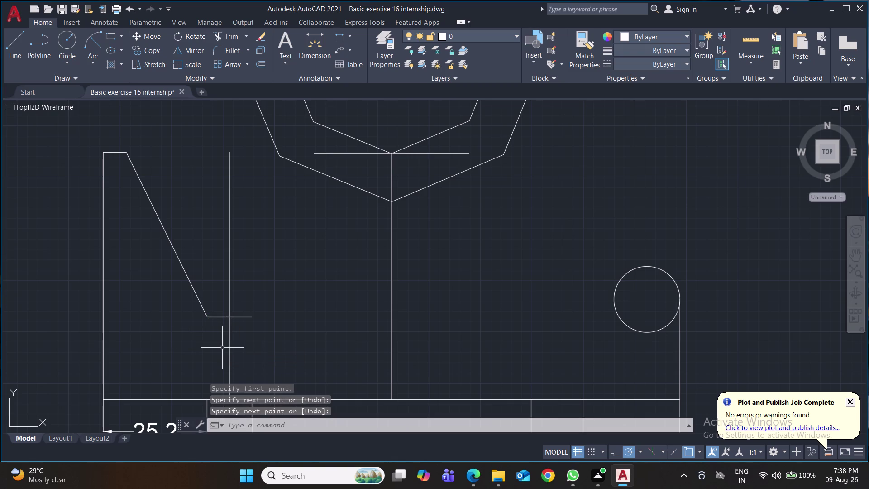
key(space)
click(252, 317)
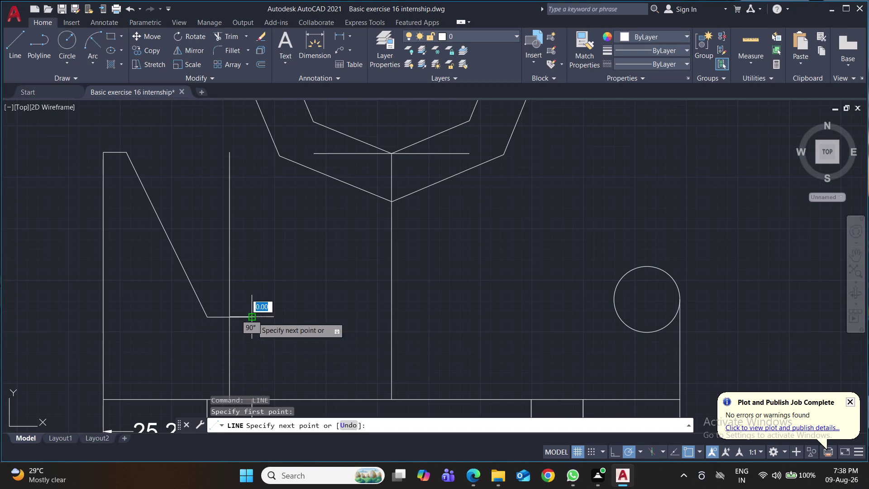
click(281, 157)
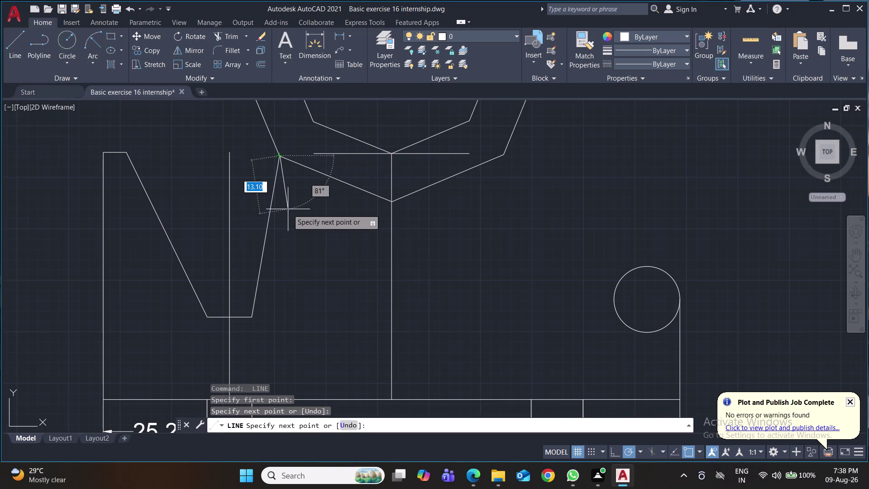
key(Return)
Erase the leftover vertical construction line inside the notch.
scroll(down, 3)
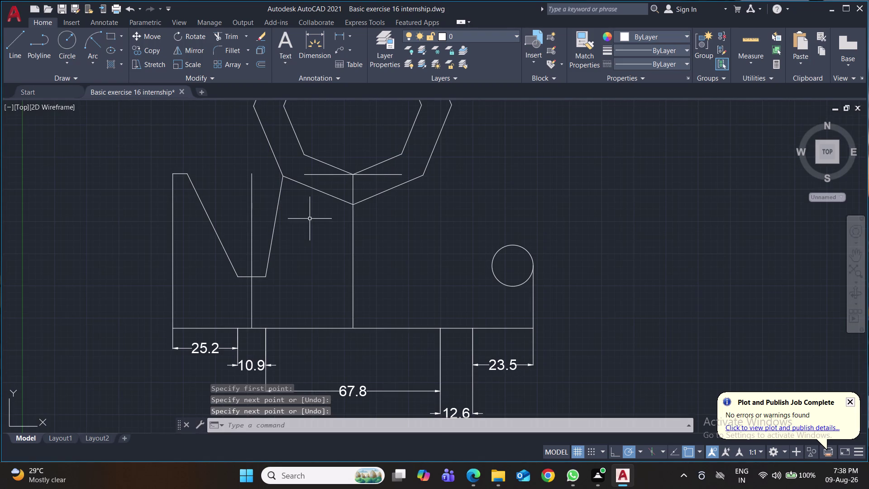
middle_drag(310, 220, 296, 228)
click(237, 225)
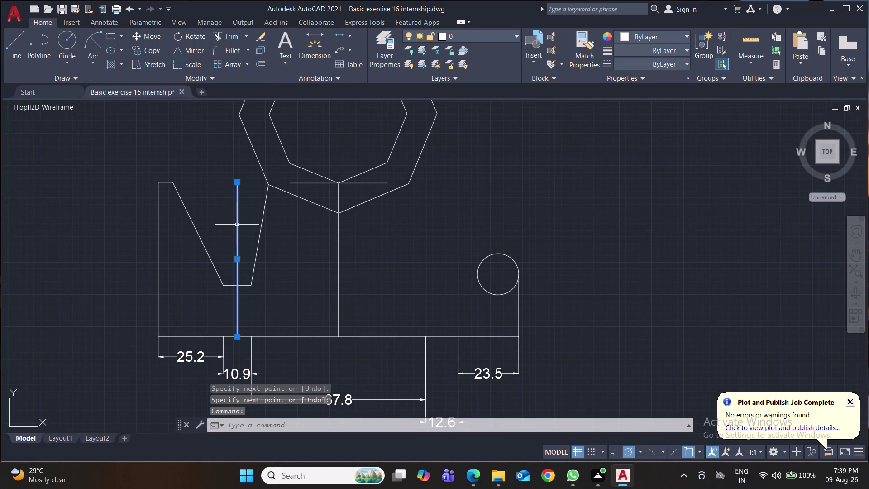
key(Delete)
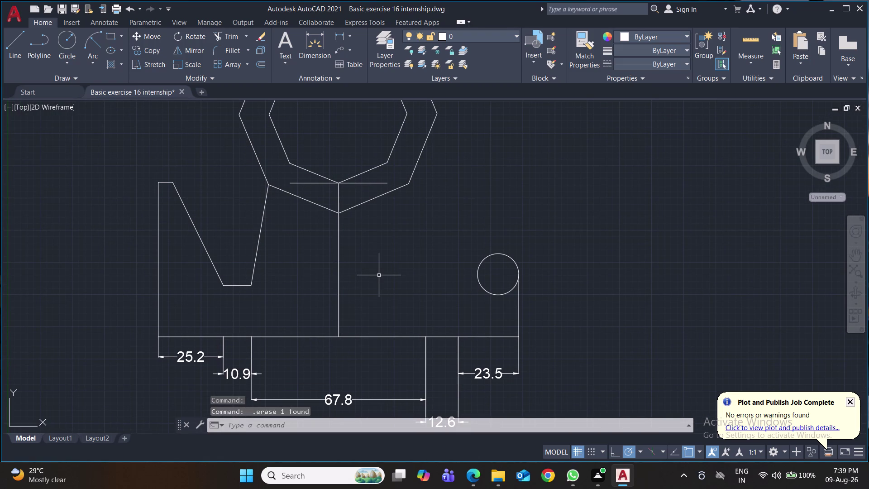
middle_drag(379, 275, 304, 281)
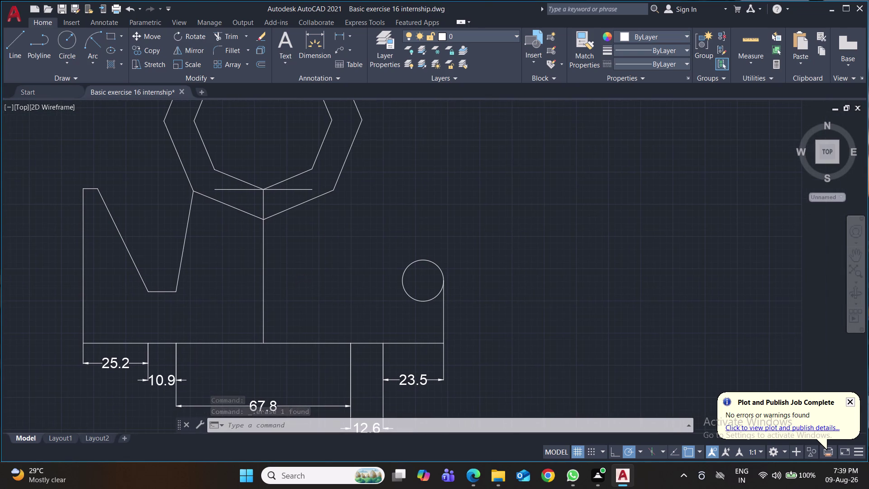
Delete both horizontal T-cap construction lines beneath the octagon.
middle_drag(347, 285, 326, 287)
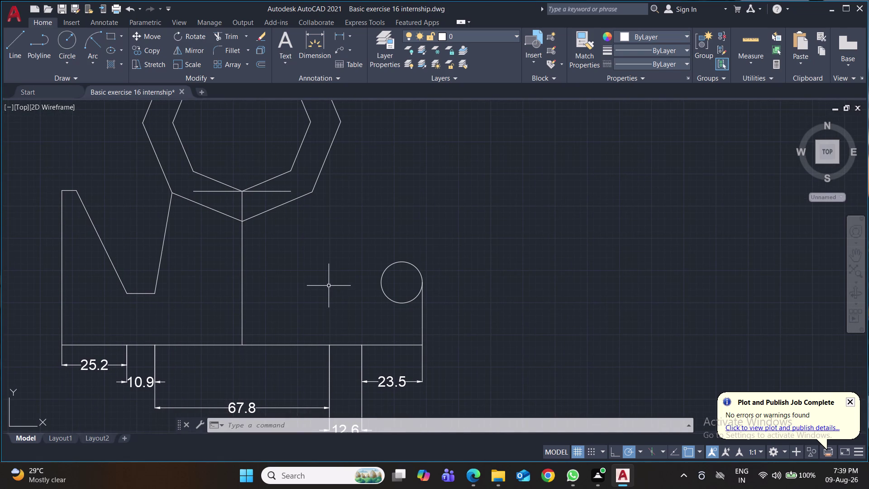
middle_drag(330, 285, 323, 286)
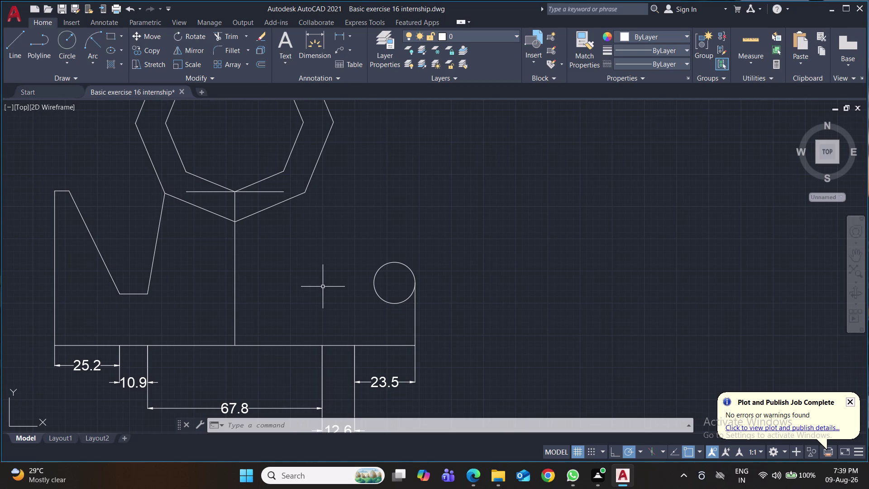
click(273, 192)
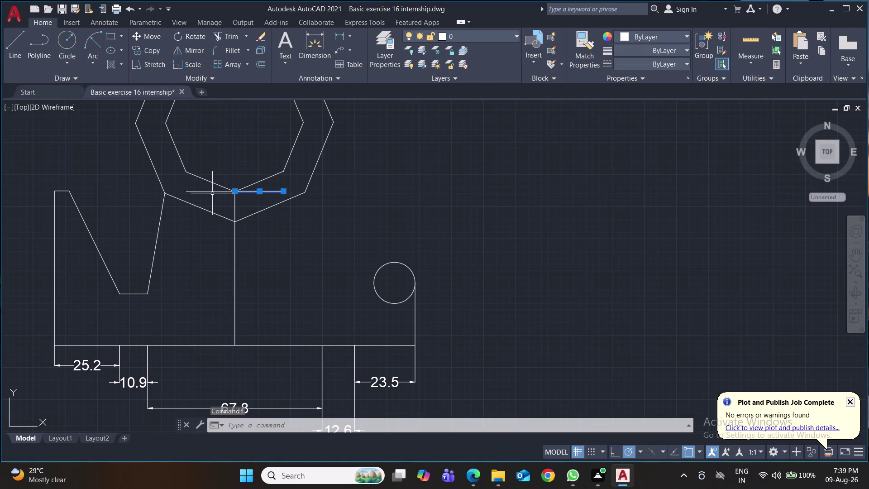
click(211, 192)
key(Delete)
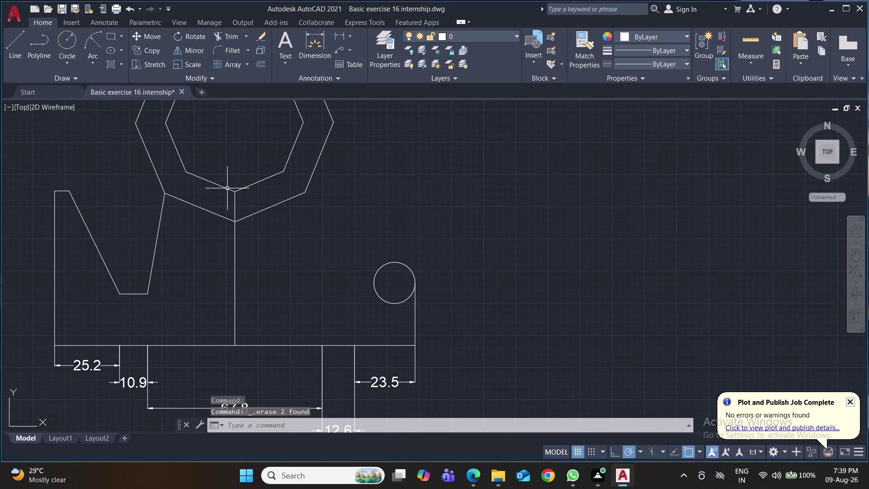
scroll(down, 3)
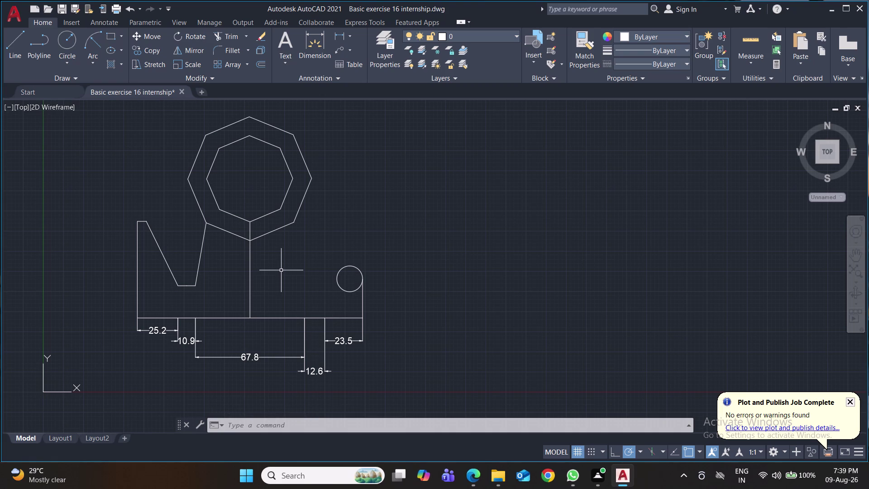
click(17, 45)
Draw a vertical line rising from the base edge.
click(313, 319)
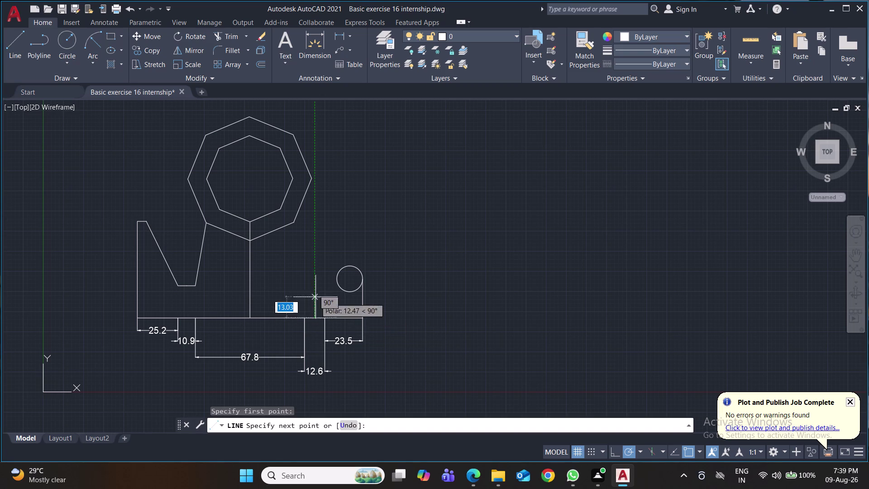
click(314, 214)
key(Return)
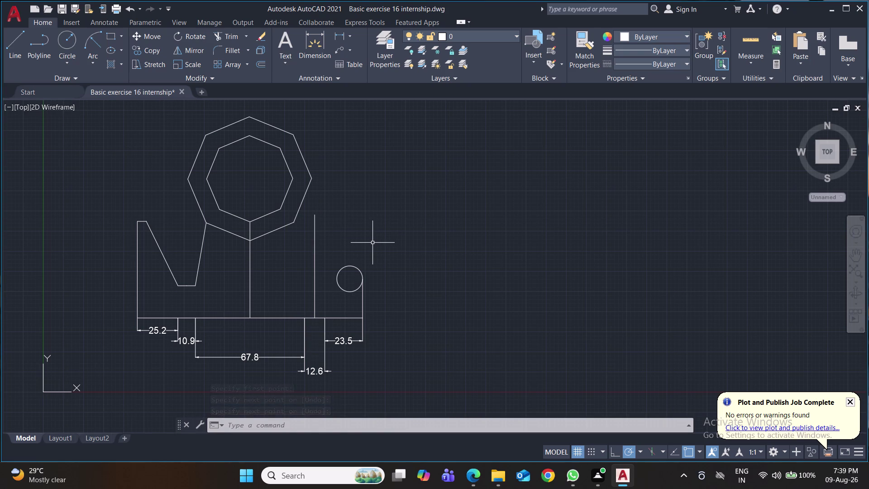
Draw a ledge line dropping 40 from the octagon's lower side, then across to the vertical line.
click(16, 49)
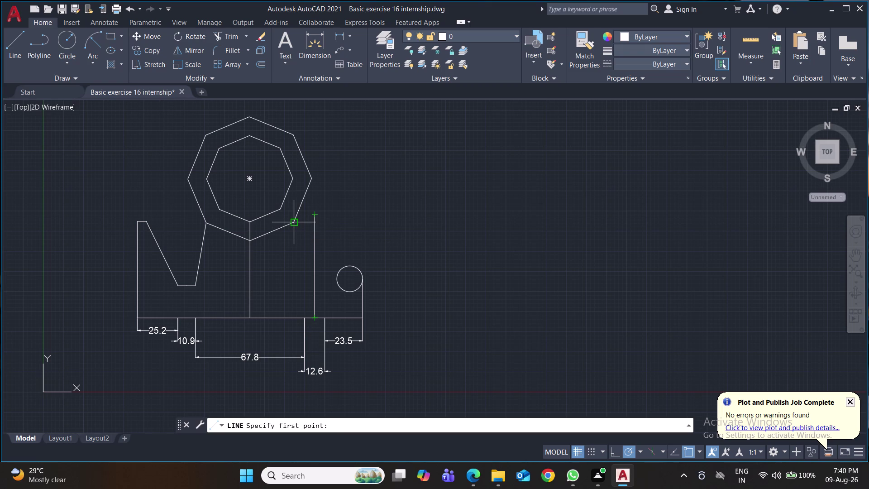
click(294, 222)
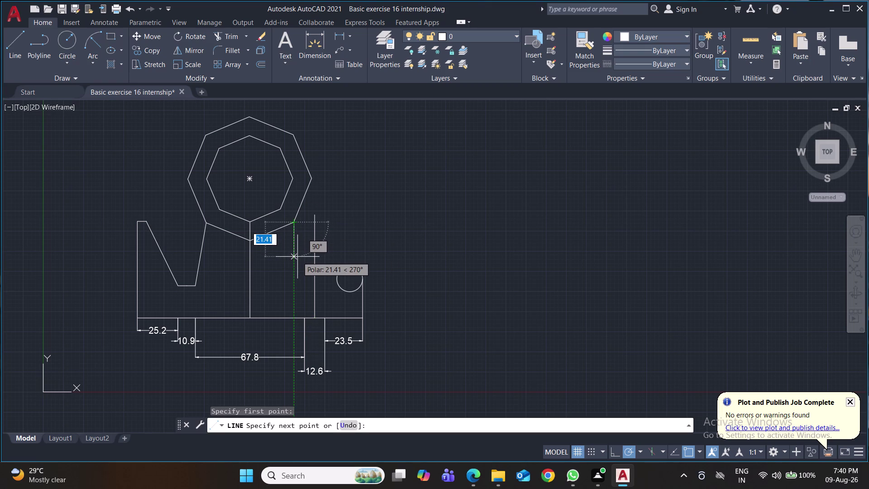
text(4)
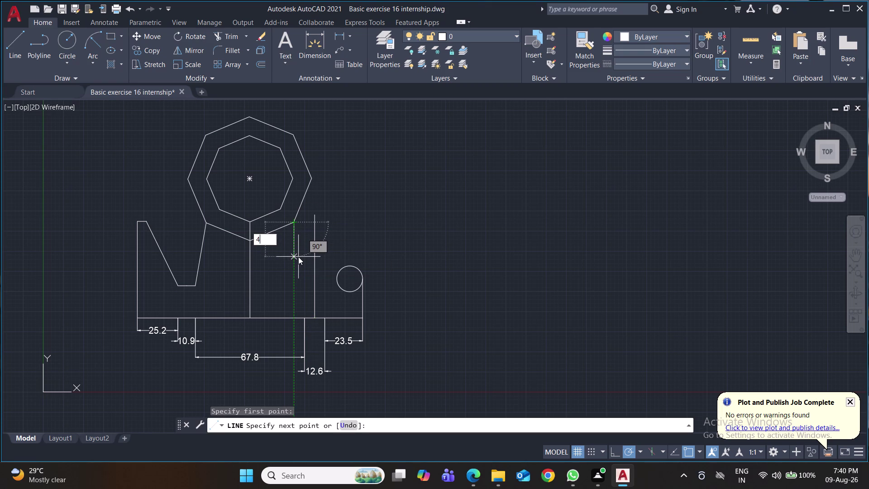
text(0)
key(Return)
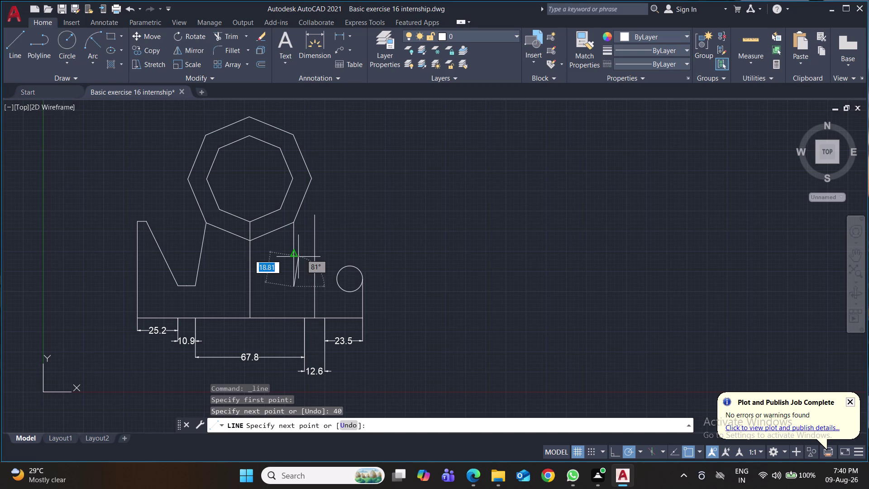
click(316, 286)
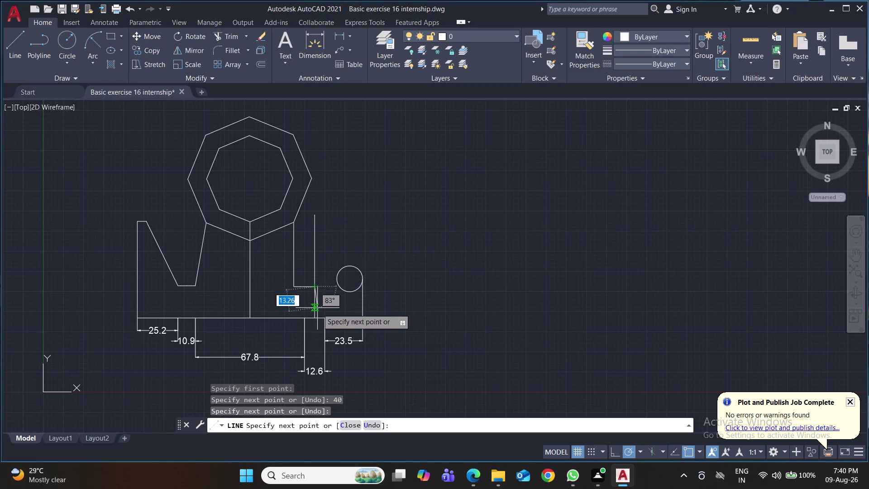
key(Return)
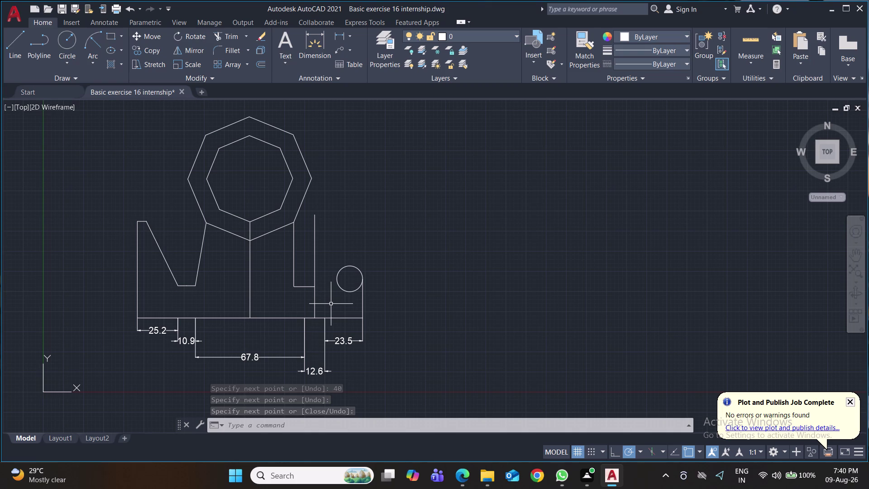
key(l)
key(Return)
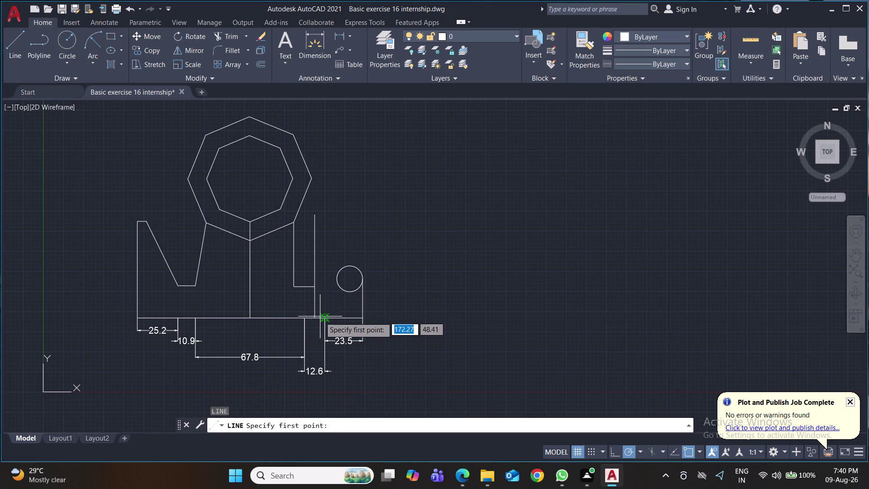
Draw a 6.3-unit horizontal line from the ledge's right end.
click(314, 290)
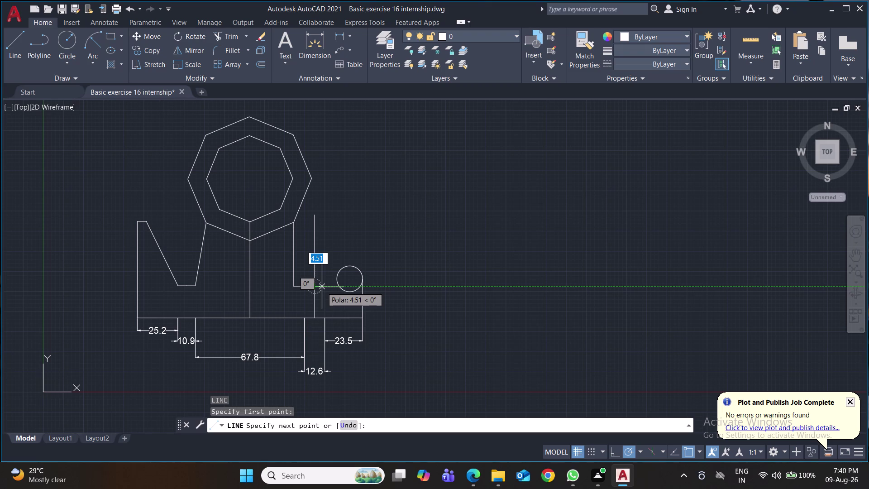
text(6.3)
key(Return)
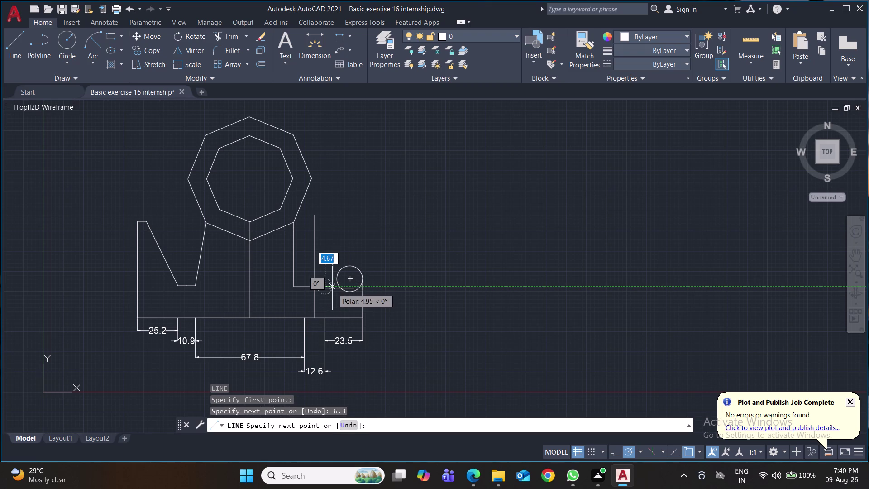
key(Return)
Draw a second 6.3 line leftward from the ledge corner, then undo it.
key(space)
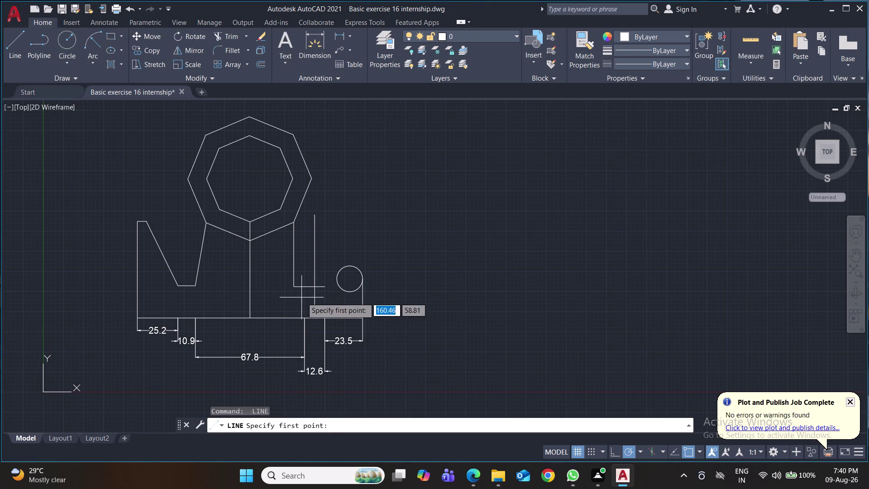
click(312, 288)
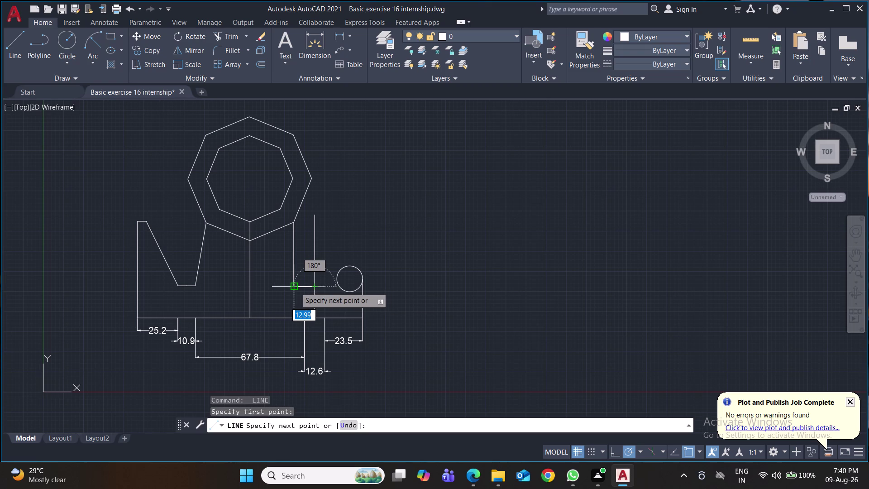
text(6.)
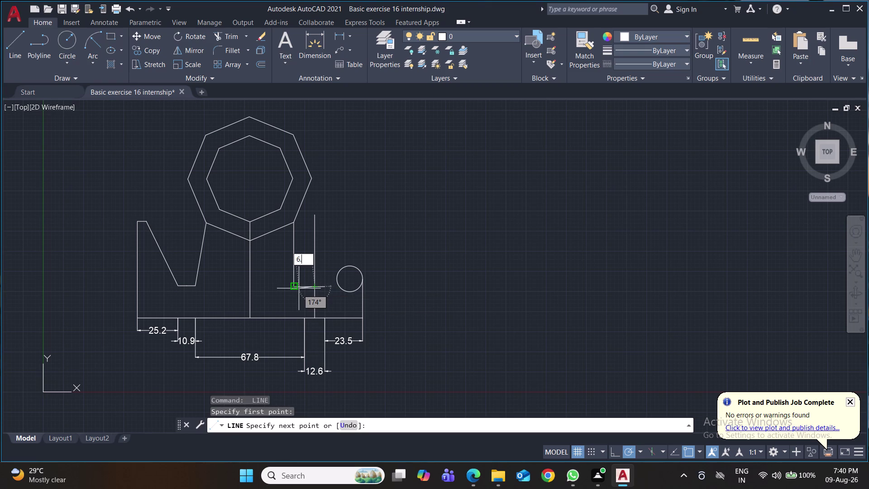
key(3)
key(Return)
key(Return)
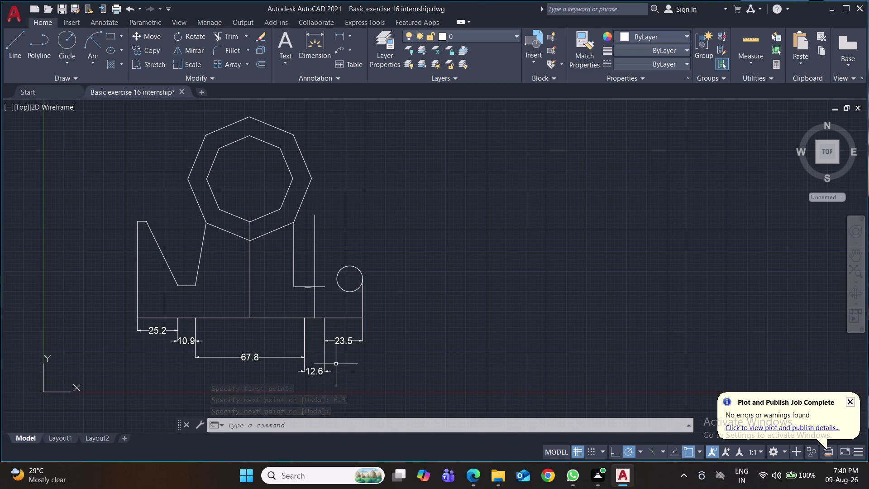
key(ctrl+z)
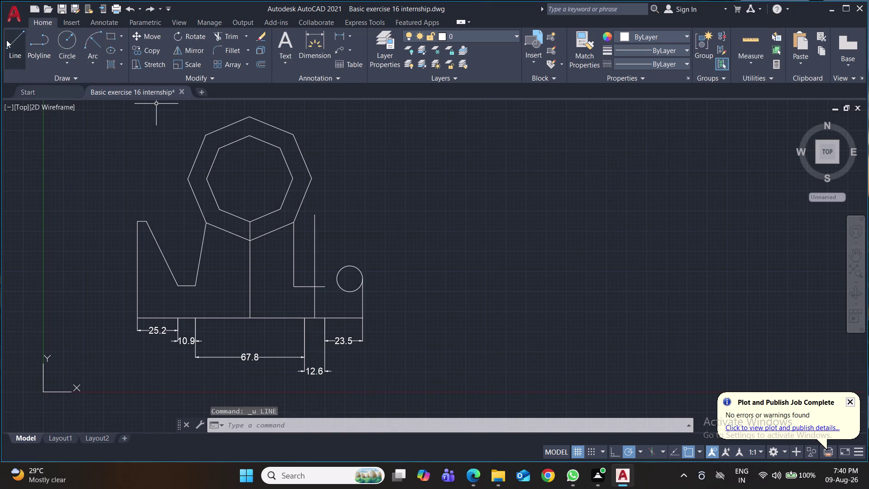
Draw a 6.3 construction line at the ledge corner, select nearby lines, then undo.
click(7, 40)
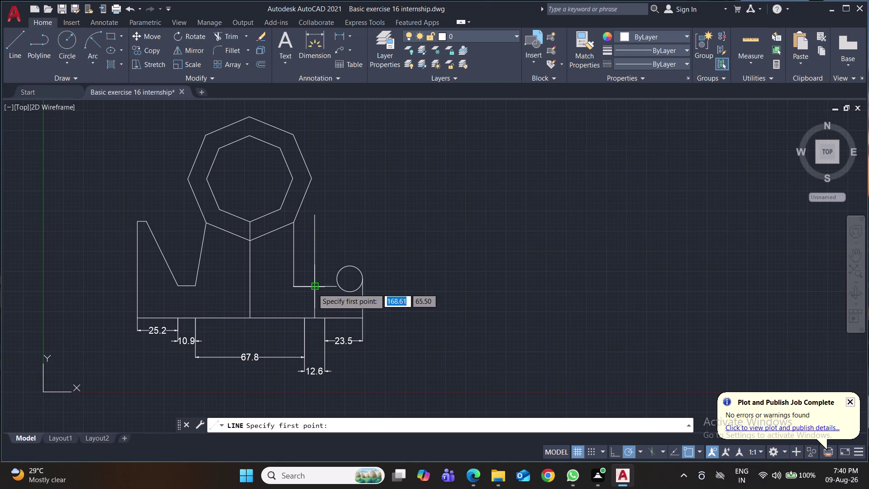
click(313, 288)
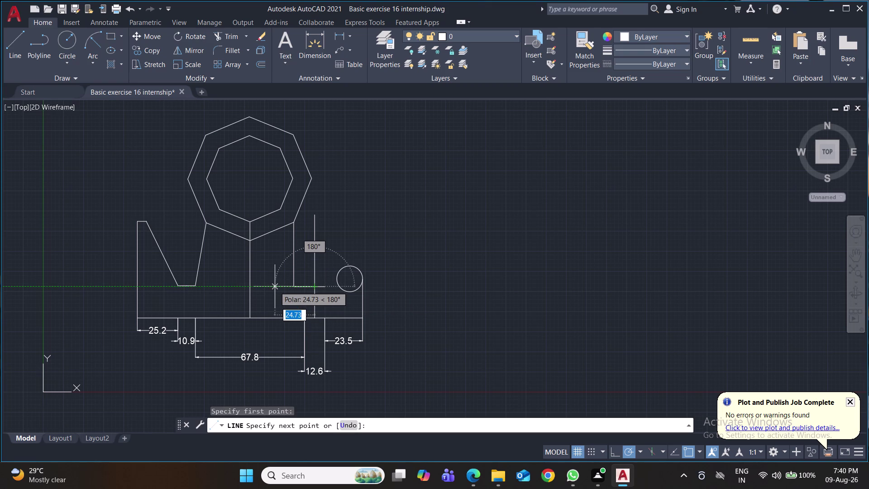
text(6.3)
key(Return)
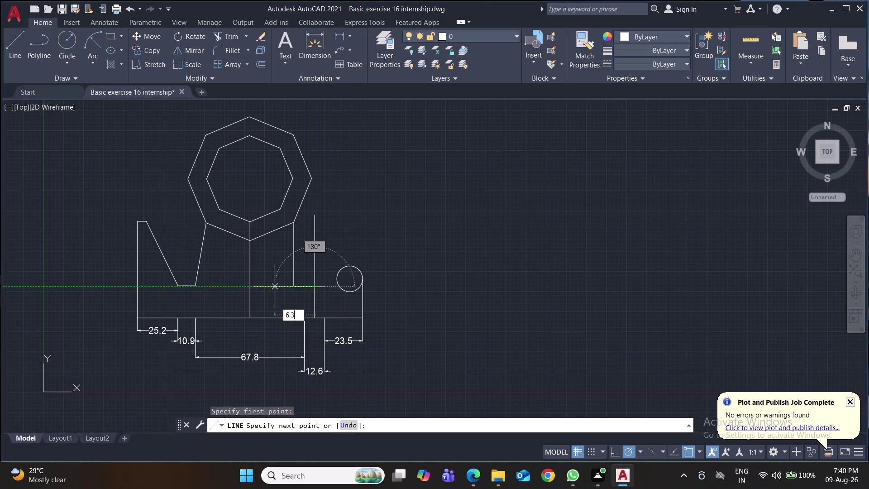
key(Return)
click(294, 269)
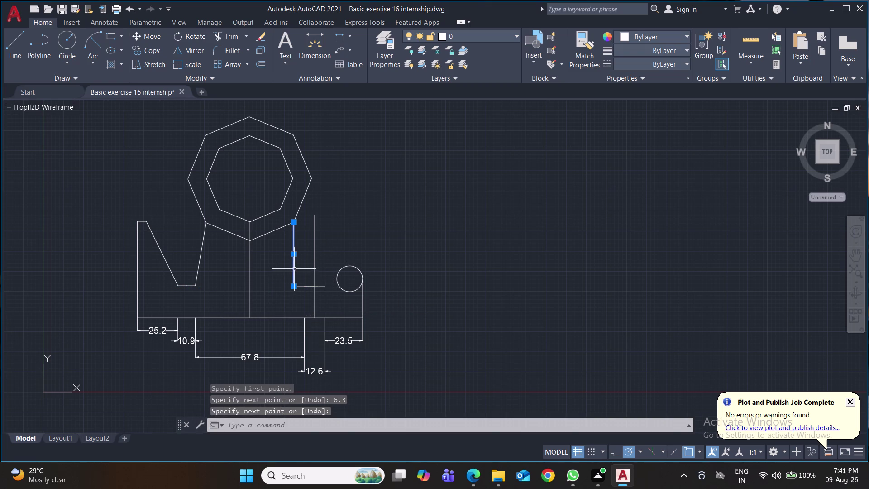
click(299, 287)
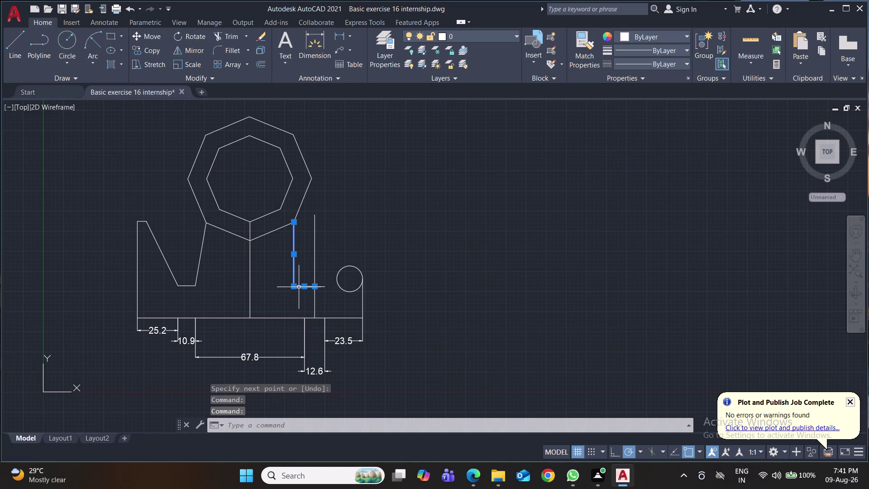
click(315, 261)
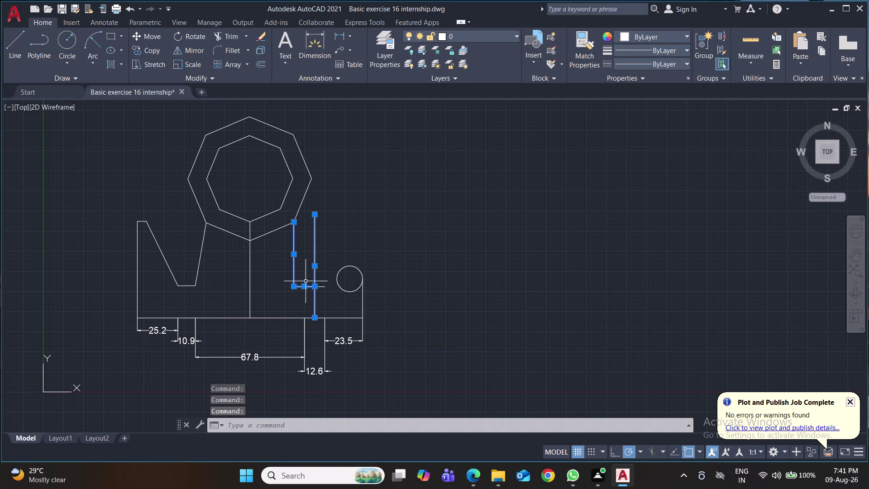
key(ctrl+z)
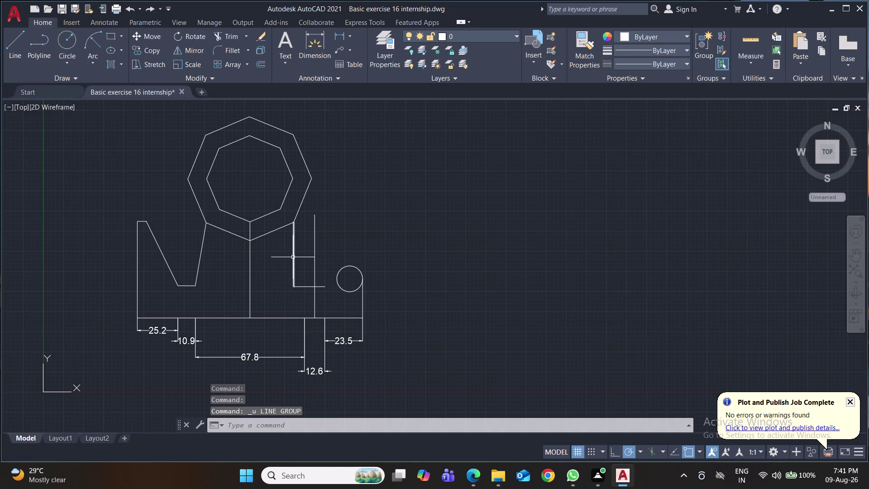
Erase both vertical construction lines and the short horizontal line near the circle.
click(293, 258)
click(315, 252)
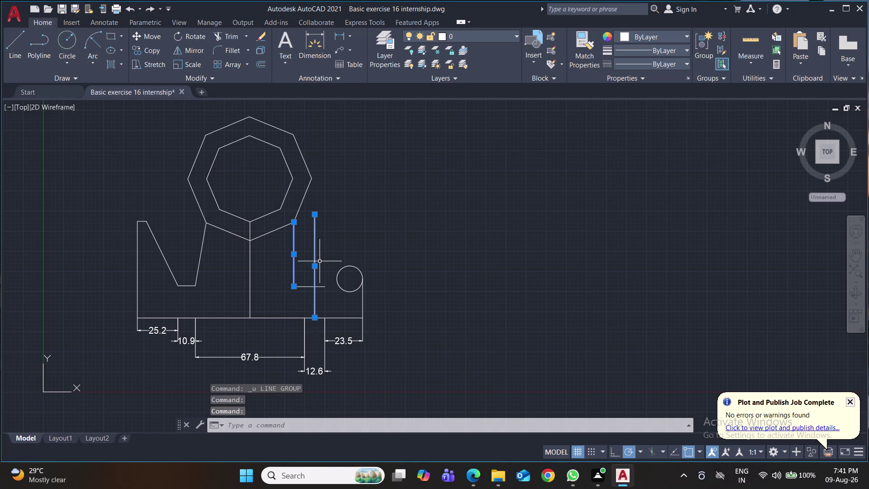
key(Delete)
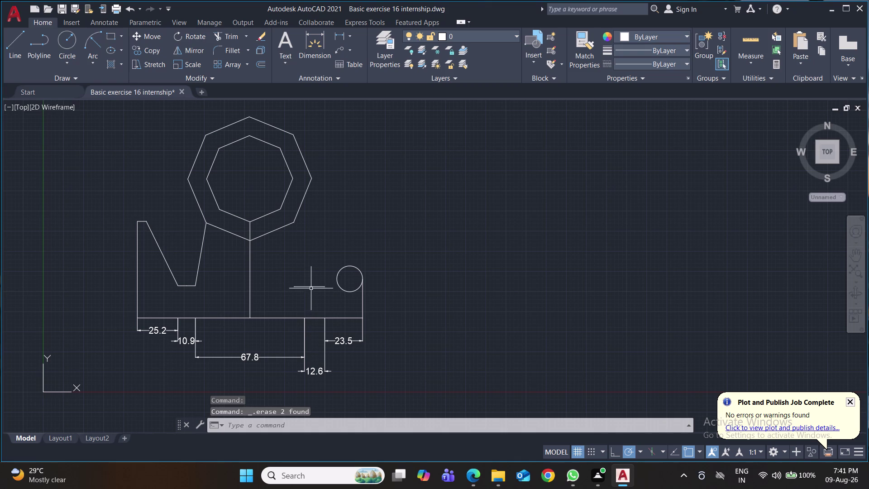
click(307, 287)
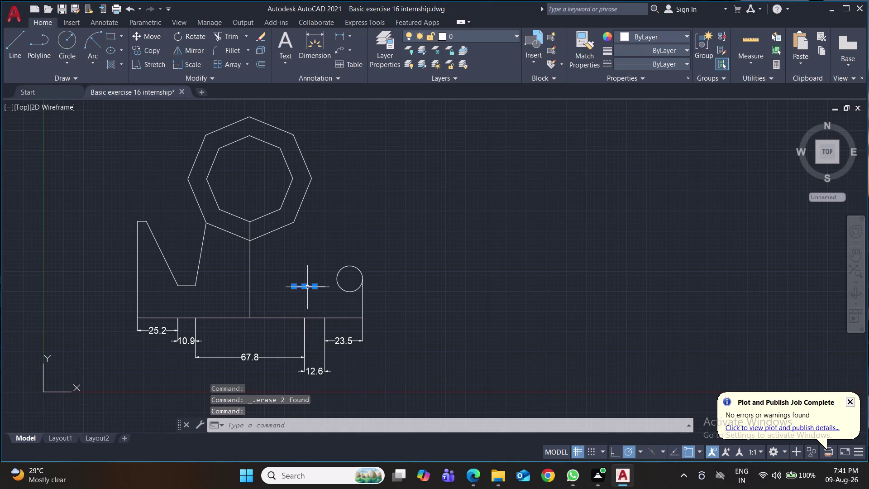
key(Delete)
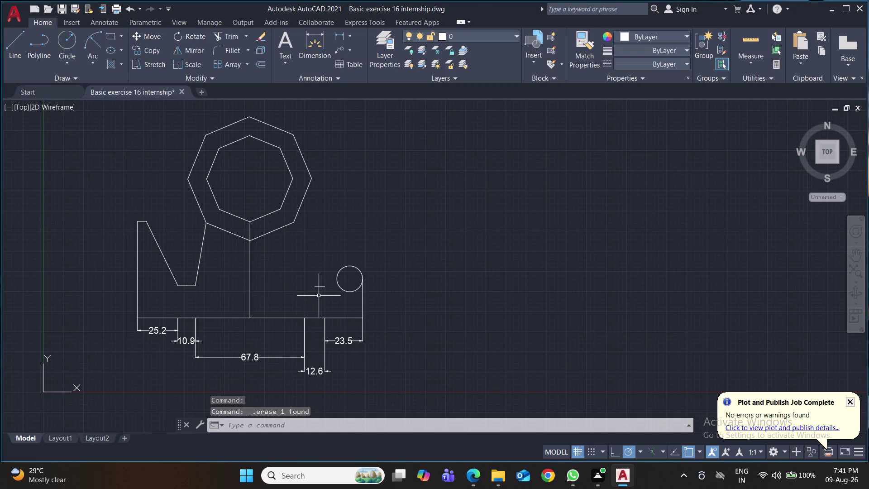
scroll(up, 3)
scroll(up, 3)
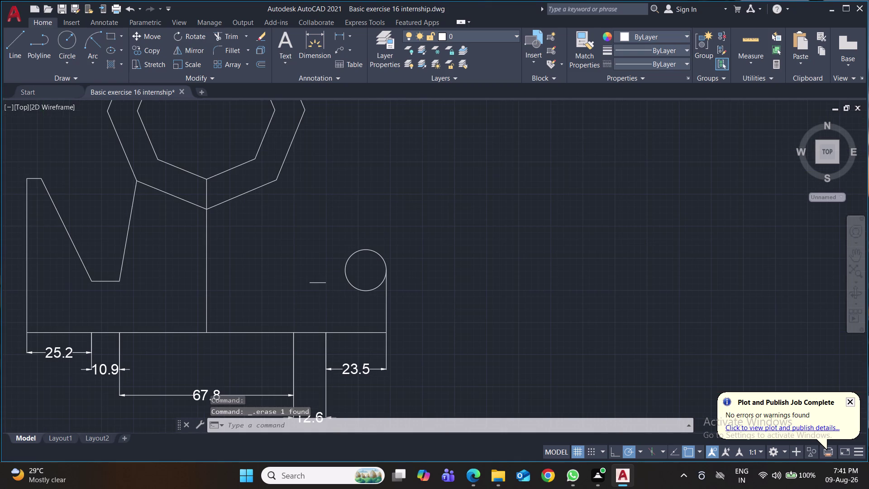
click(340, 36)
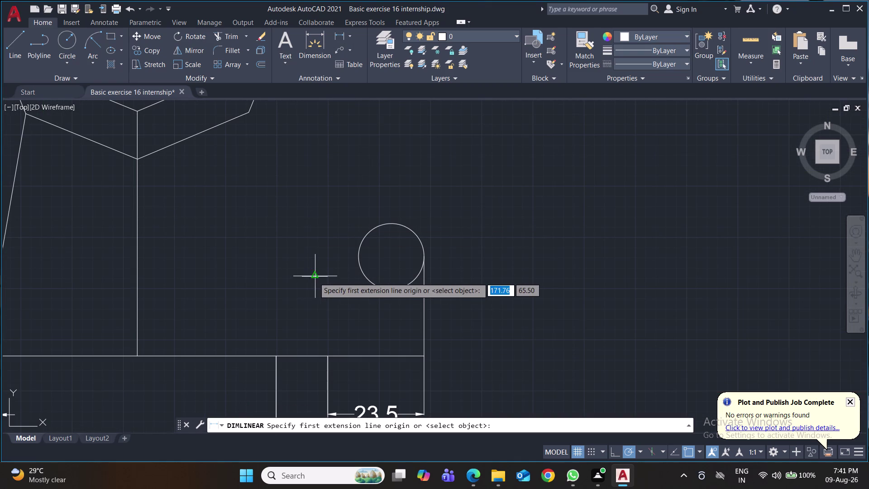
Cancel a trial linear dimension and undo the last three actions.
click(304, 275)
click(326, 277)
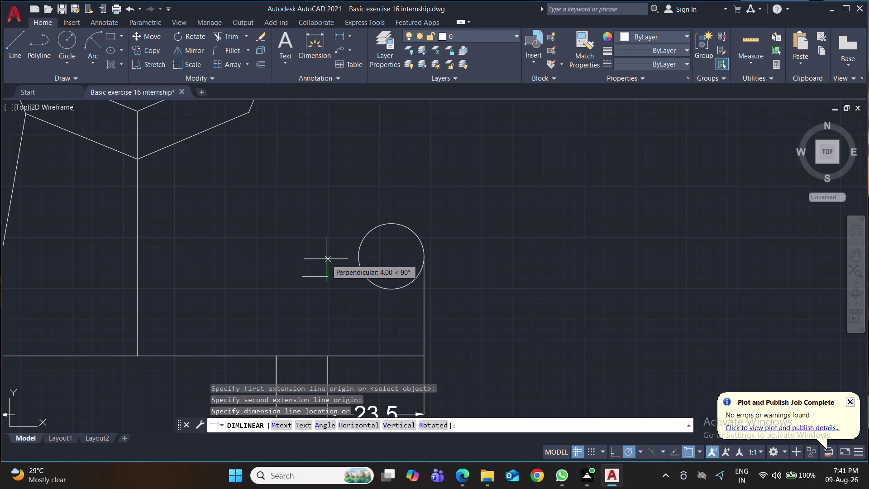
key(Escape)
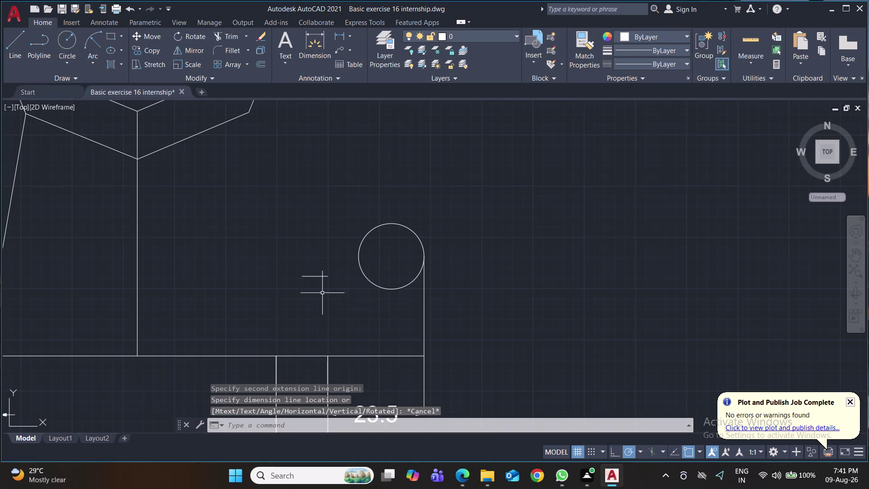
key(ctrl+z)
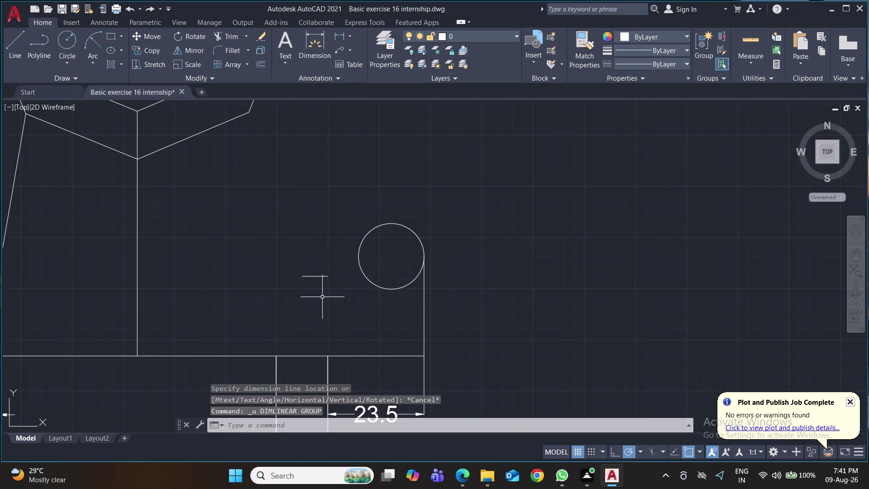
key(ctrl+z)
key(ctrl+z)
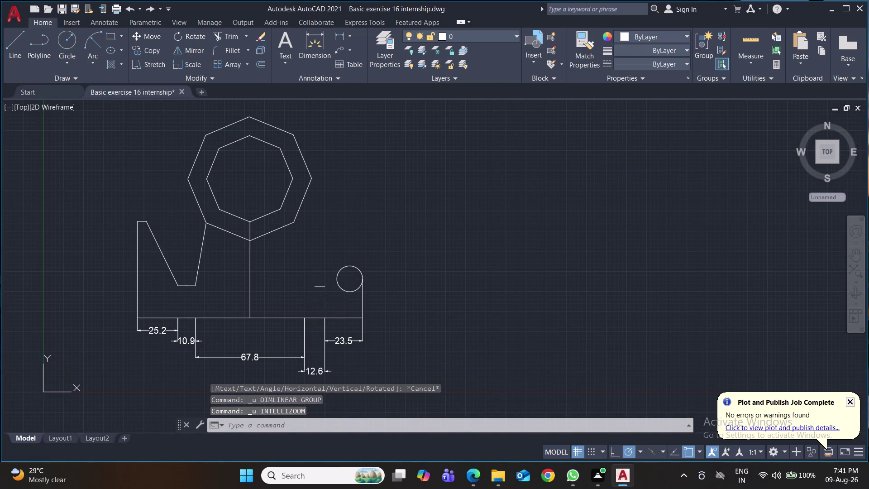
Place a 19.3 linear dimension across the stub, then delete it.
click(337, 38)
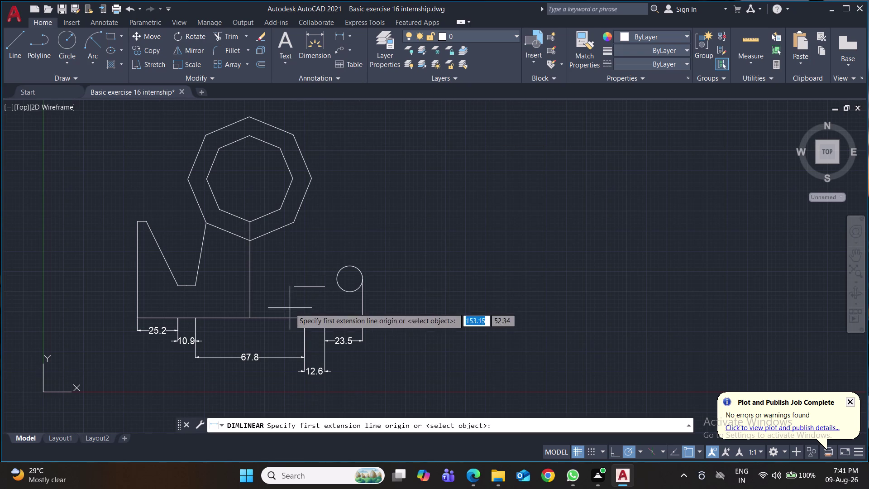
click(327, 288)
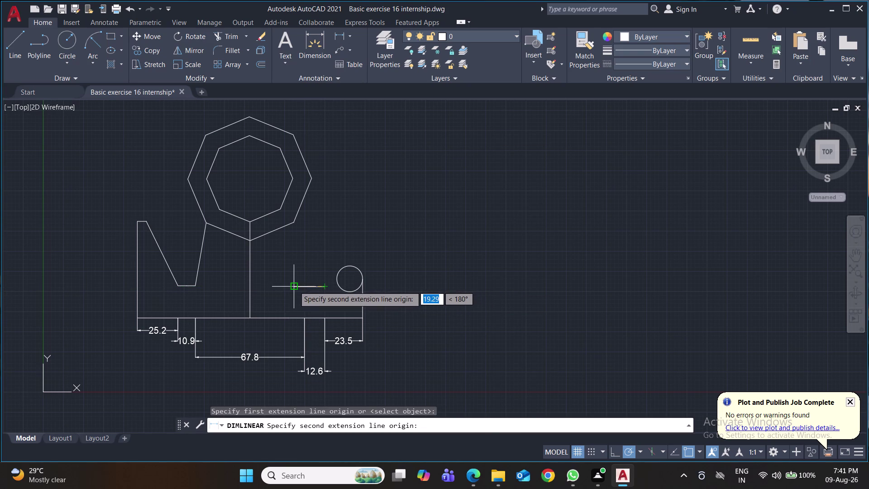
click(294, 286)
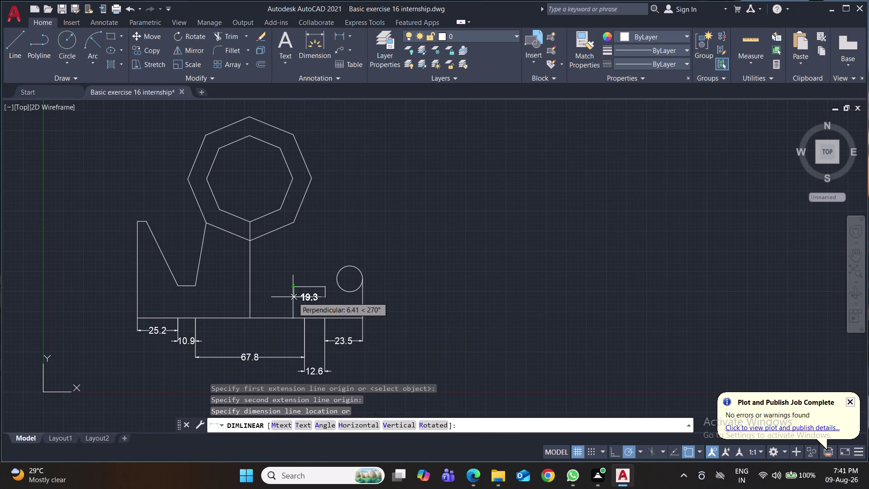
click(293, 297)
key(Escape)
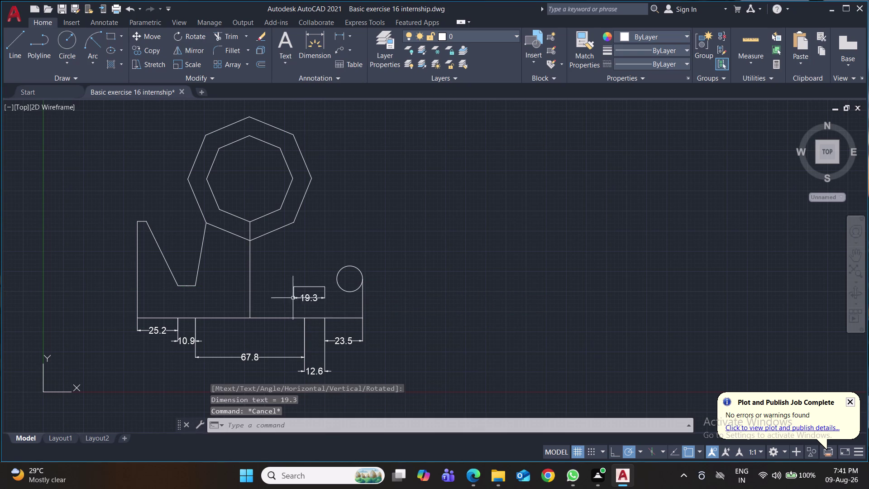
click(309, 300)
key(Delete)
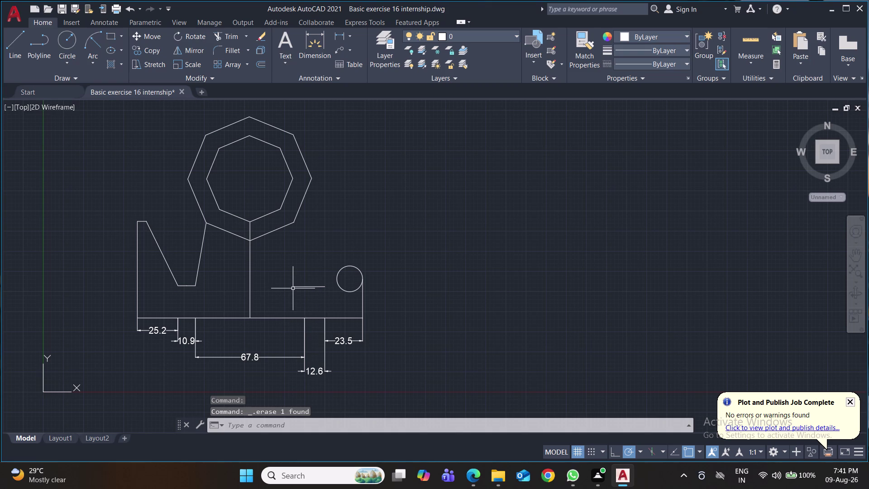
Erase the stub line, then undo four times to restore the vertical lines.
click(292, 288)
click(291, 293)
click(292, 287)
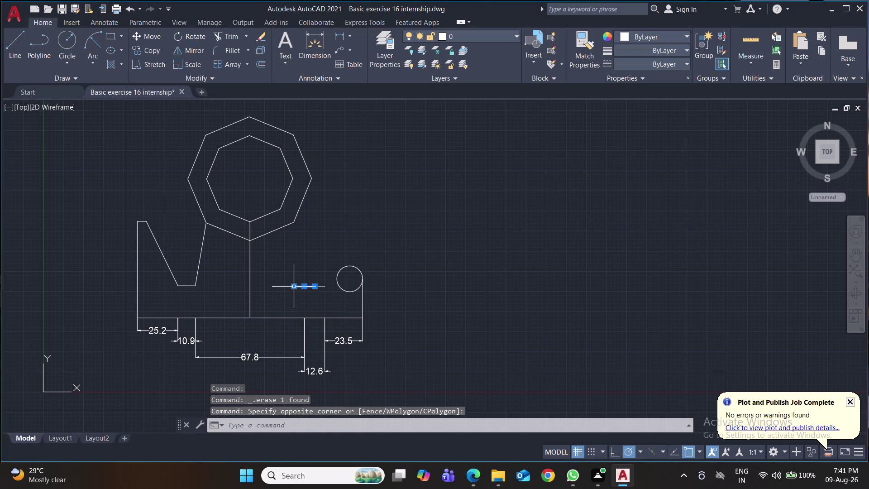
key(Delete)
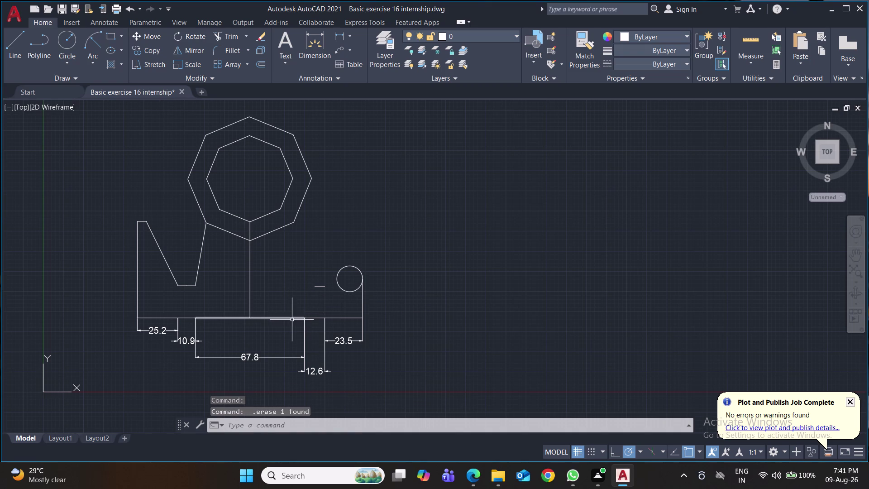
key(ctrl+z)
key(ctrl+z)
key(ctrl+z)
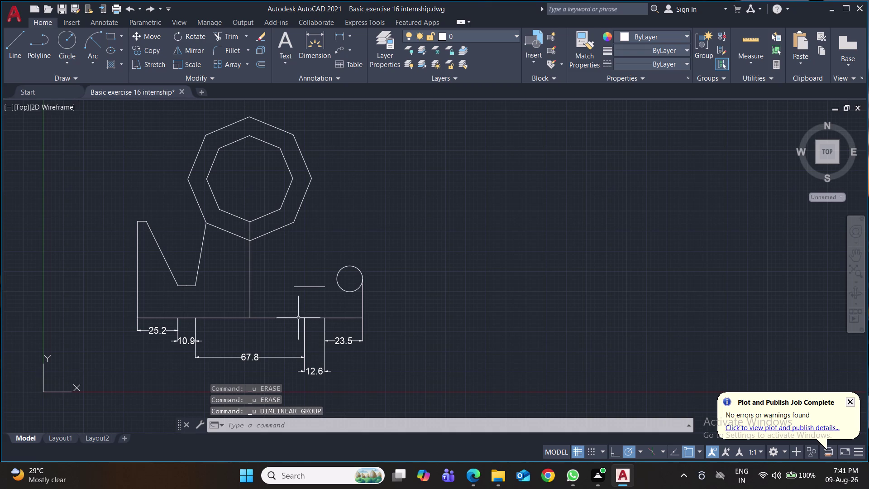
key(ctrl+z)
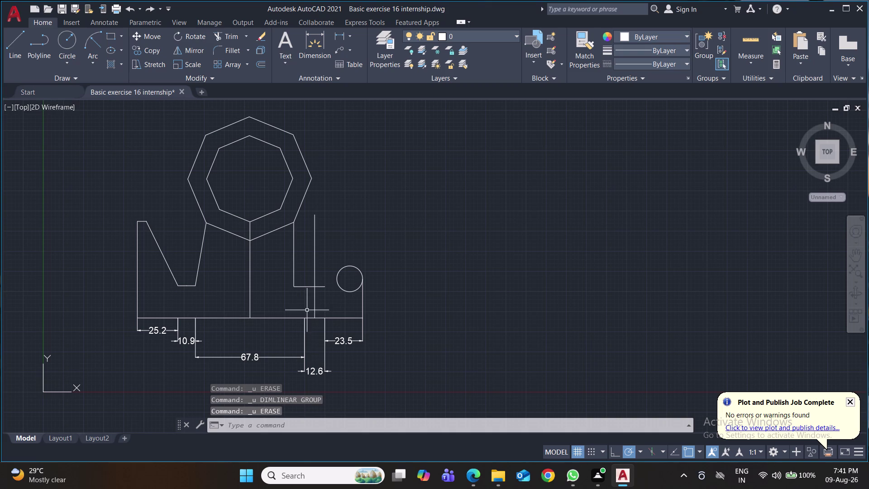
click(341, 37)
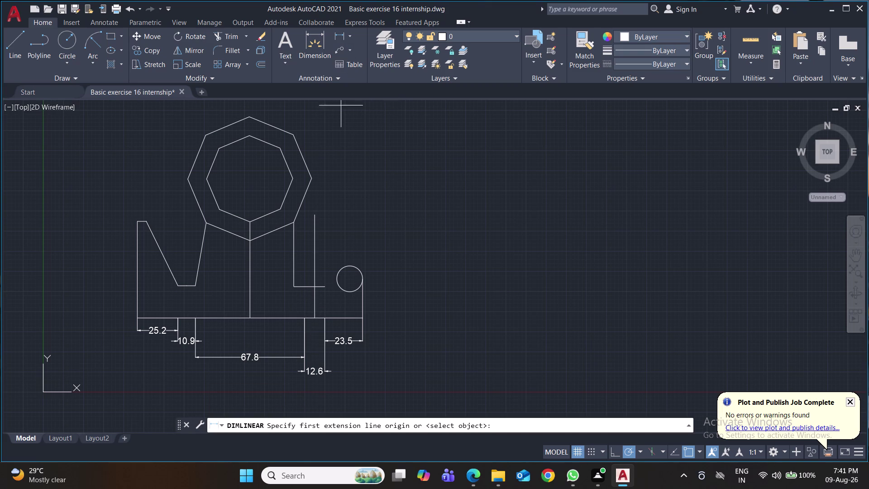
Add a 12.6 horizontal dimension beside the small circle.
click(325, 285)
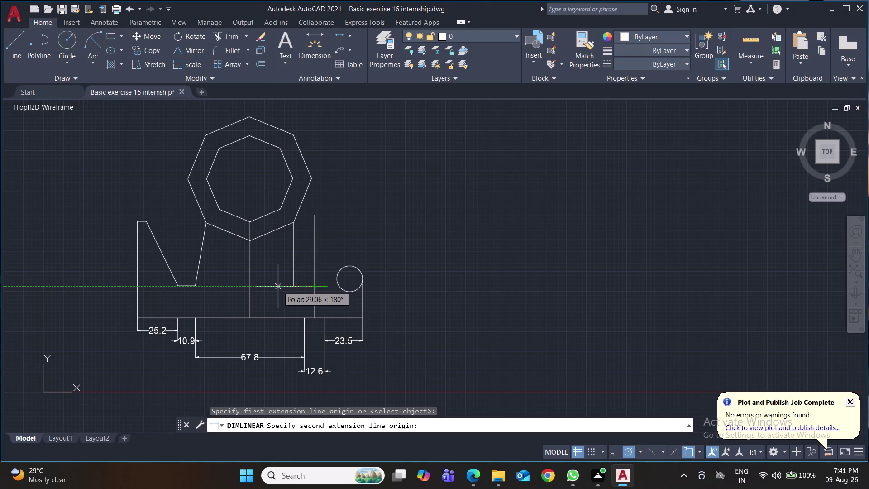
text(12.6)
key(Return)
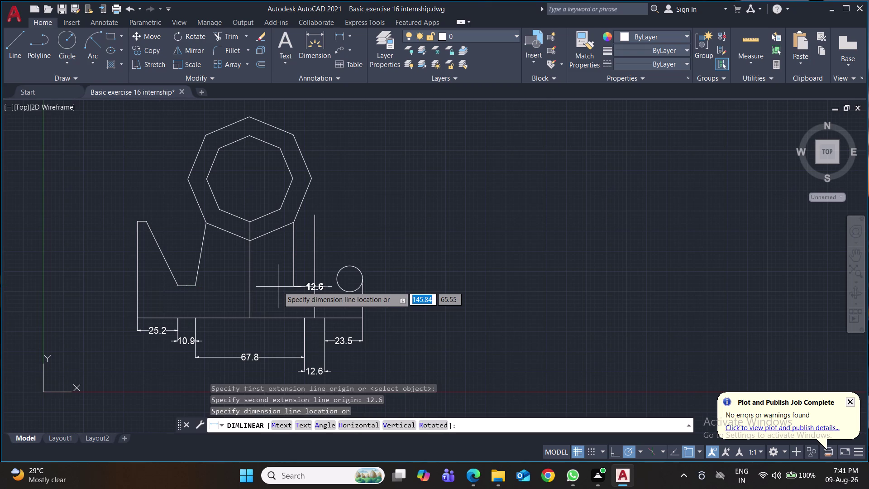
click(281, 301)
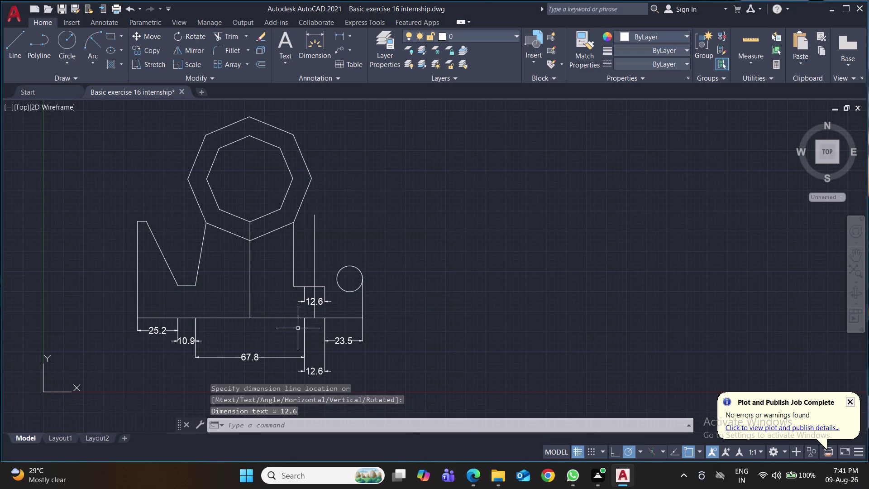
Erase the leftover vertical line and a short line near the step.
click(293, 257)
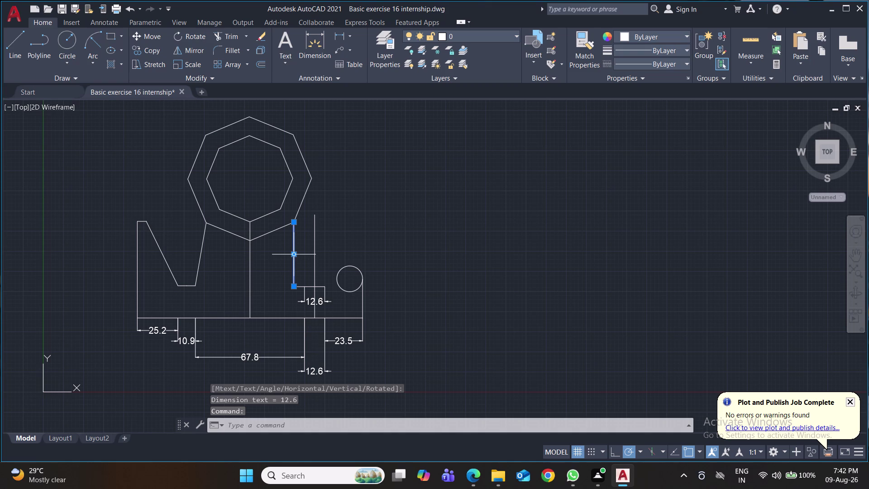
key(Delete)
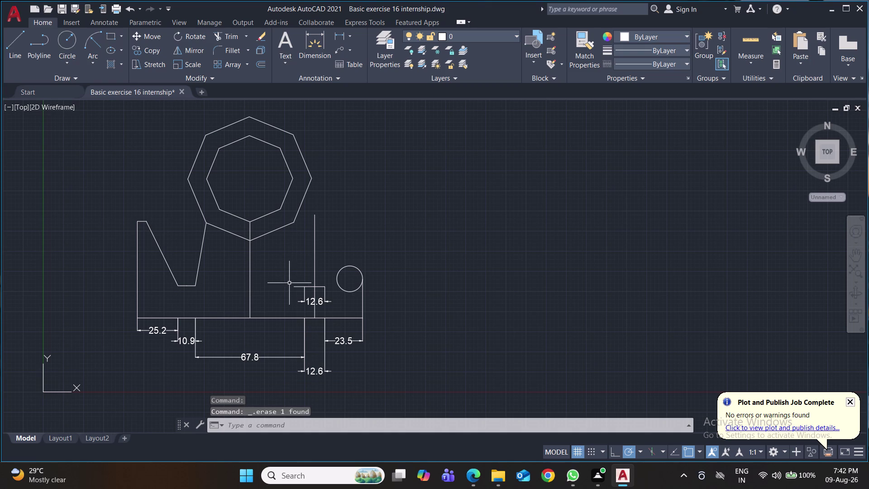
click(294, 286)
key(Delete)
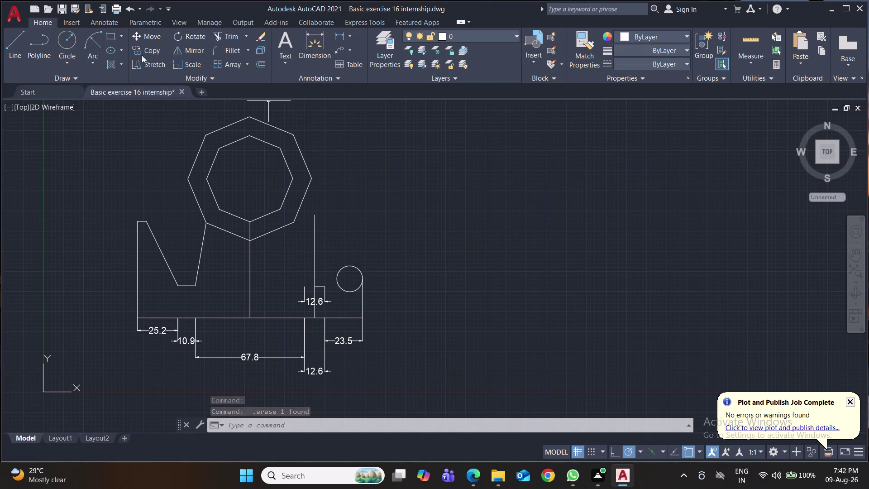
click(10, 43)
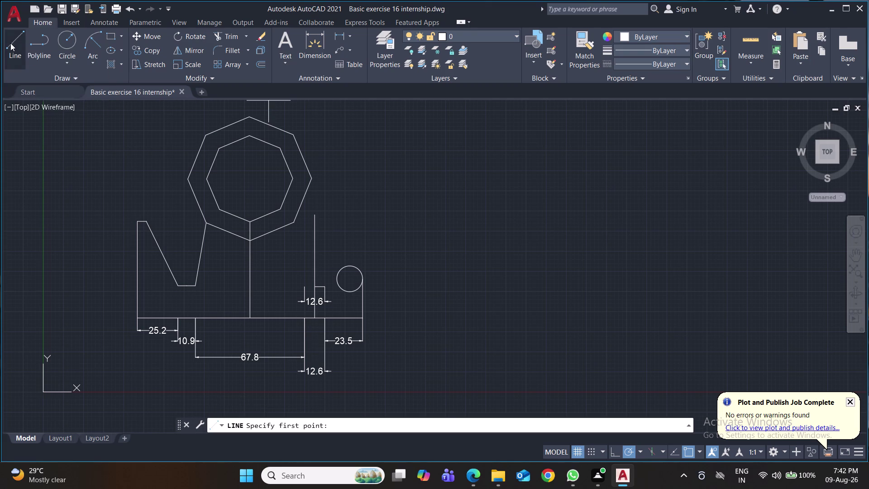
Abandon a trial line from the step corner and save the drawing.
scroll(up, 3)
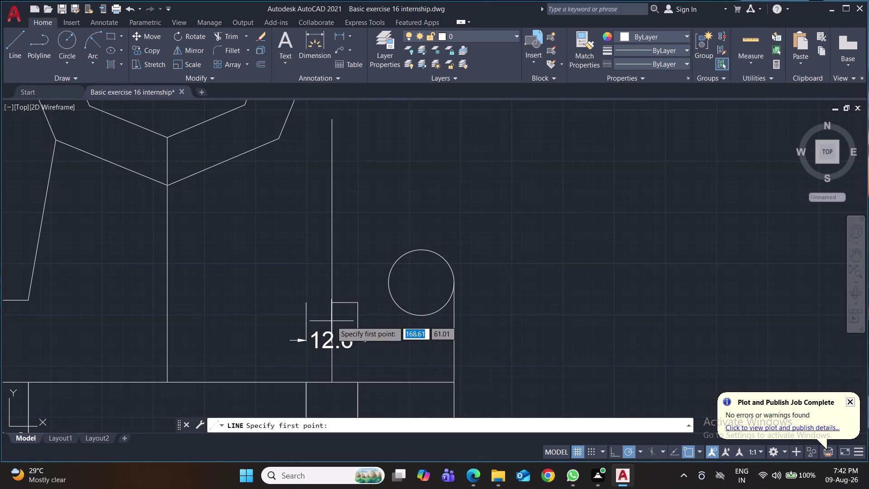
click(331, 303)
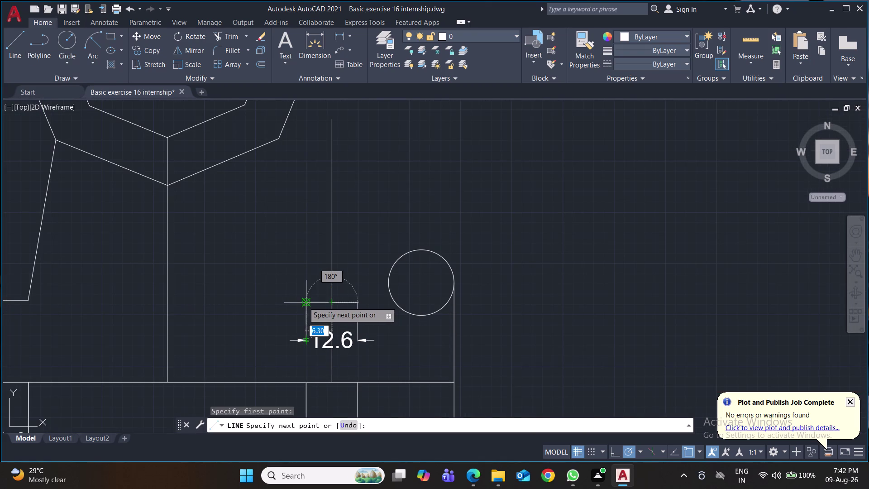
click(303, 303)
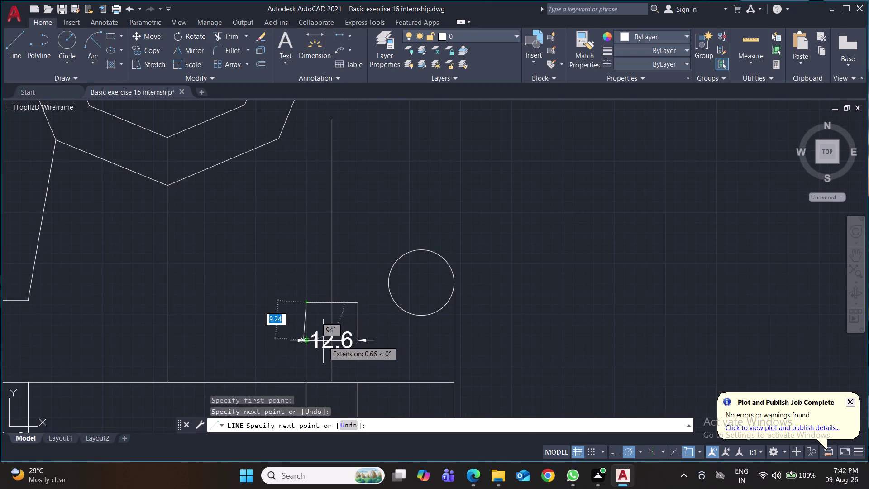
key(Return)
key(ctrl+s)
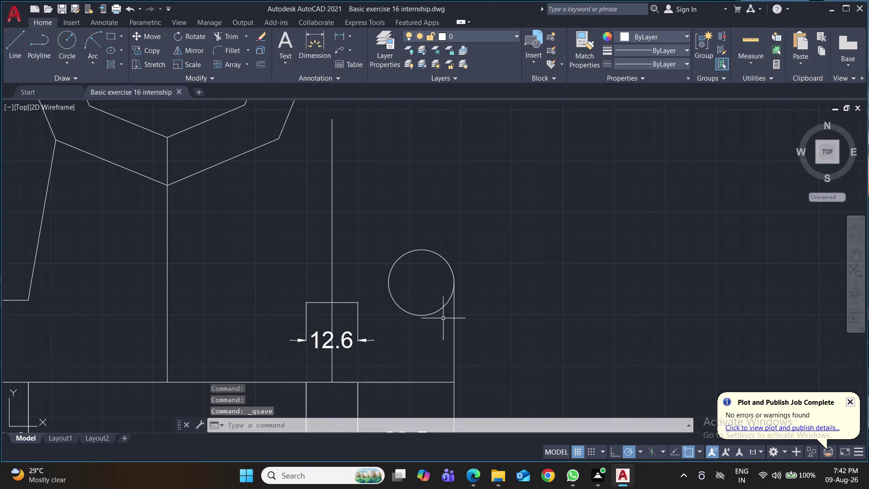
scroll(down, 3)
middle_drag(396, 337, 385, 323)
Draw a slanted line from the step's top corner up to the right-hand circle.
click(12, 41)
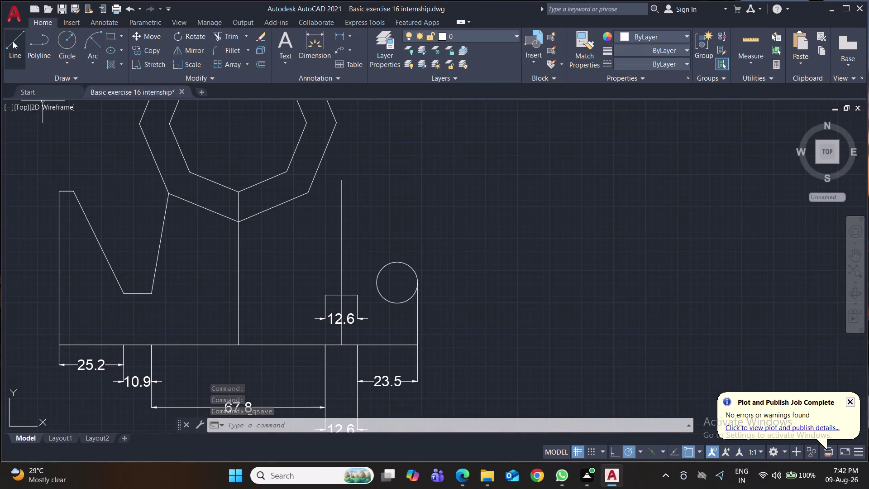
click(310, 192)
click(326, 296)
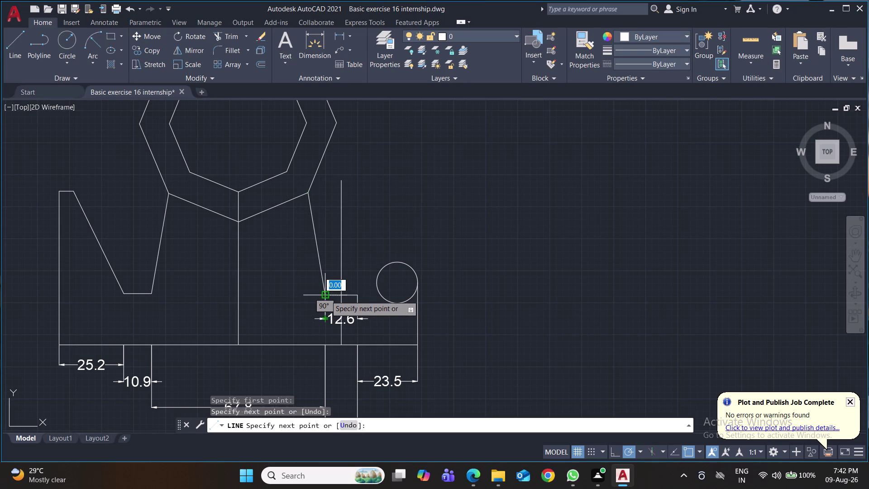
key(Return)
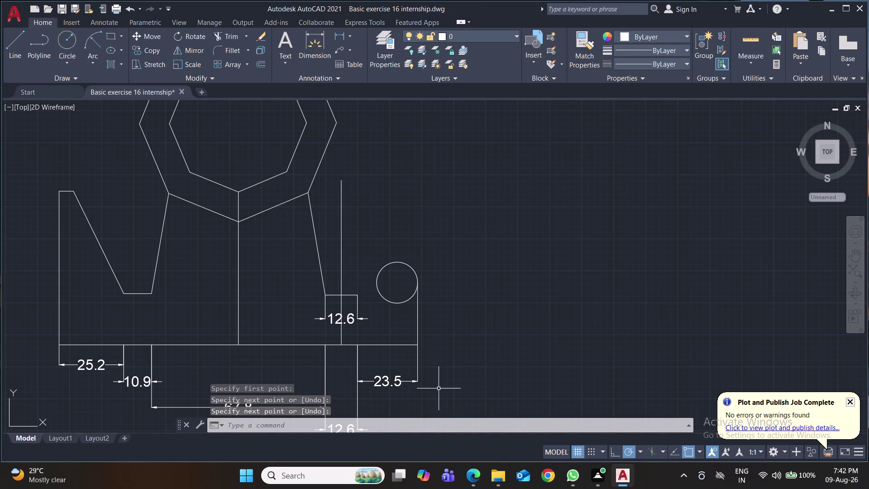
click(15, 46)
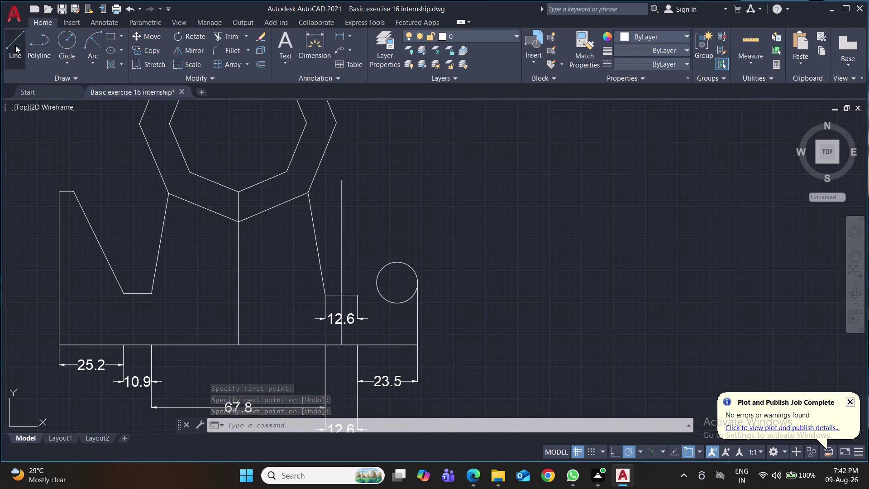
click(355, 296)
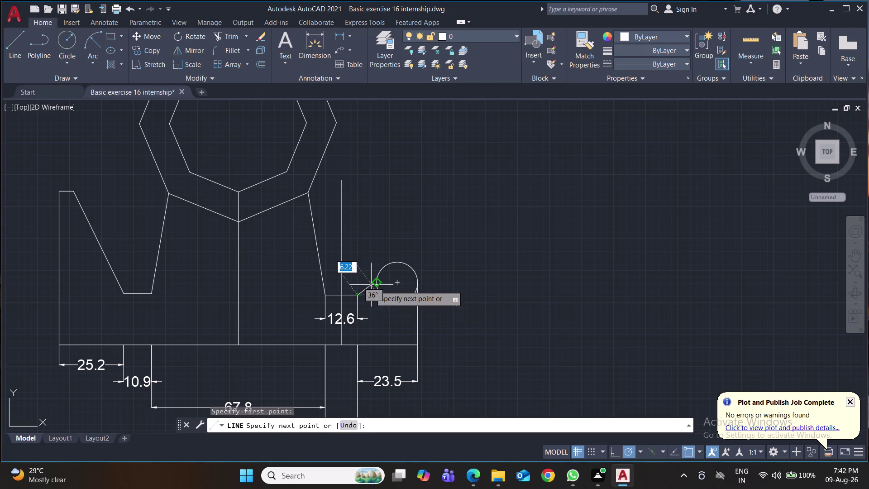
click(379, 272)
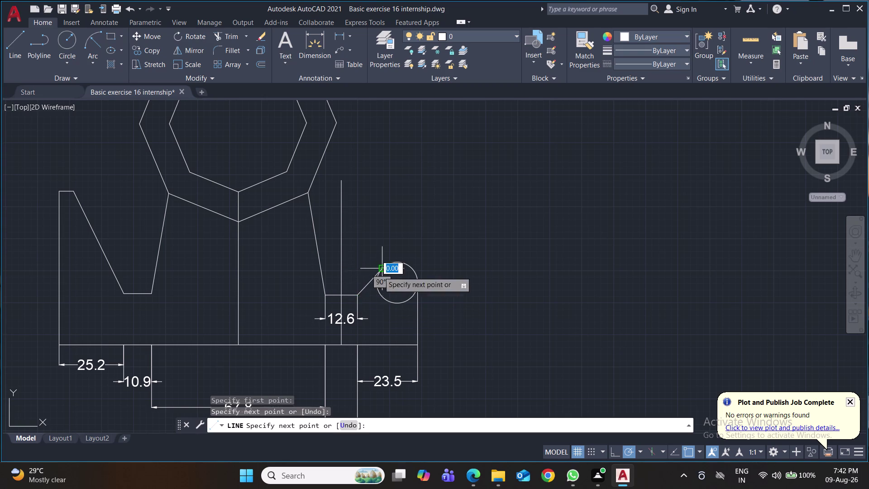
key(Return)
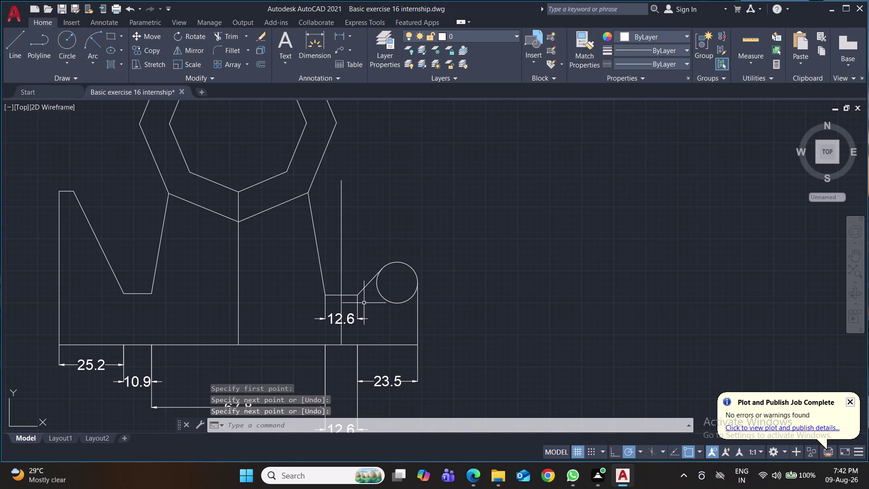
Erase the upper 12.6 dimension and tall vertical construction line, then save.
click(359, 306)
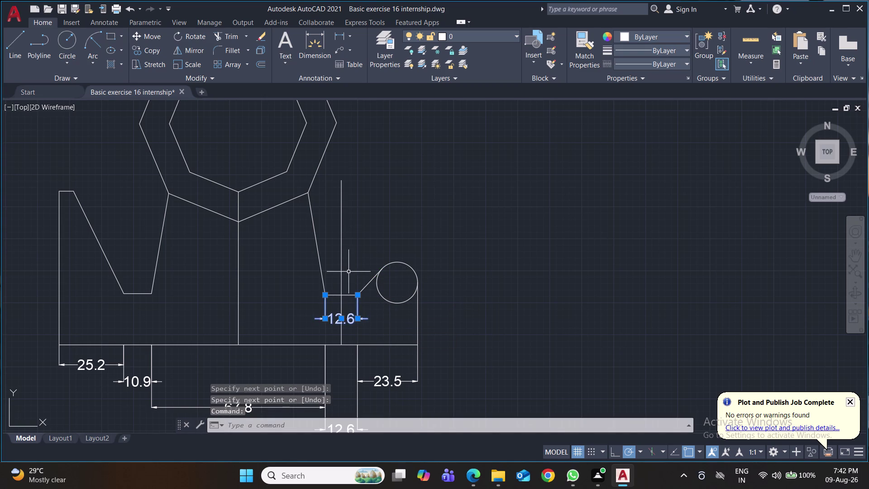
click(342, 270)
key(Delete)
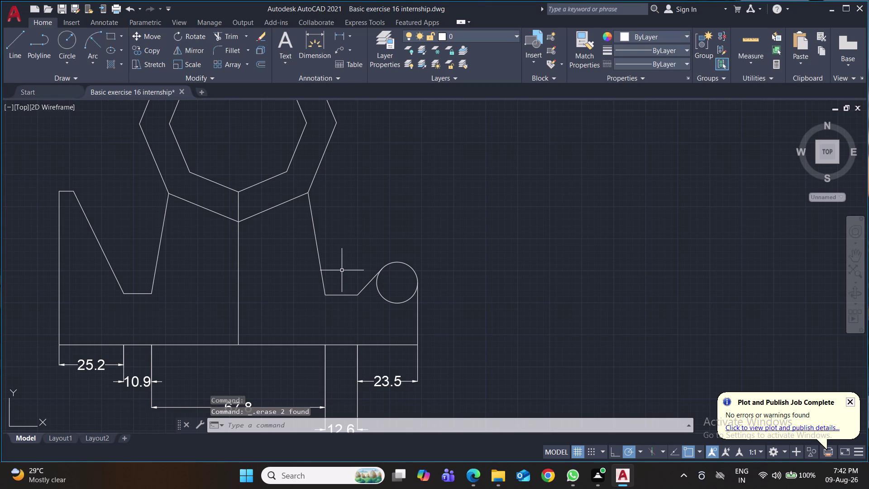
key(ctrl+s)
Delete a profile line by mistake and undo the deletion.
scroll(down, 3)
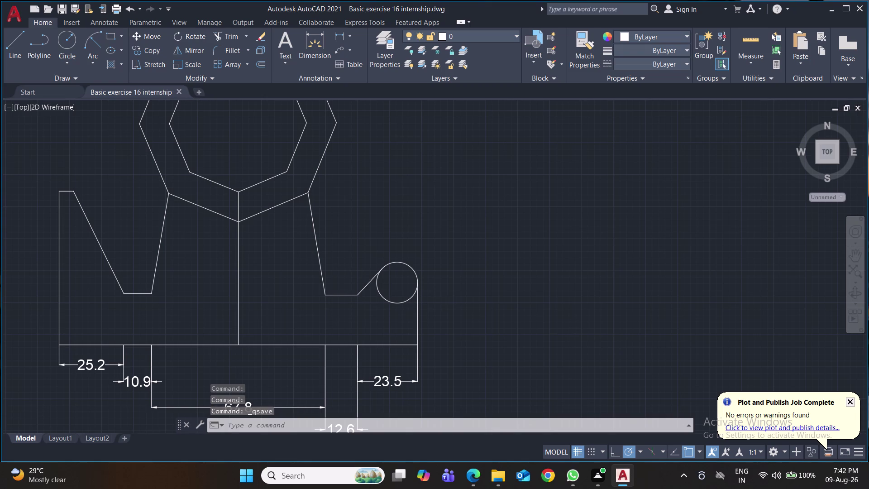
middle_drag(463, 285, 426, 285)
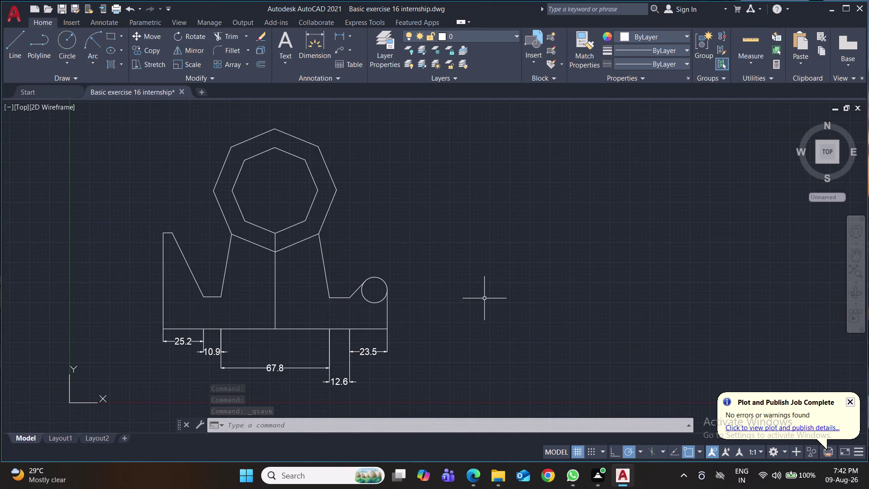
click(275, 291)
key(Delete)
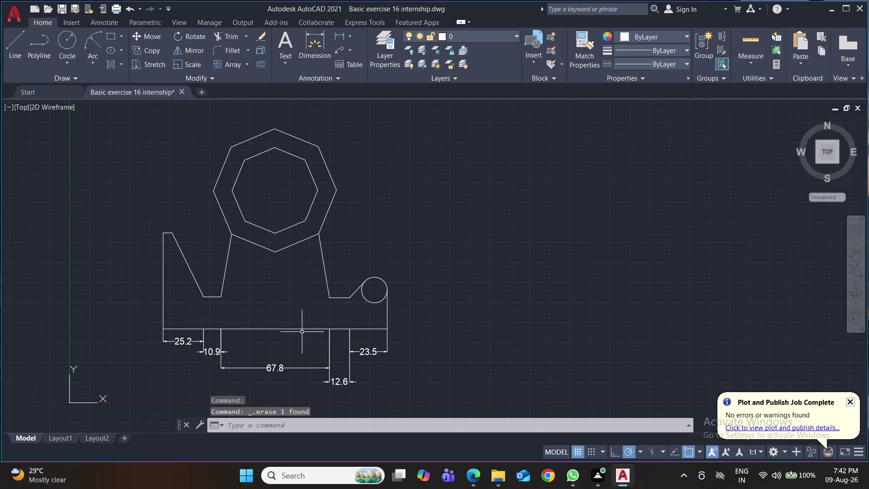
key(ctrl+z)
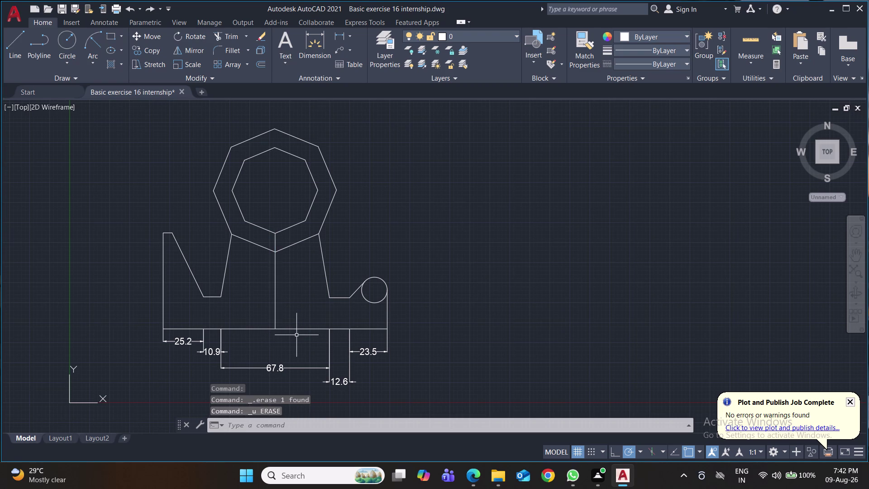
Trim away the pieces of the interior vertical centre line, then save.
key(t)
key(r)
key(Return)
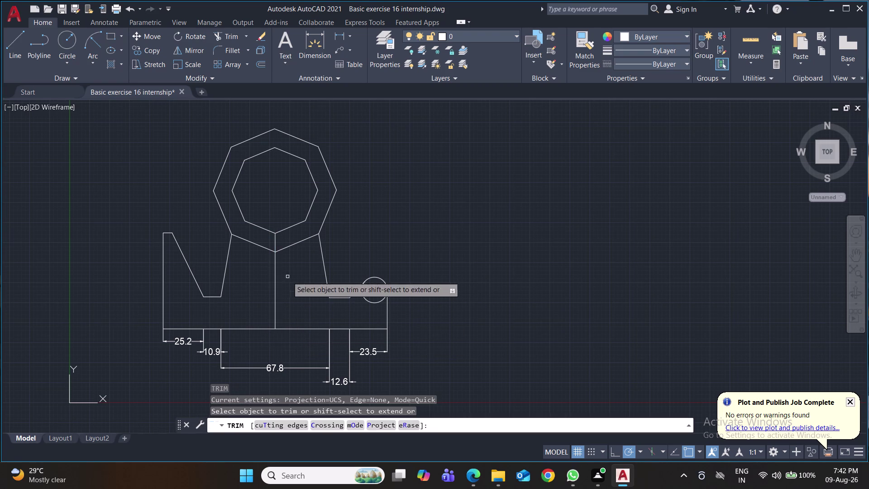
click(305, 238)
click(261, 246)
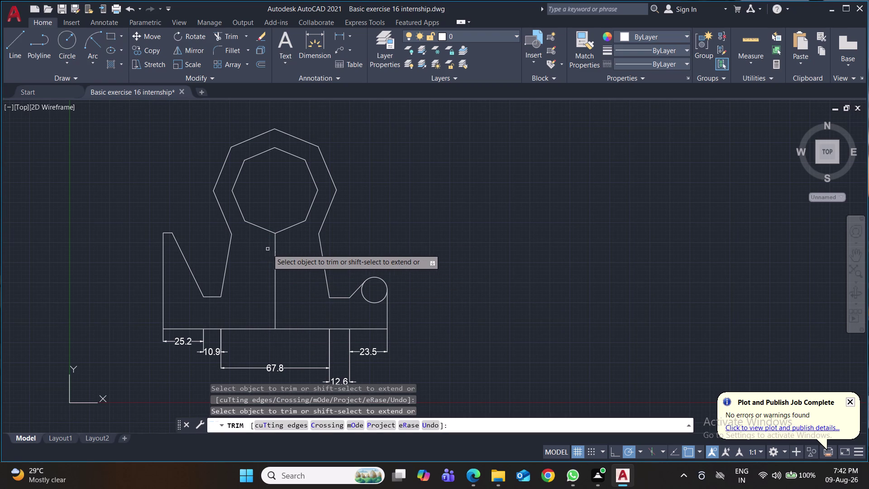
click(275, 247)
click(275, 254)
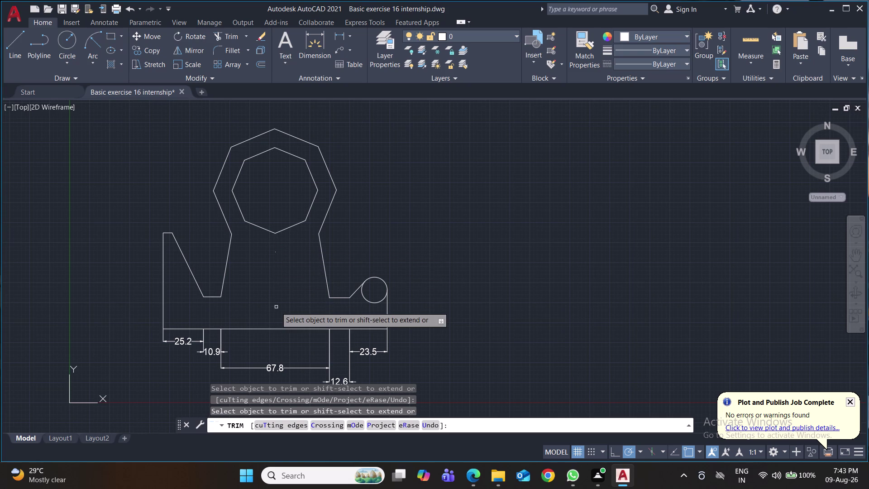
click(275, 251)
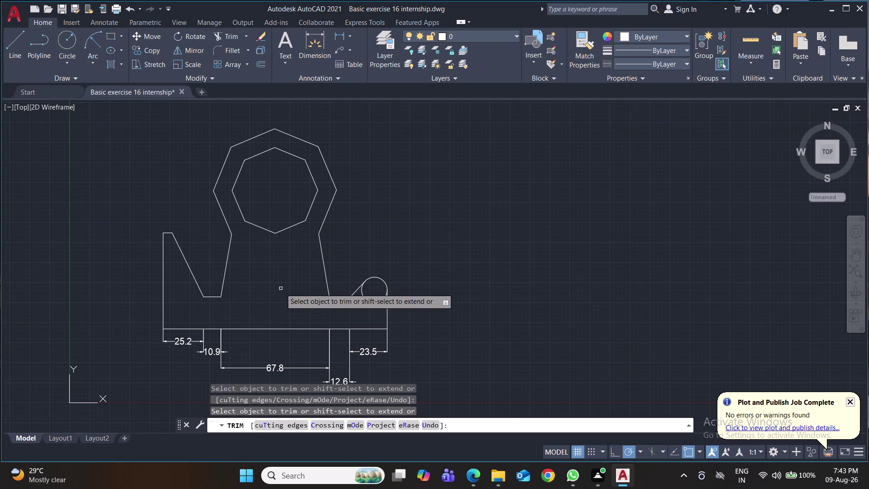
key(ctrl+s)
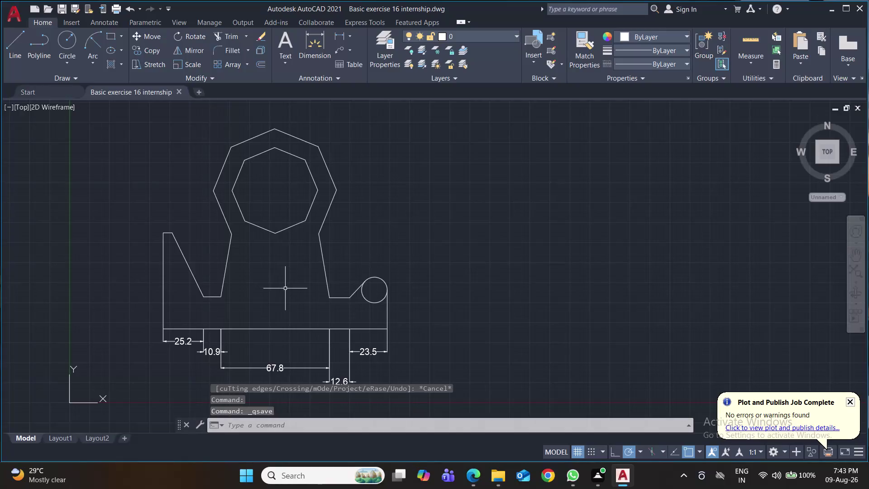
Trim off the circle's lower part to leave a rounded arc, and save.
key(t)
key(r)
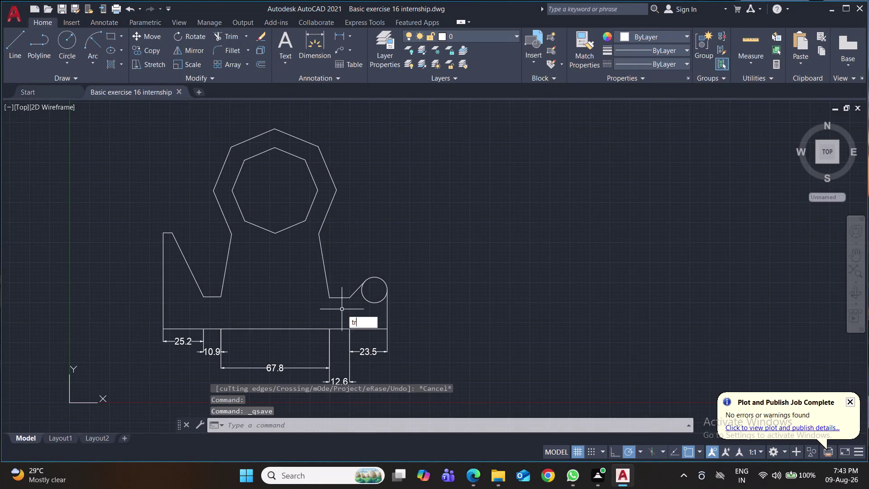
key(Return)
click(367, 300)
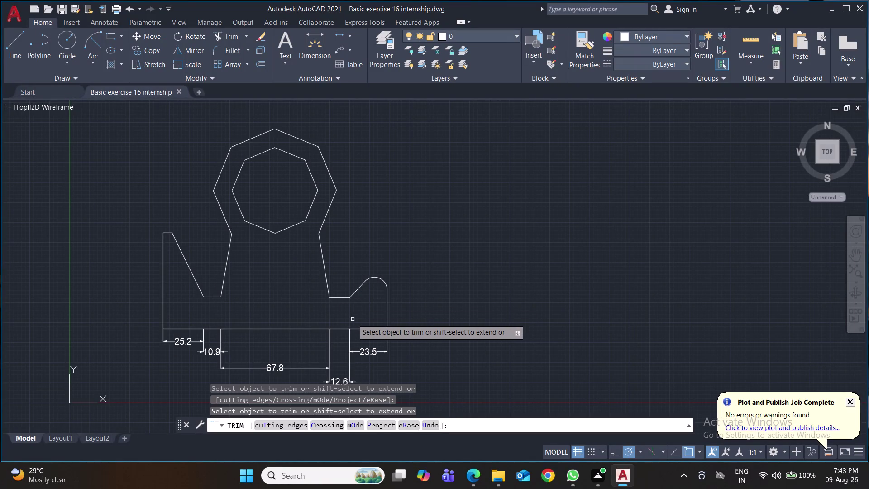
key(ctrl+s)
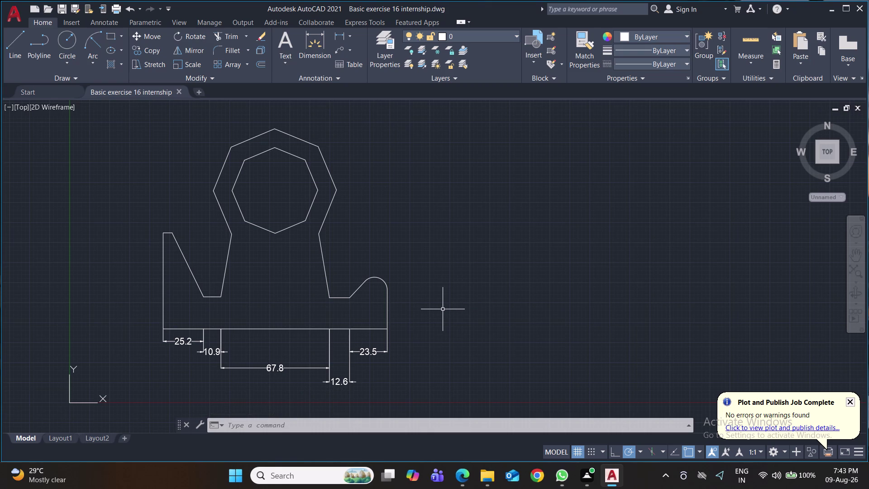
Set the fillet radius to 5 and round the slanted line's corner with the ledge.
key(f)
key(Return)
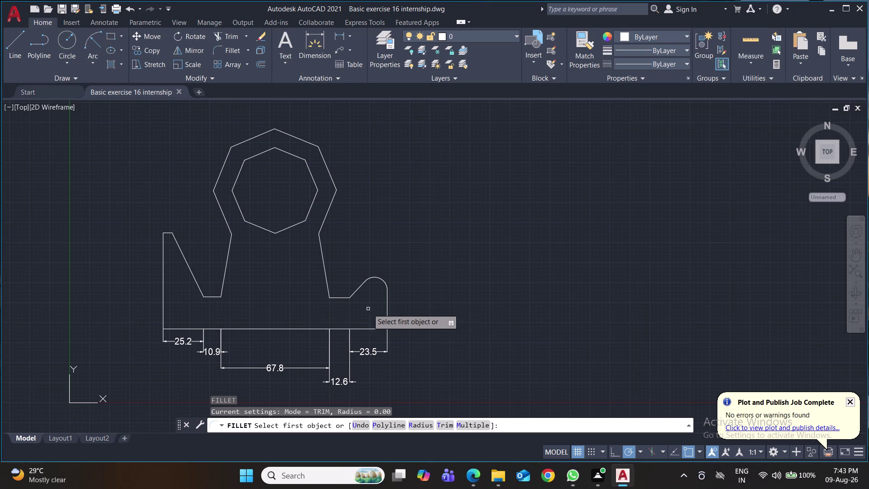
click(355, 292)
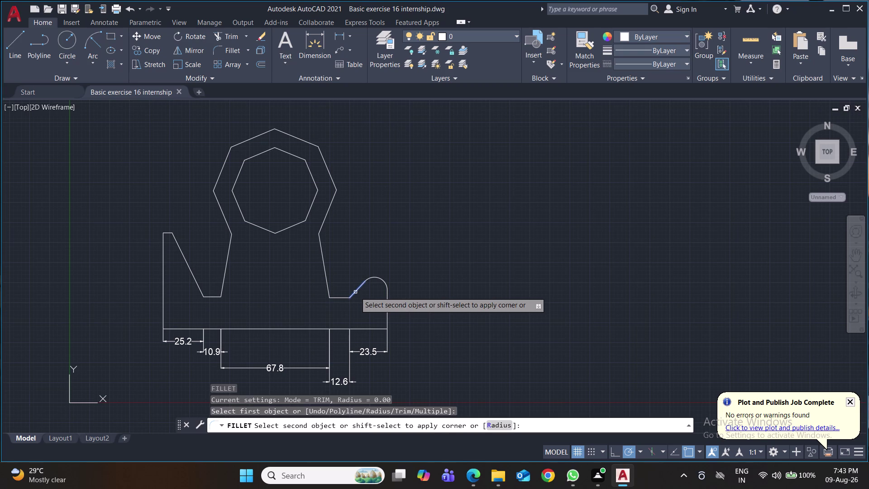
key(Return)
key(r)
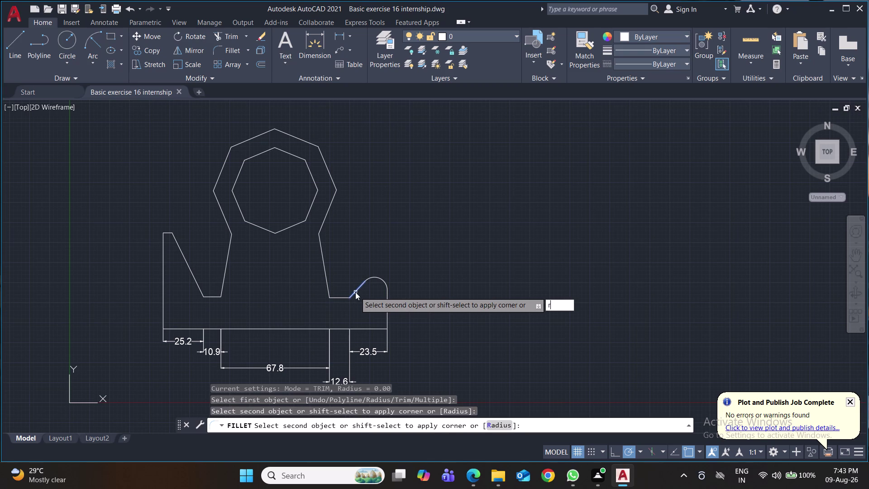
key(Return)
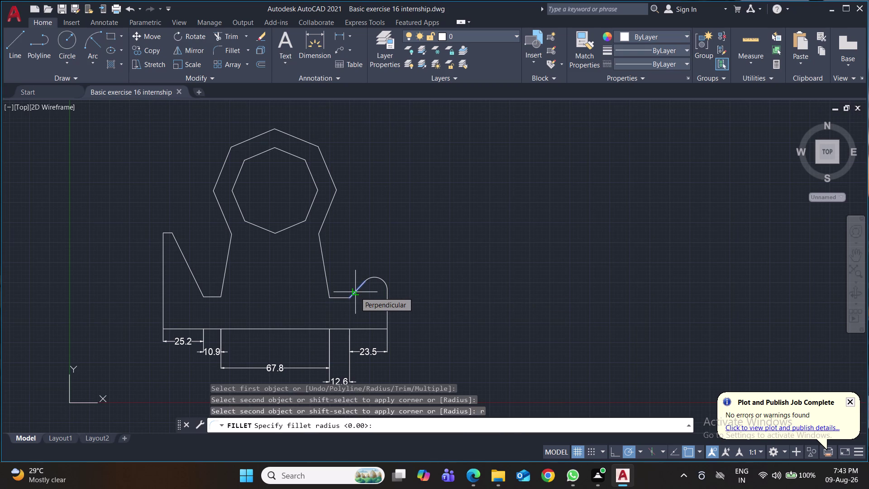
key(5)
key(Return)
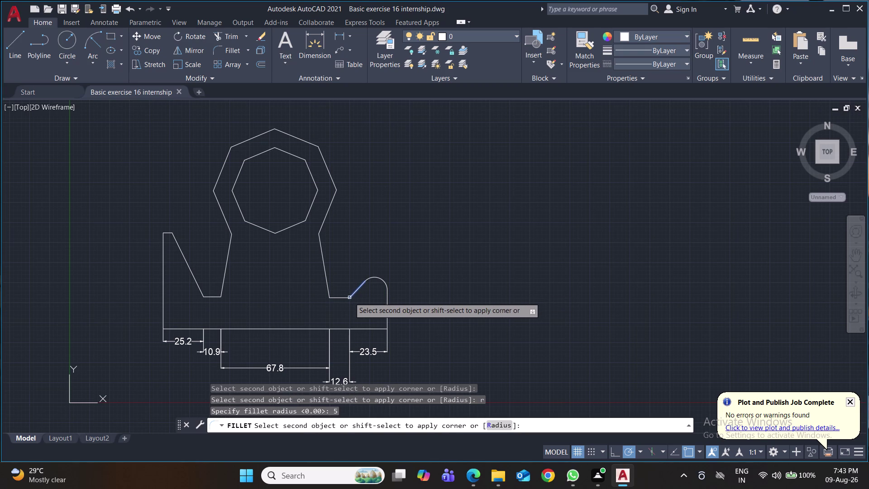
click(344, 298)
key(space)
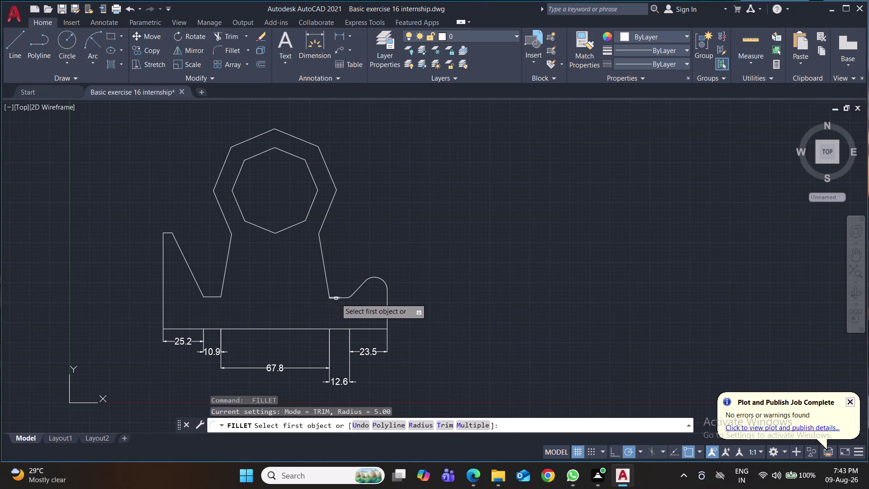
click(335, 297)
click(330, 290)
Fillet the left notch corners and the left prong's top corner, then save.
key(space)
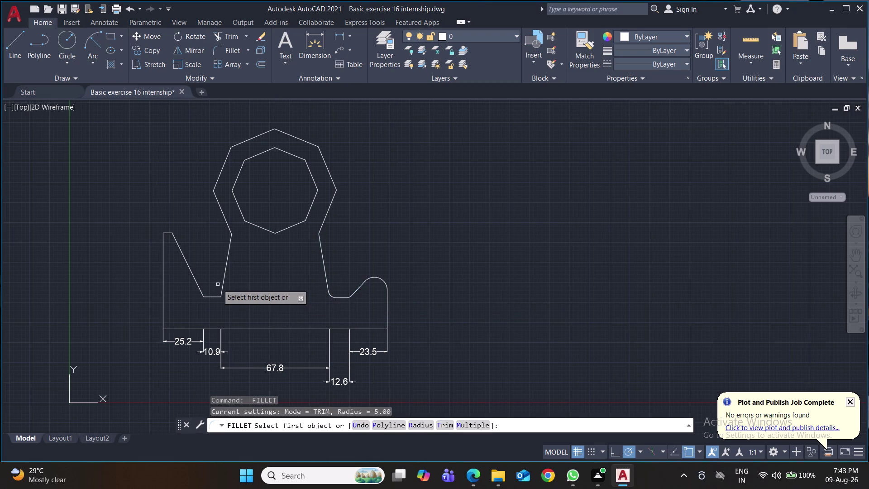
click(221, 289)
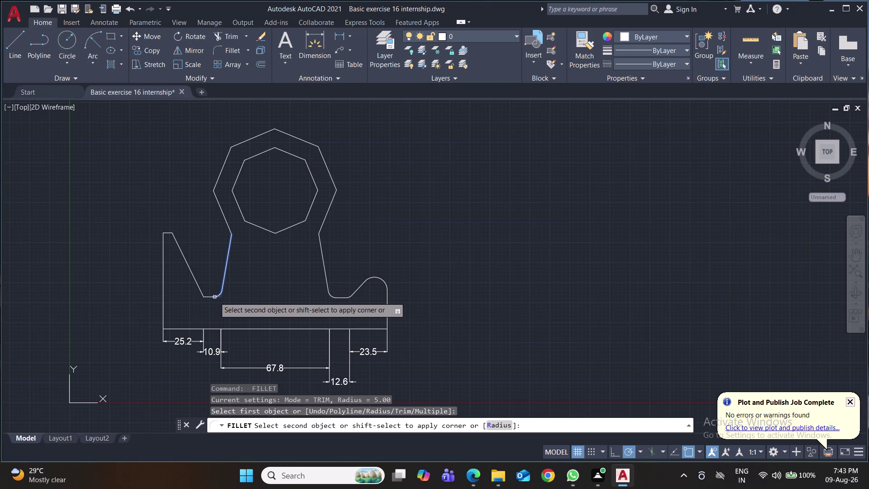
click(214, 297)
key(space)
click(209, 296)
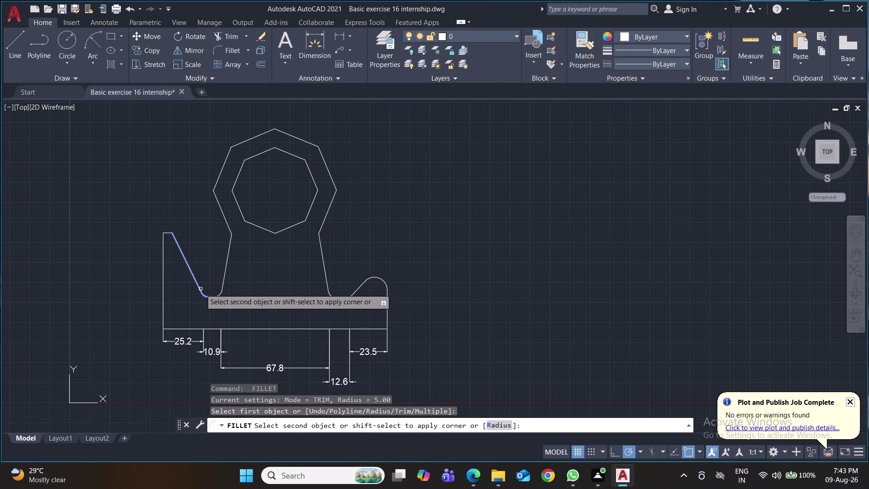
click(201, 288)
key(space)
click(177, 243)
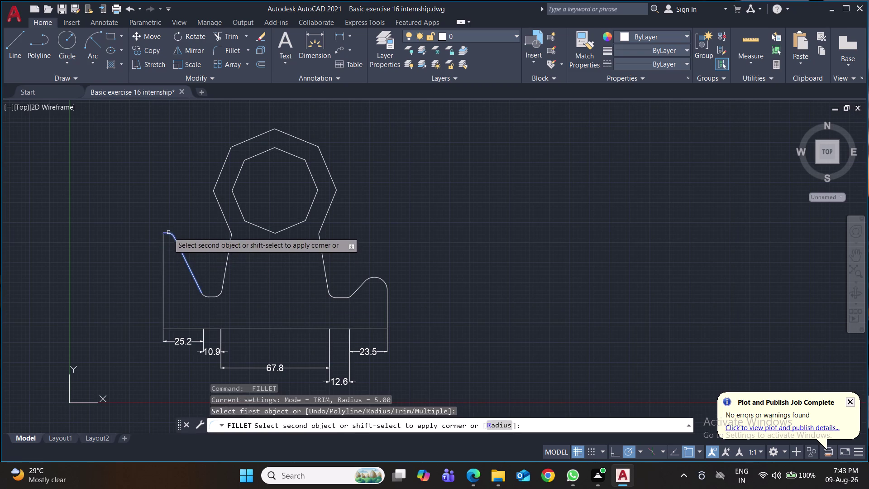
click(168, 232)
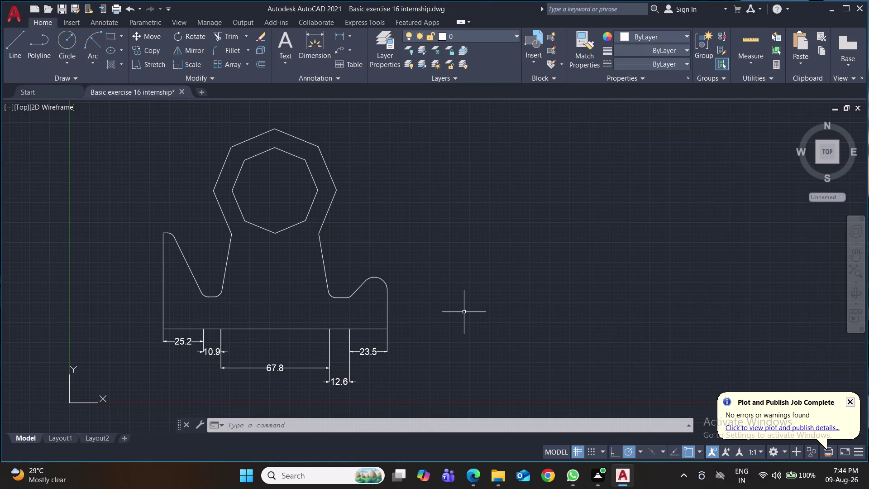
key(ctrl+s)
key(ctrl+s)
key(ctrl+s)
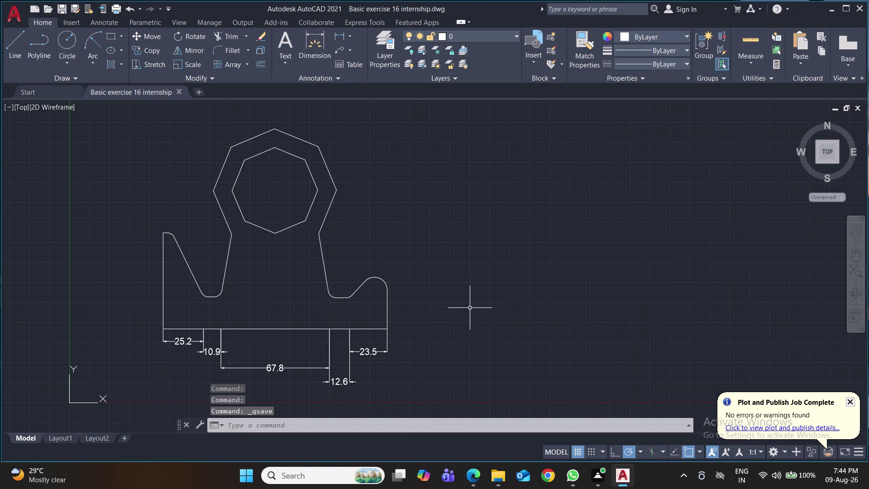
Dimension the profile's left edge height as 60.0, placed to the left.
click(343, 35)
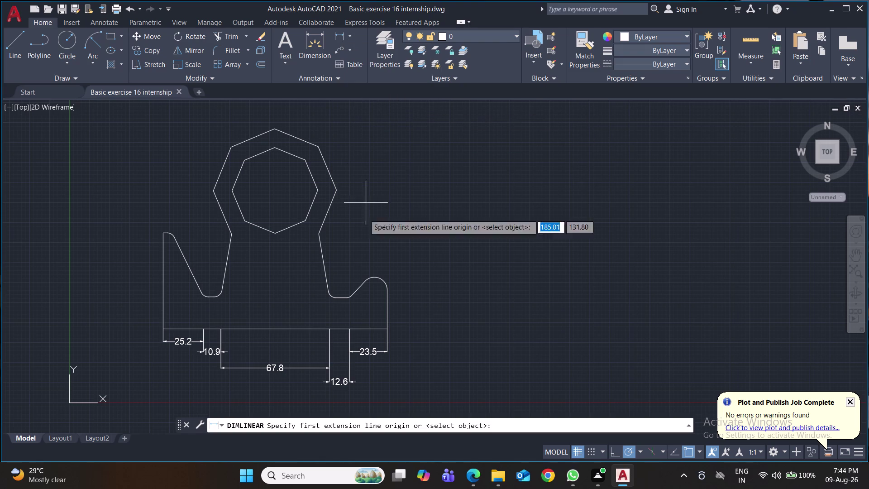
click(160, 235)
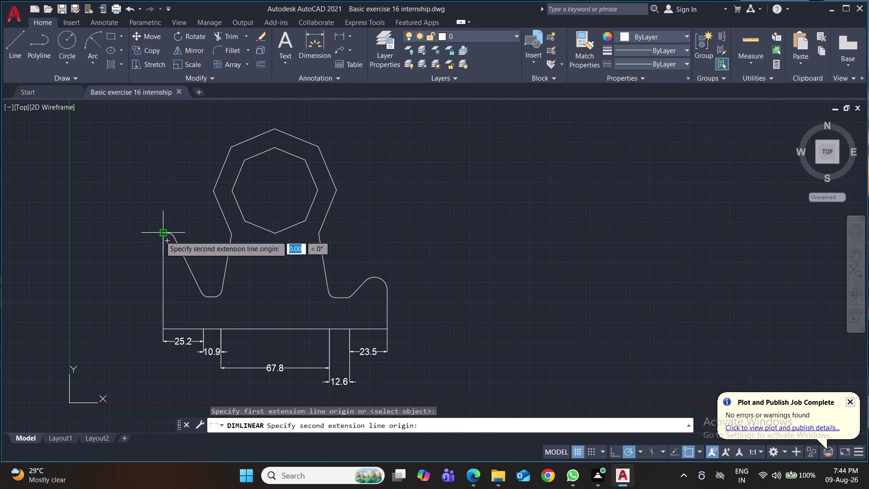
click(163, 328)
click(124, 326)
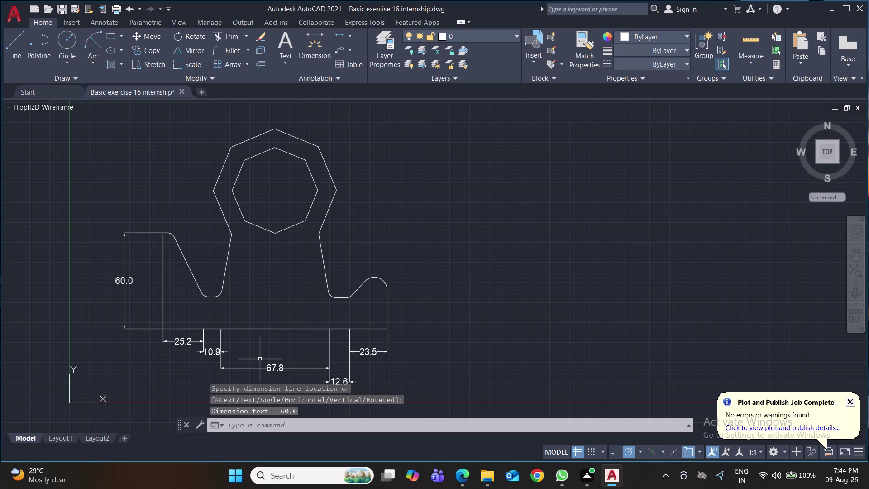
Add a trial 30.0 dimension inside the notch, then erase it.
key(space)
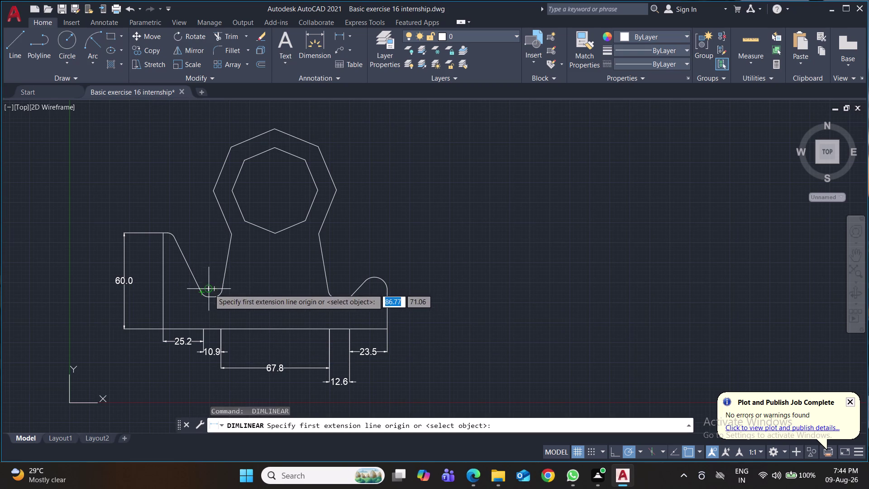
click(167, 241)
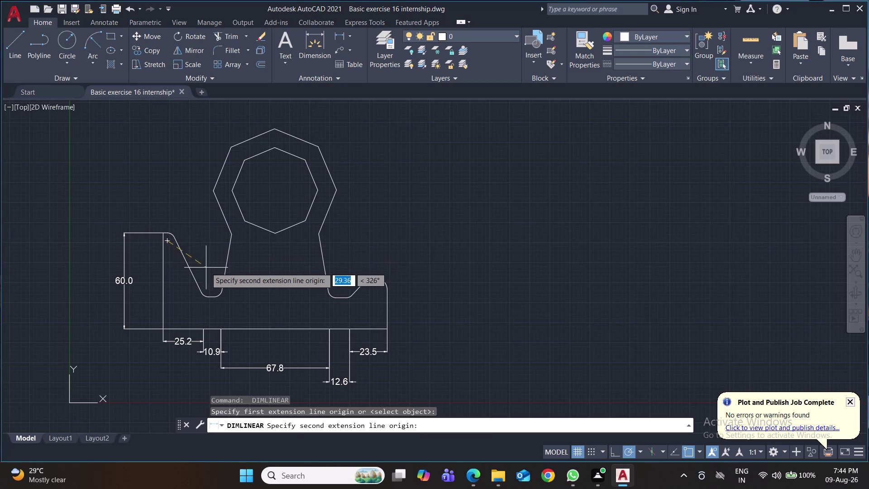
click(209, 290)
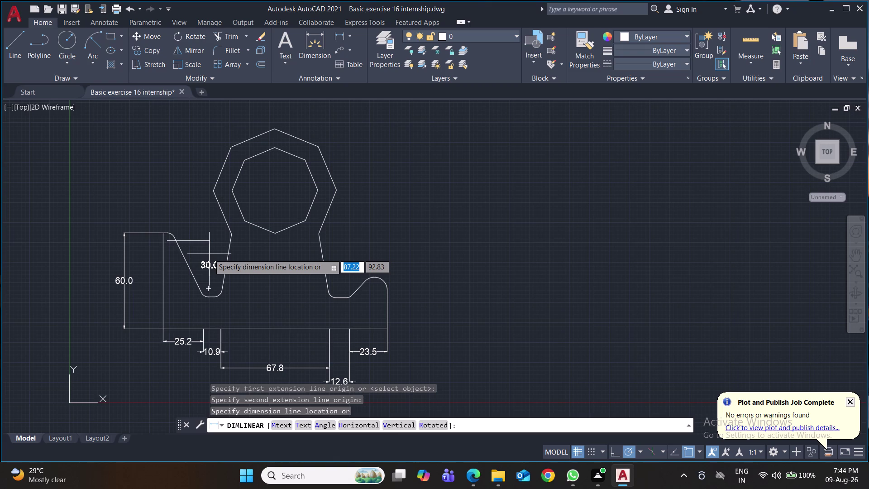
click(209, 254)
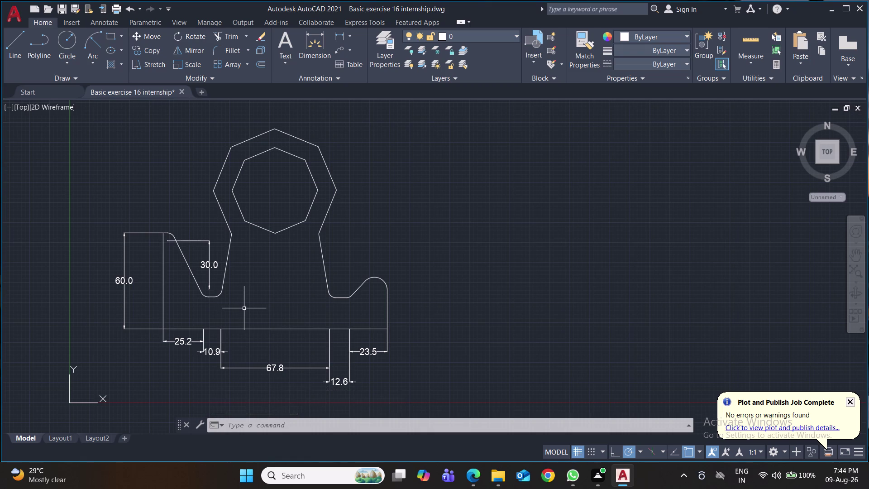
click(206, 262)
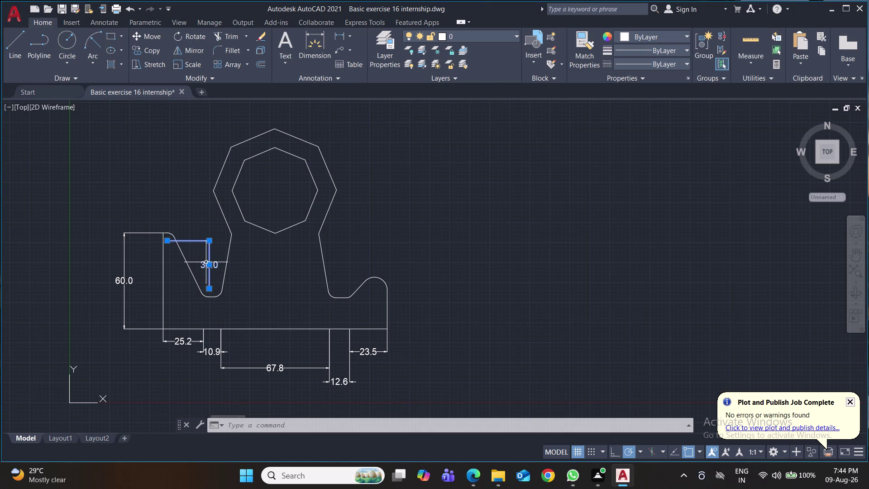
key(Delete)
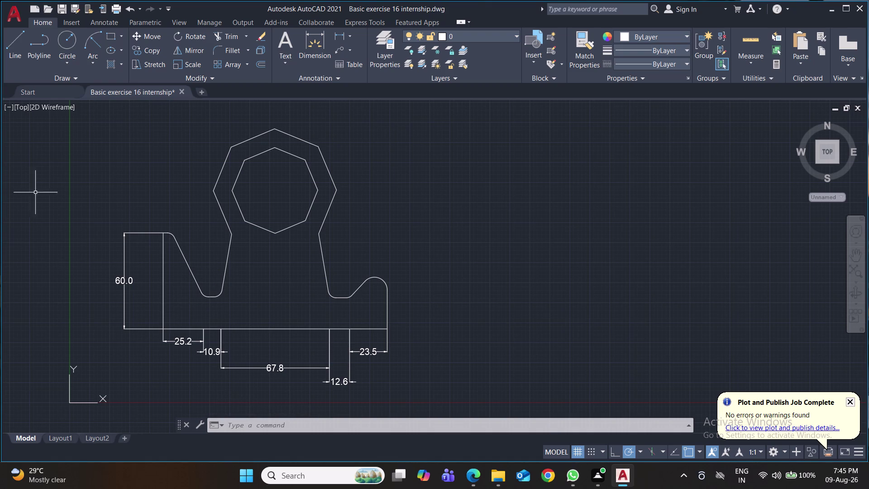
click(338, 37)
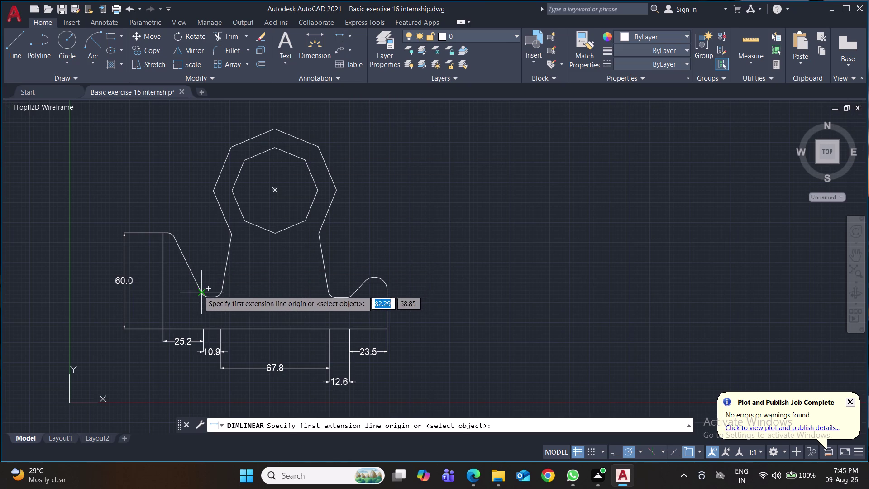
Cancel an unwanted try and add the 5.6 dimension above the prong.
click(163, 234)
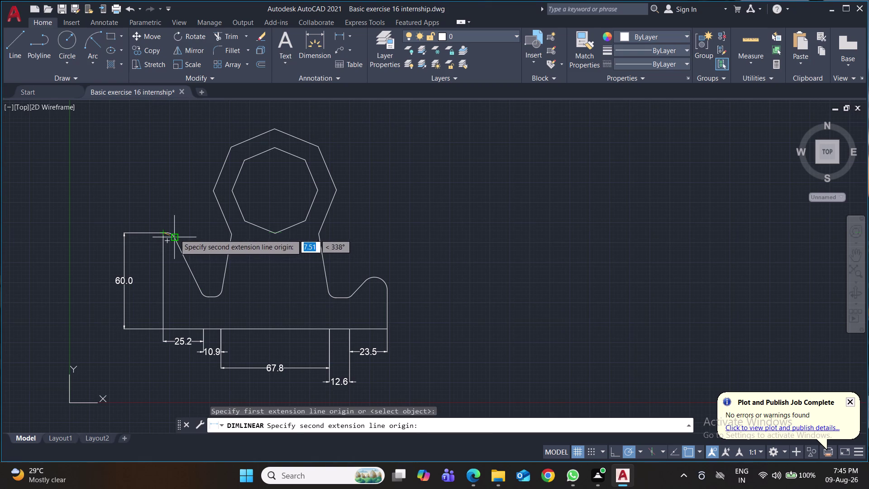
click(174, 237)
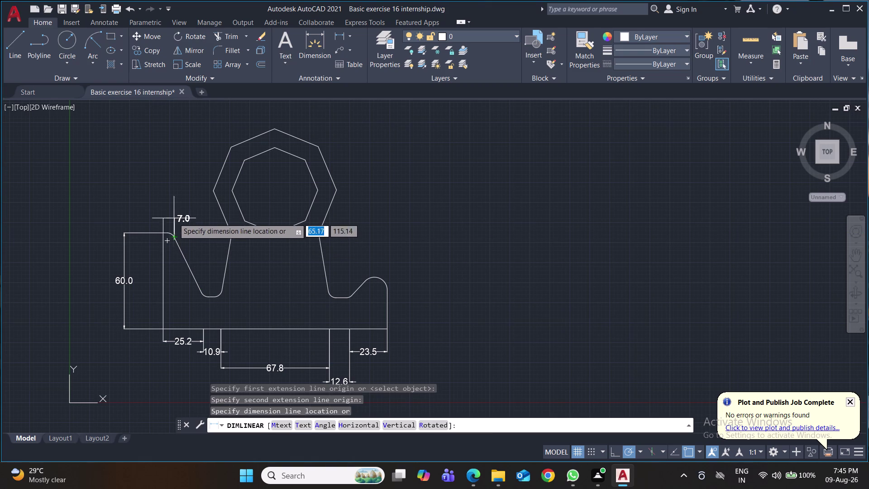
key(Escape)
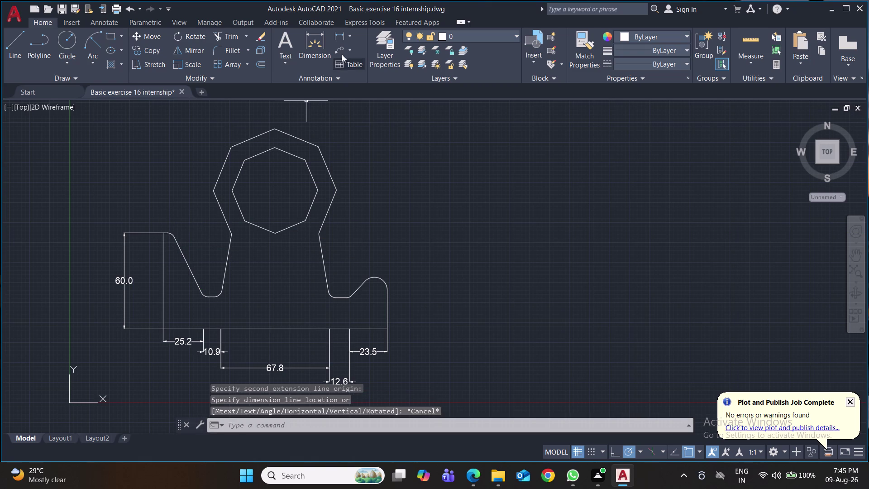
click(340, 35)
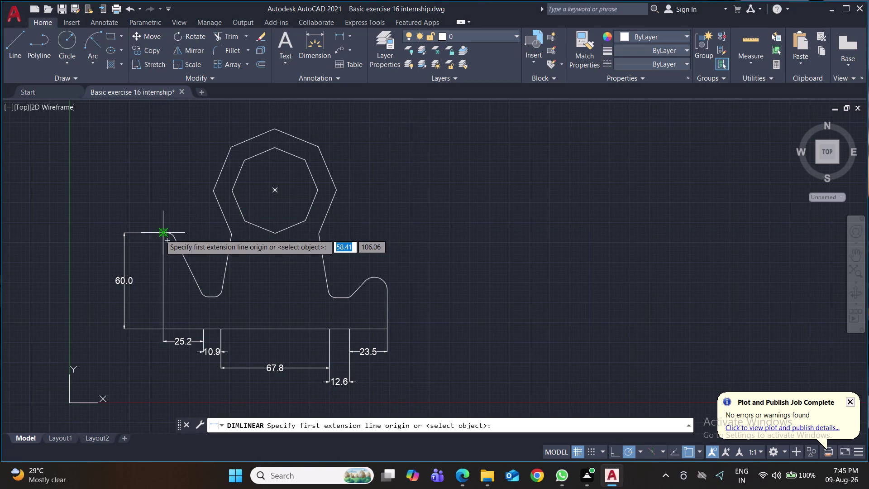
click(160, 234)
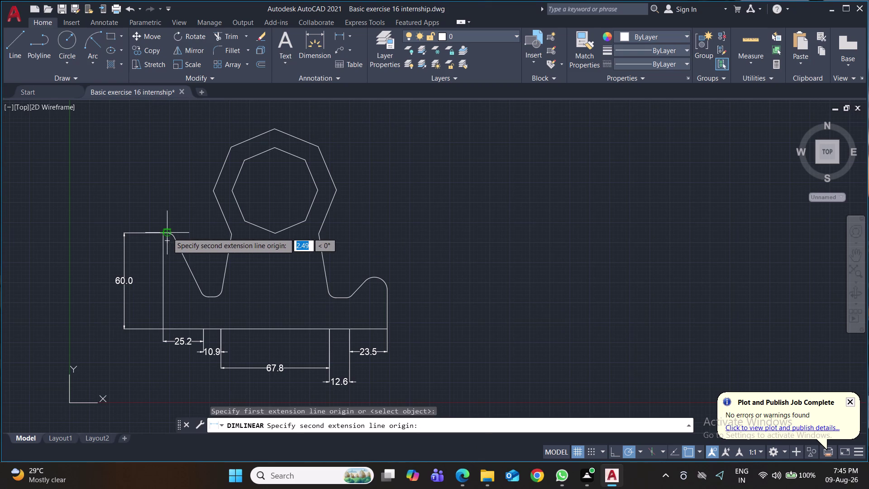
text(5.6)
key(Return)
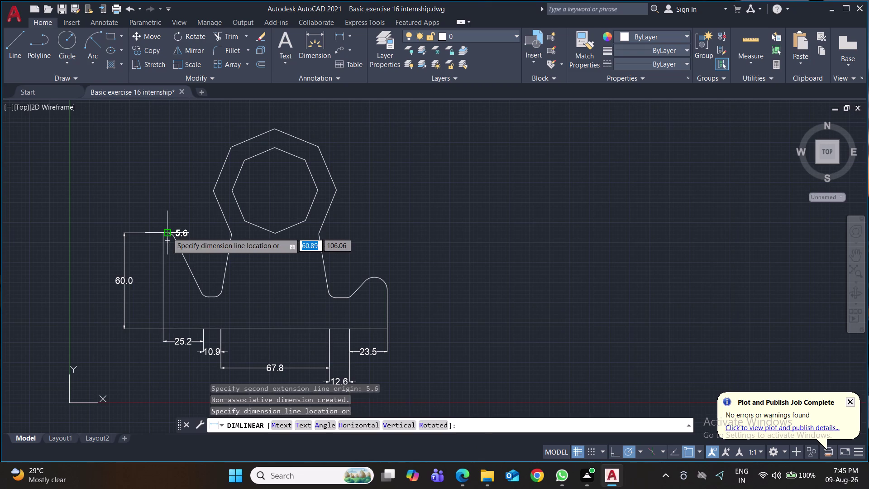
click(167, 201)
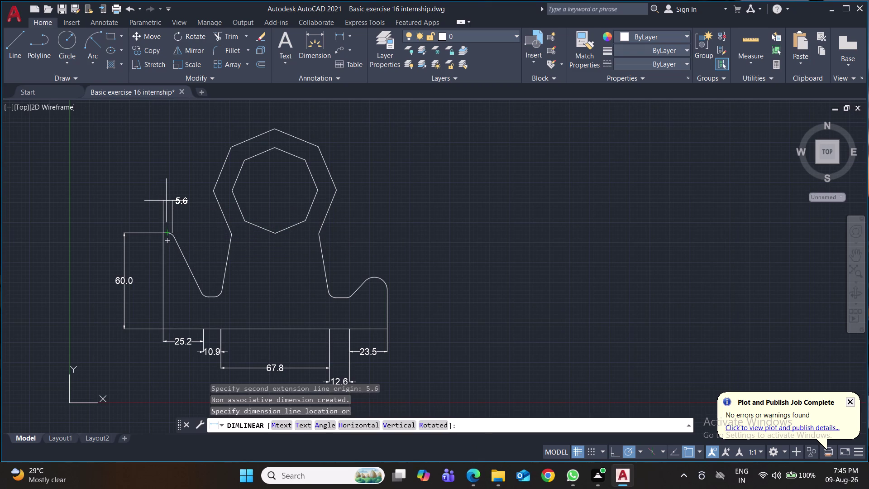
click(342, 35)
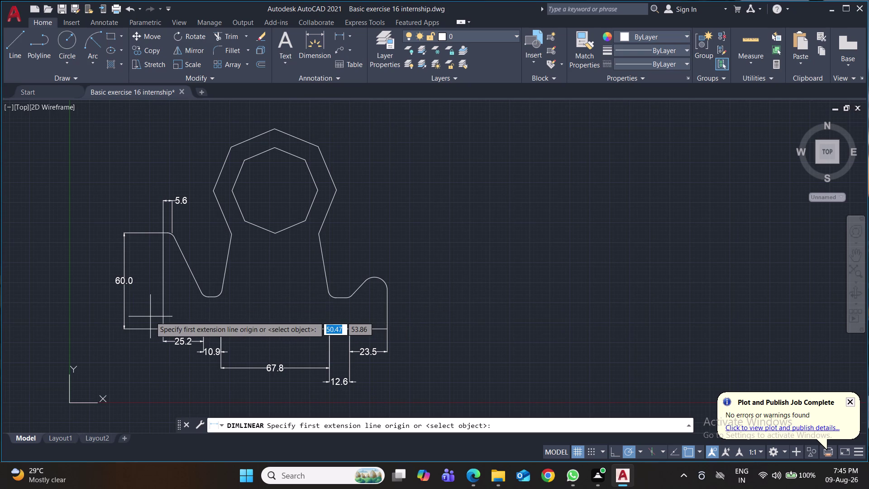
Add the 39.5 slanted-edge dimension and the 59.7 height under the octagon.
click(167, 233)
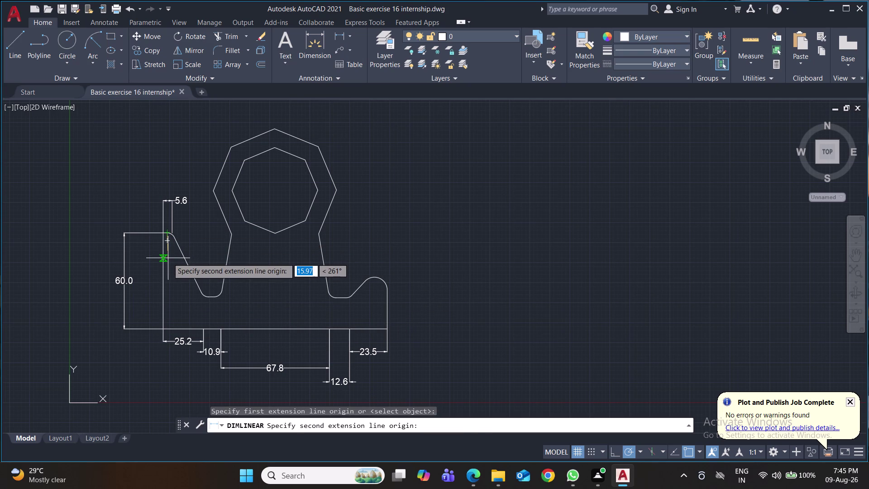
text(40)
key(Return)
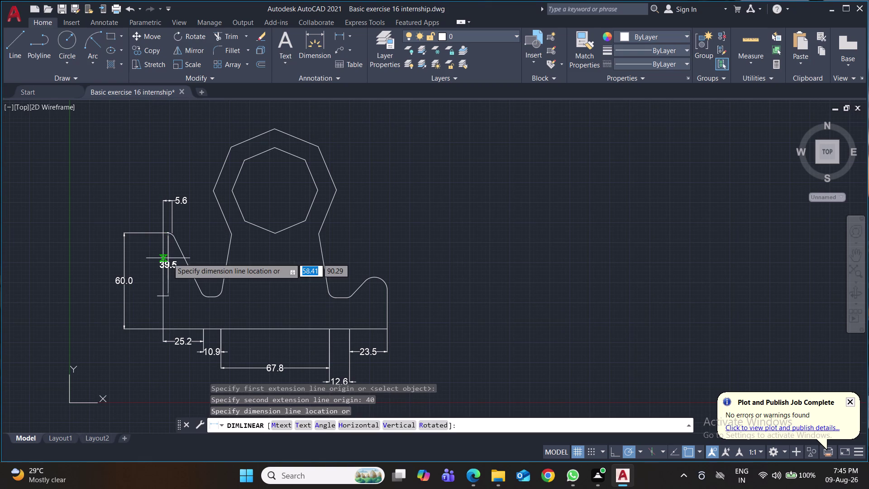
click(213, 260)
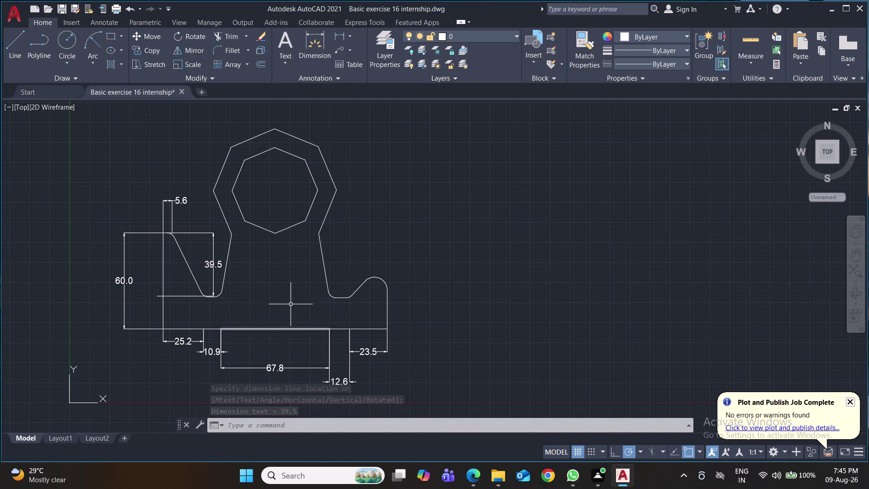
key(space)
click(275, 235)
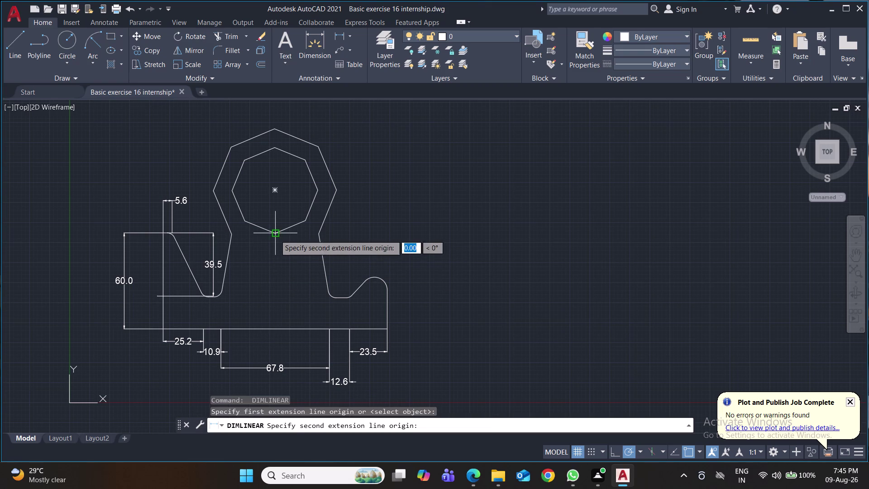
click(277, 328)
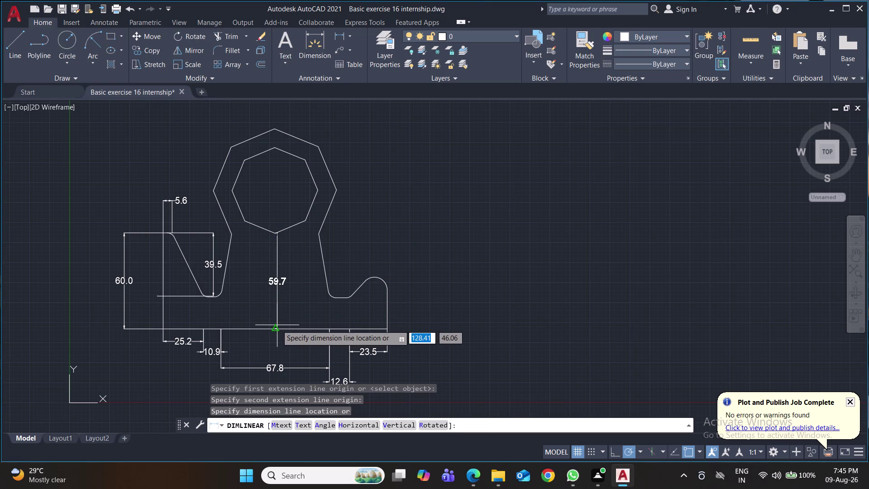
click(277, 325)
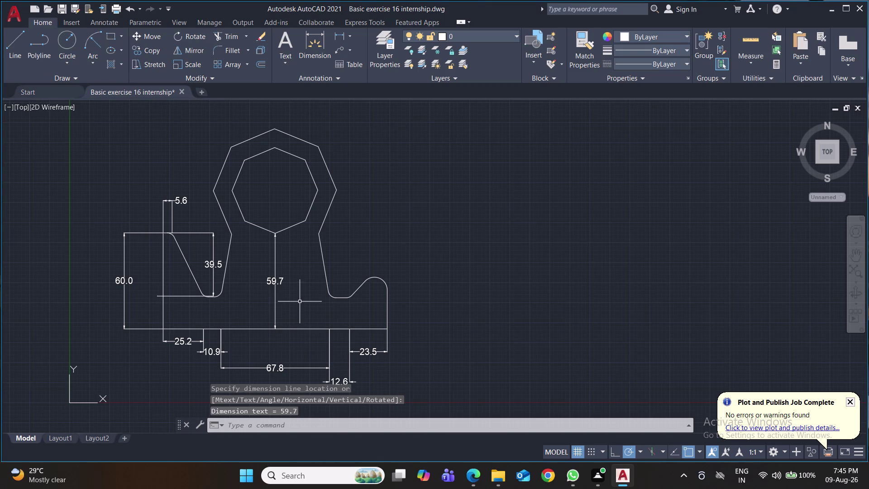
Add the 54.4 width dimension across the neck below the octagon.
key(space)
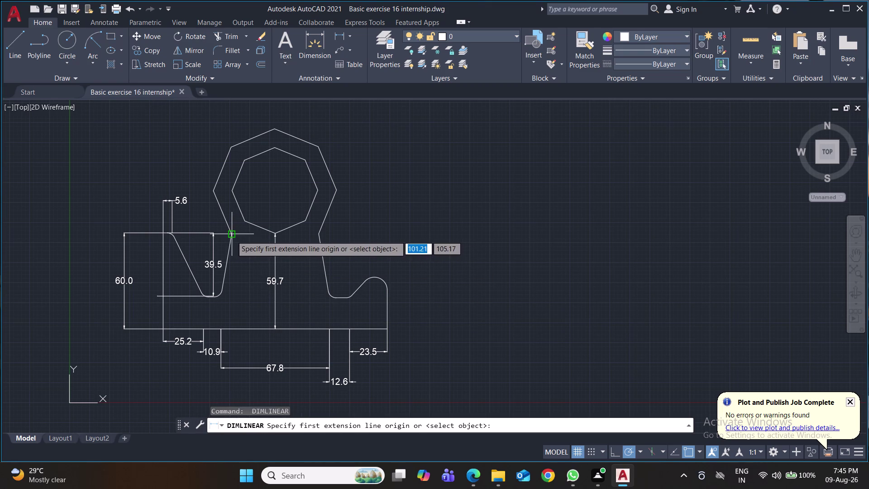
click(231, 236)
click(319, 233)
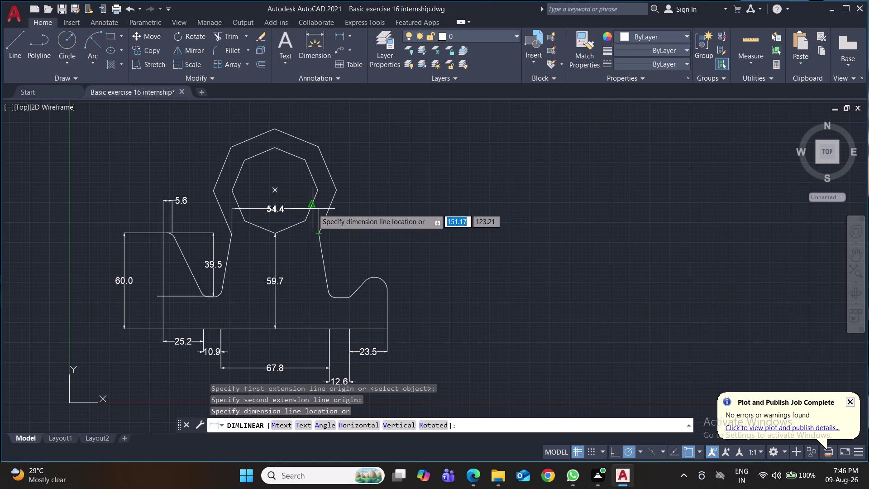
click(313, 209)
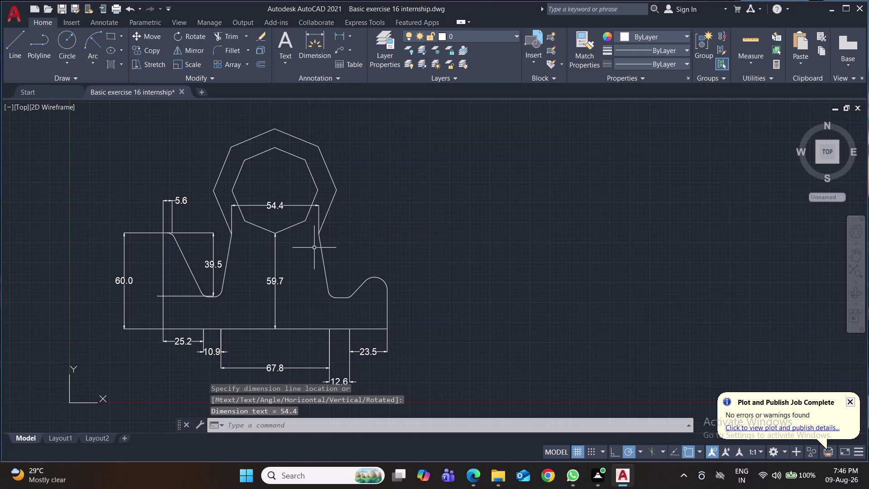
key(space)
click(369, 184)
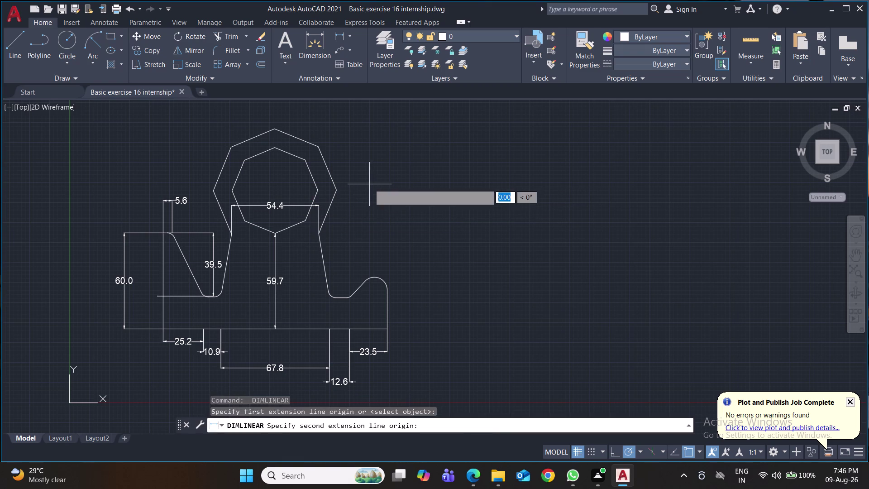
Try and cancel wrong linear dimensions across the neck and head (26.9, 18.9).
click(342, 36)
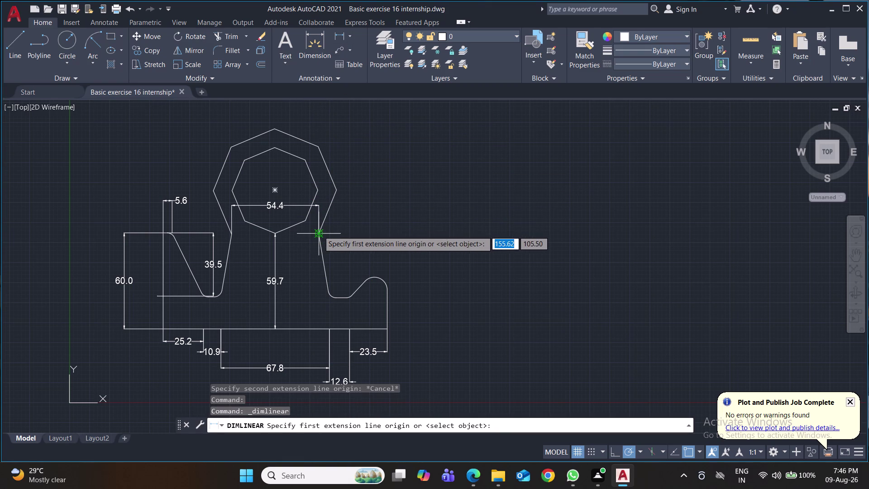
click(319, 231)
click(232, 233)
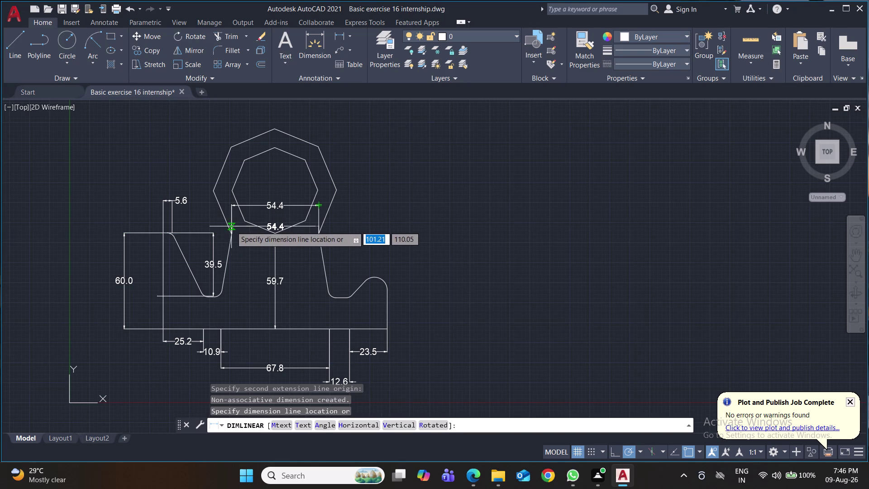
key(Escape)
key(space)
click(335, 190)
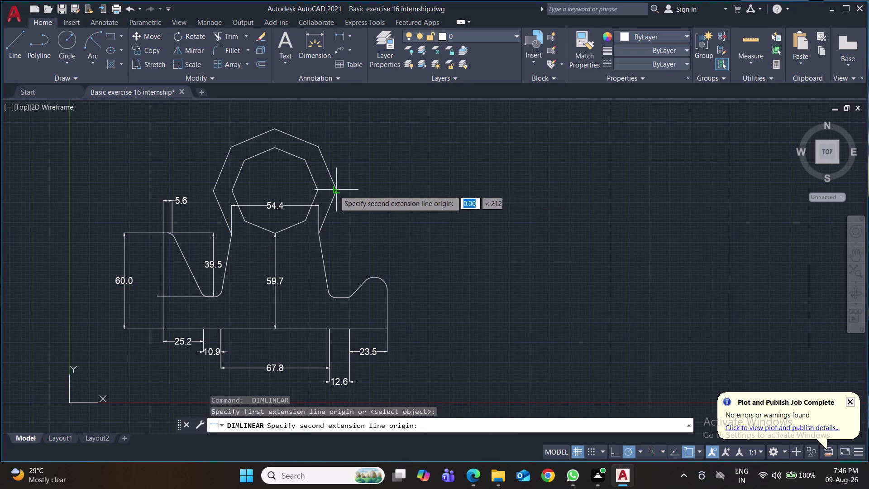
click(319, 150)
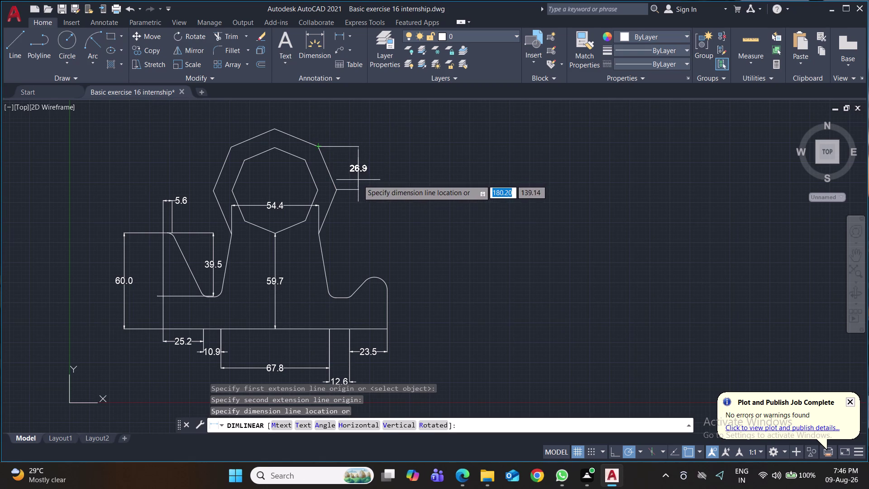
key(Escape)
key(space)
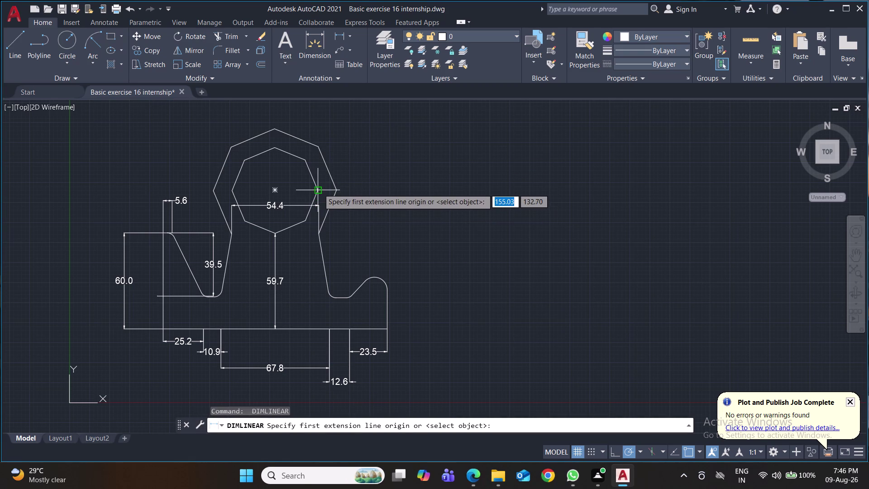
click(318, 188)
click(306, 160)
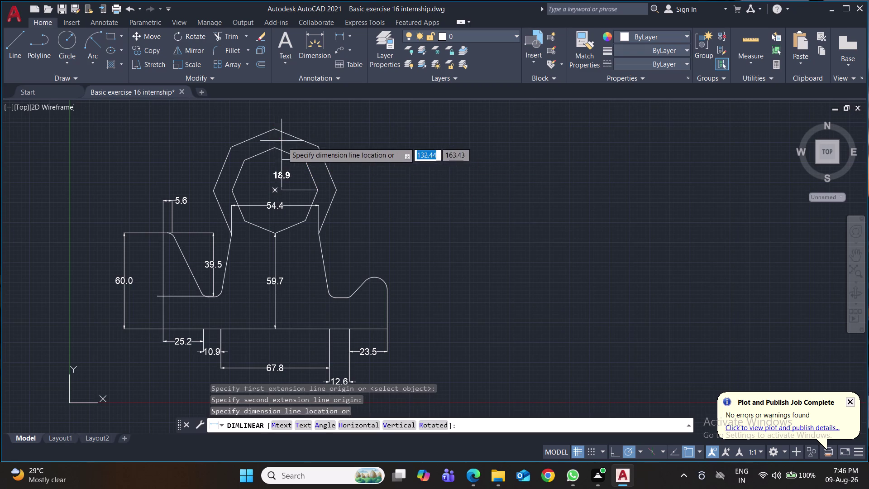
key(Escape)
Dimension the octagonal head's top as 11.7, placed to the right.
key(space)
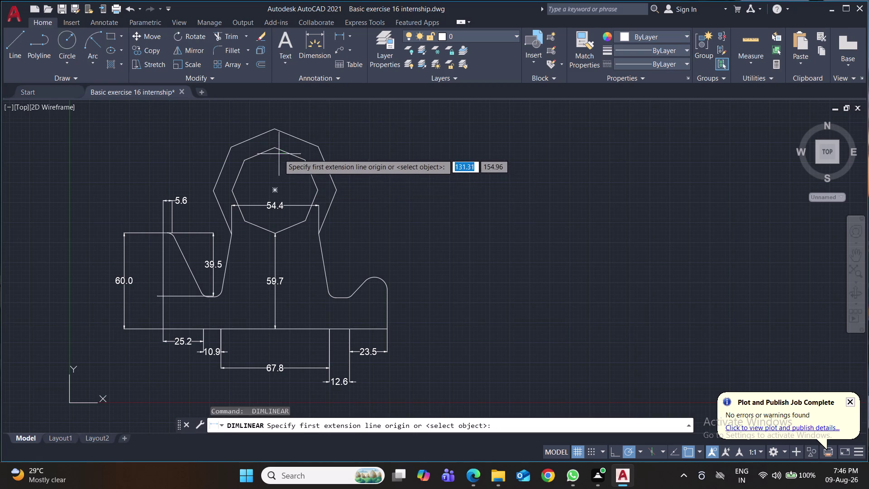
click(274, 148)
click(272, 131)
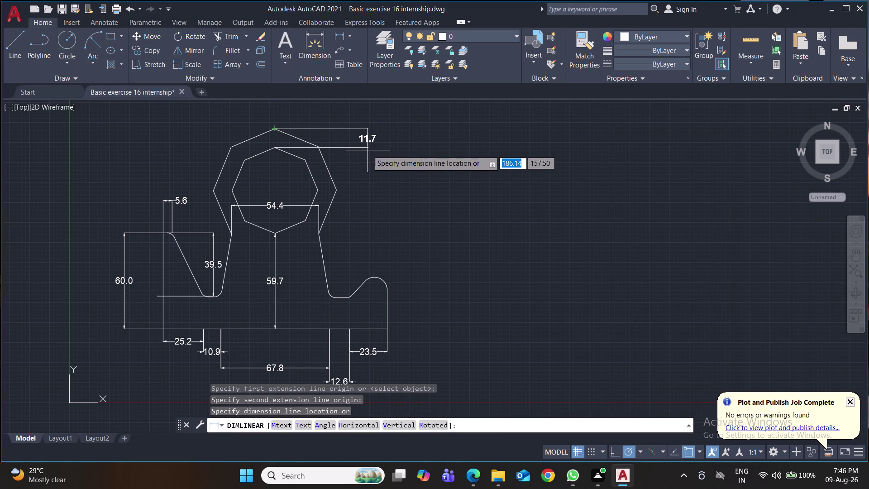
click(368, 150)
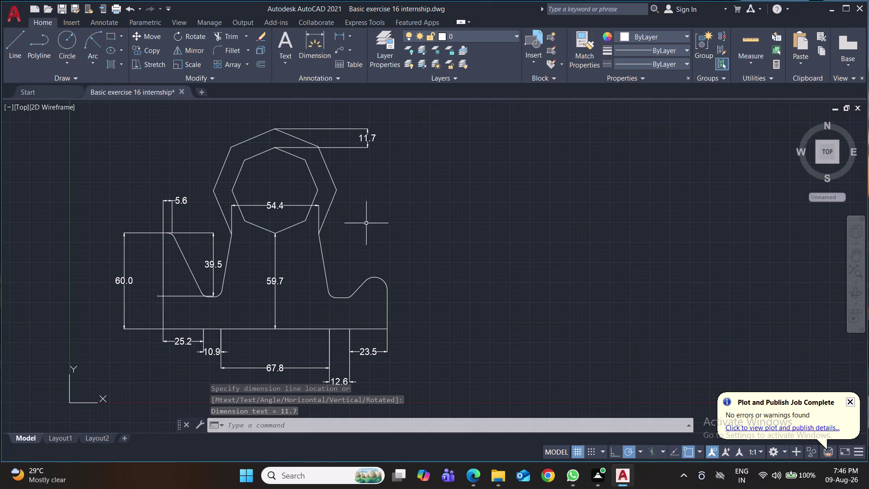
click(349, 36)
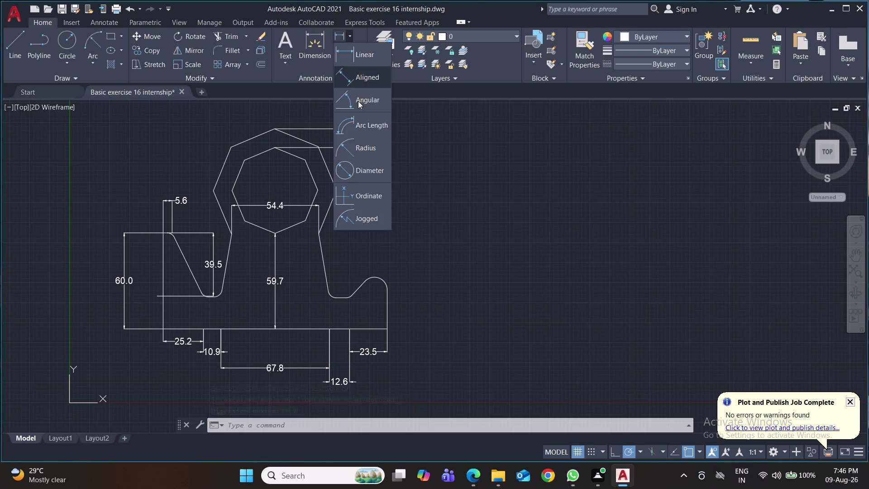
Label the small right-hand arc with an R8.0 radius dimension.
click(359, 146)
click(378, 278)
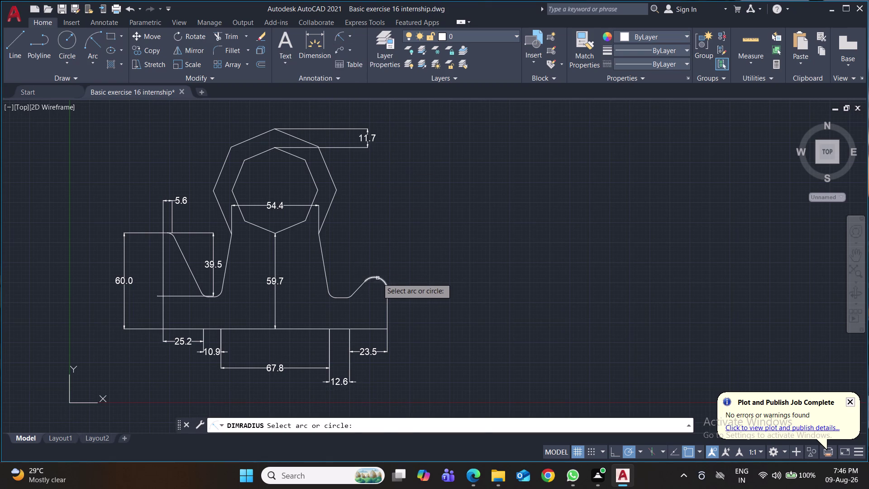
click(411, 231)
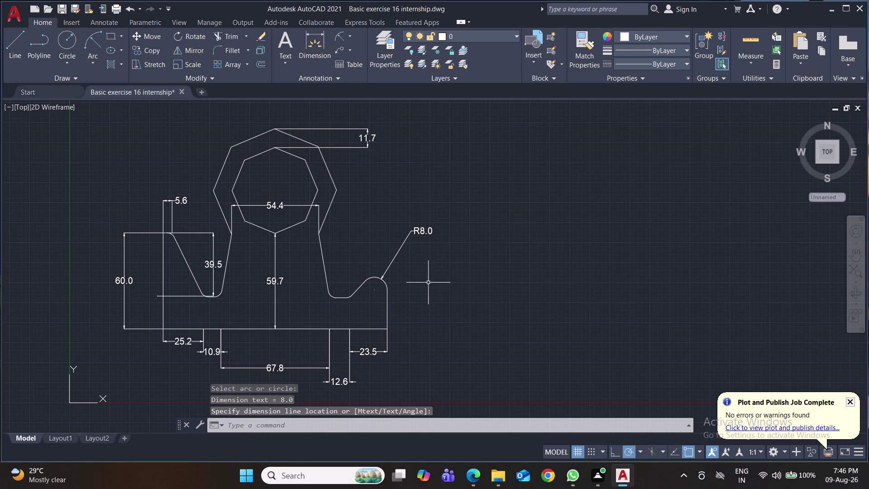
click(352, 33)
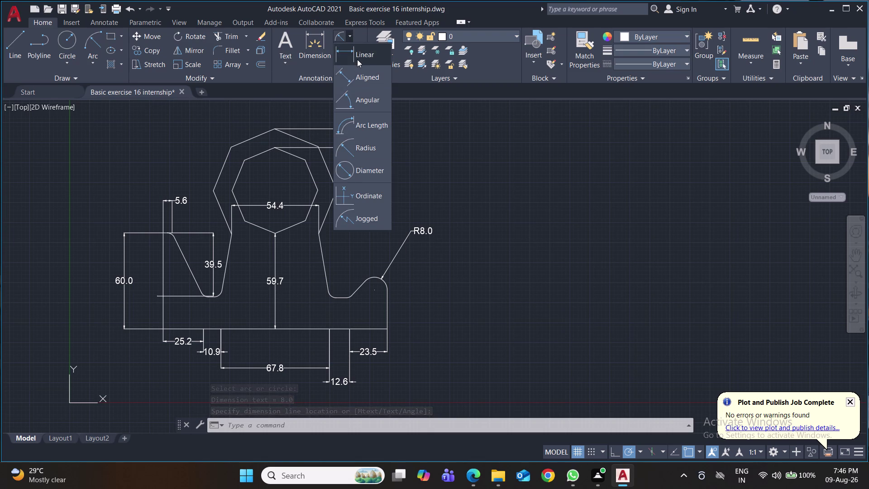
Add the 24.3 vertical dimension at the profile's right edge.
click(357, 59)
click(374, 292)
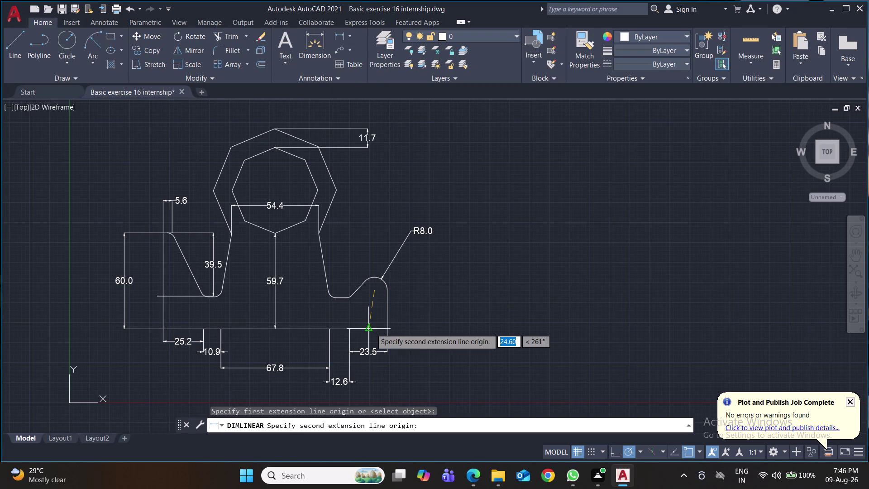
click(374, 329)
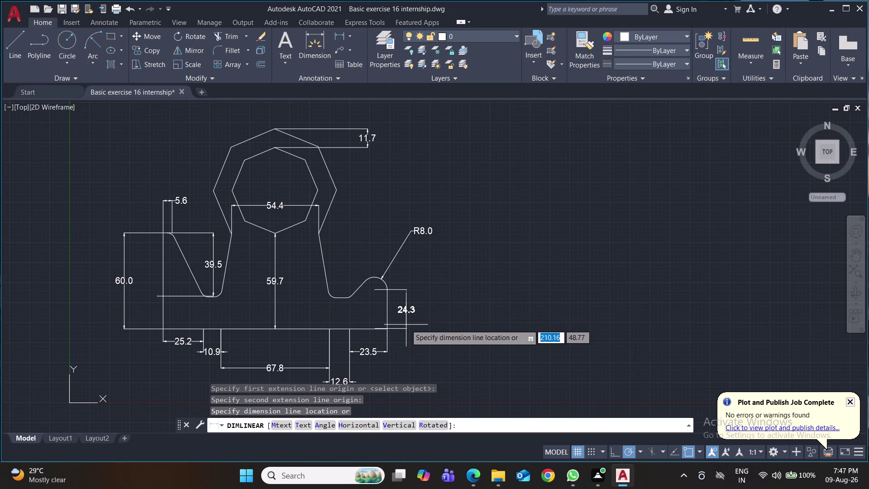
click(409, 325)
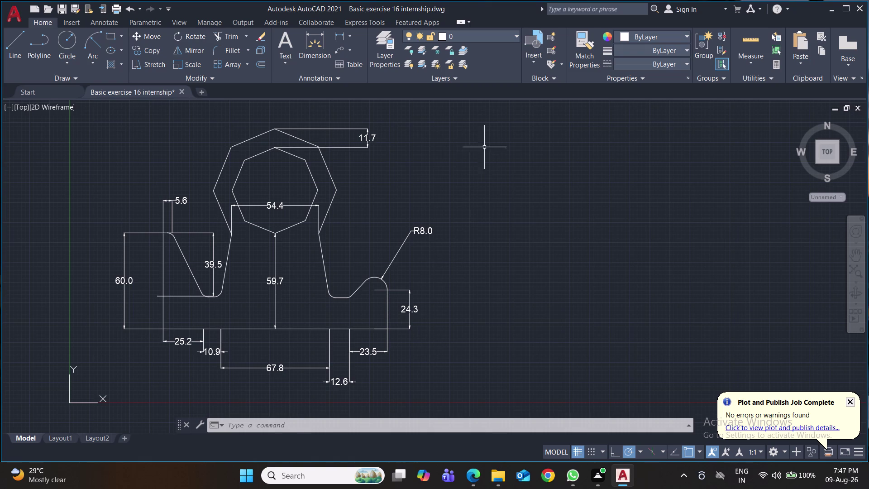
Copy the whole dimensioned profile to the right with CO.
click(471, 121)
click(106, 376)
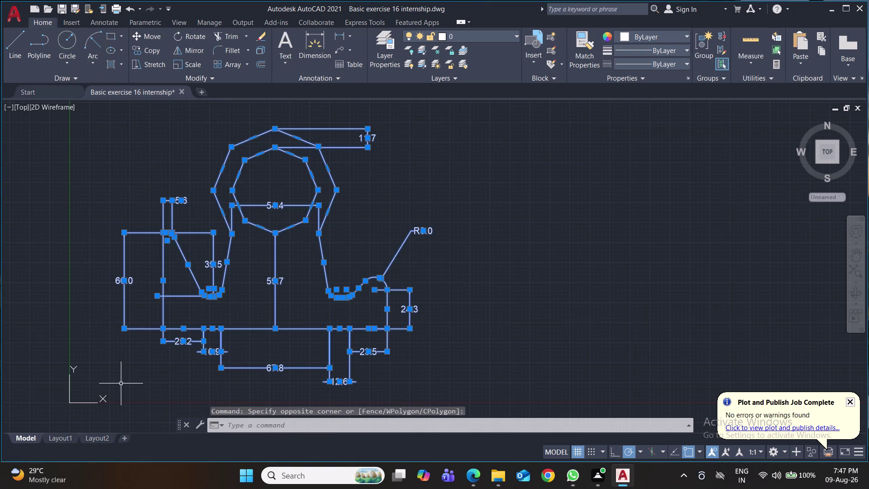
text(co)
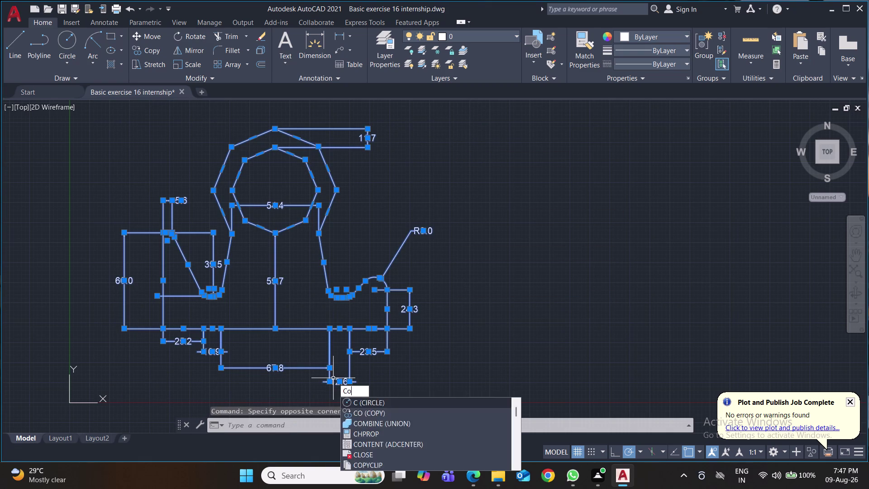
key(Return)
click(459, 349)
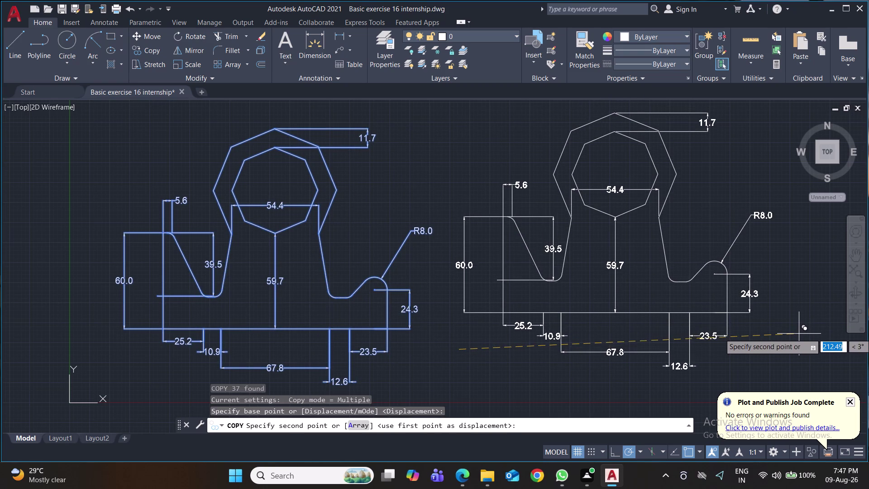
click(813, 341)
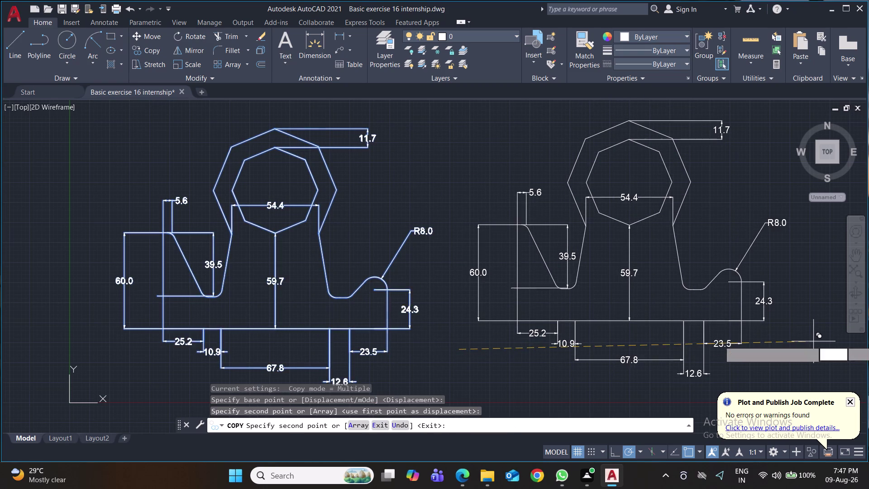
key(Return)
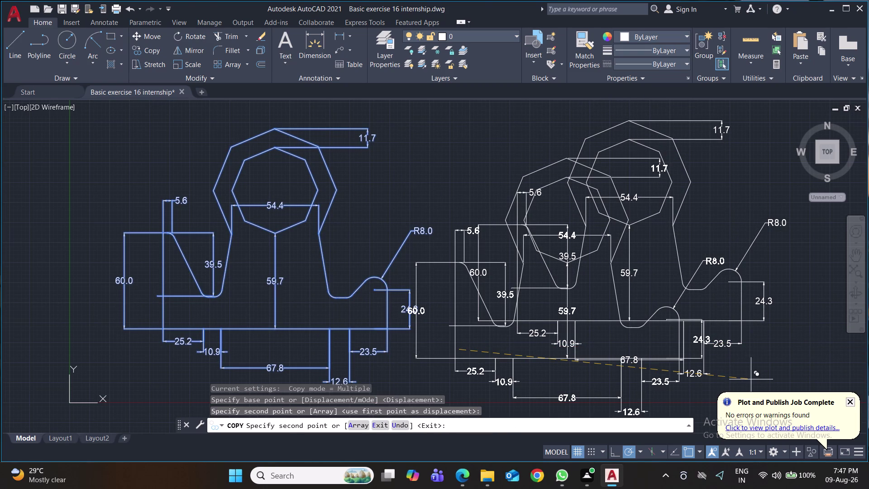
middle_drag(771, 368, 553, 386)
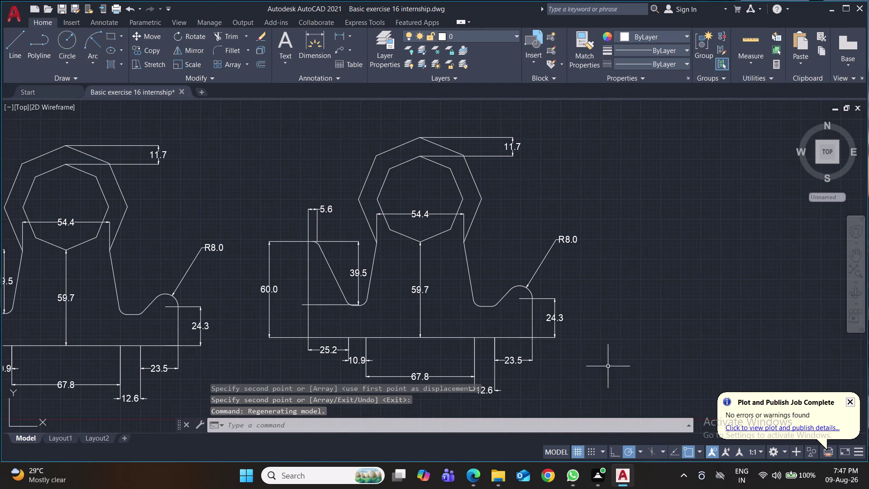
Move the copied profile further right and save the drawing.
click(240, 131)
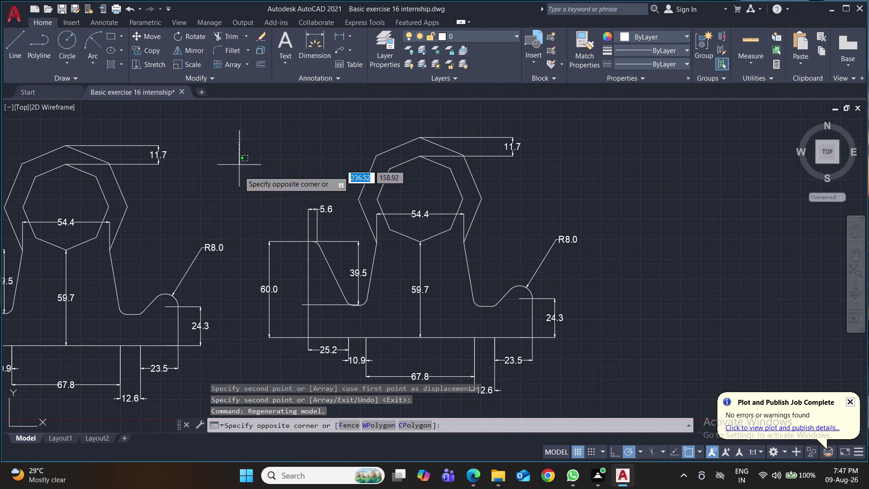
click(580, 396)
key(m)
key(Return)
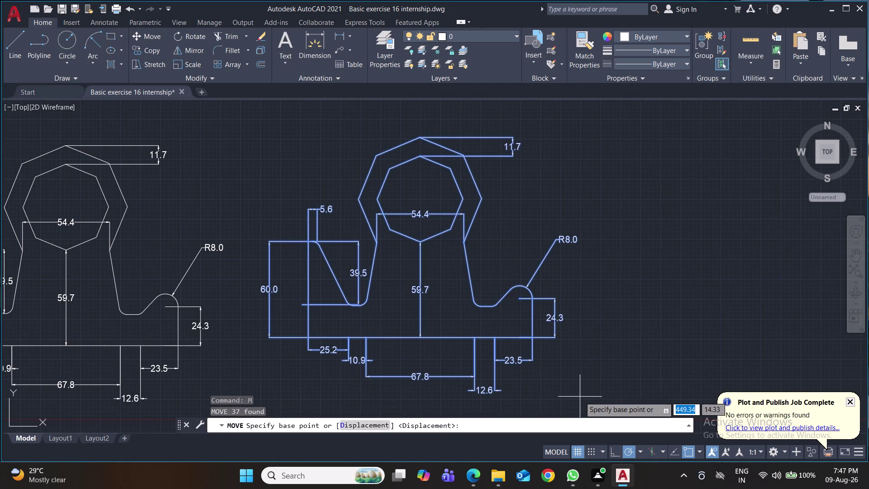
click(584, 390)
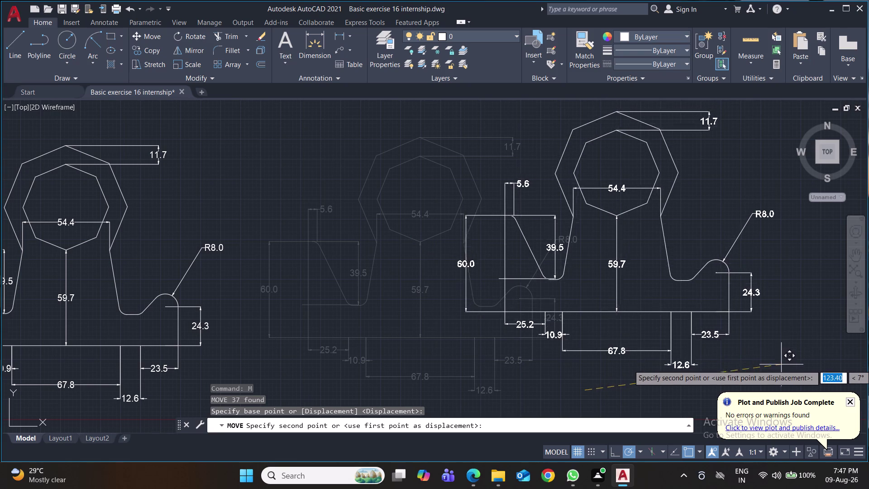
click(774, 368)
middle_drag(790, 346, 668, 378)
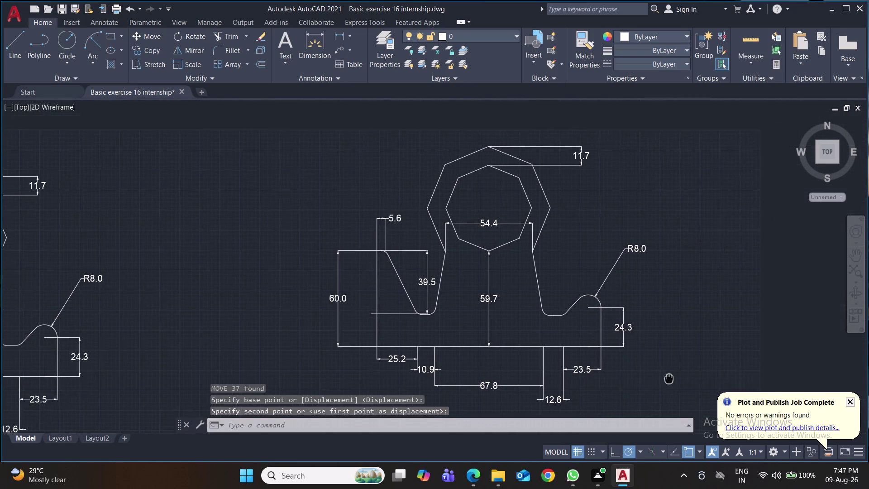
middle_drag(669, 378, 549, 378)
middle_drag(574, 372, 576, 345)
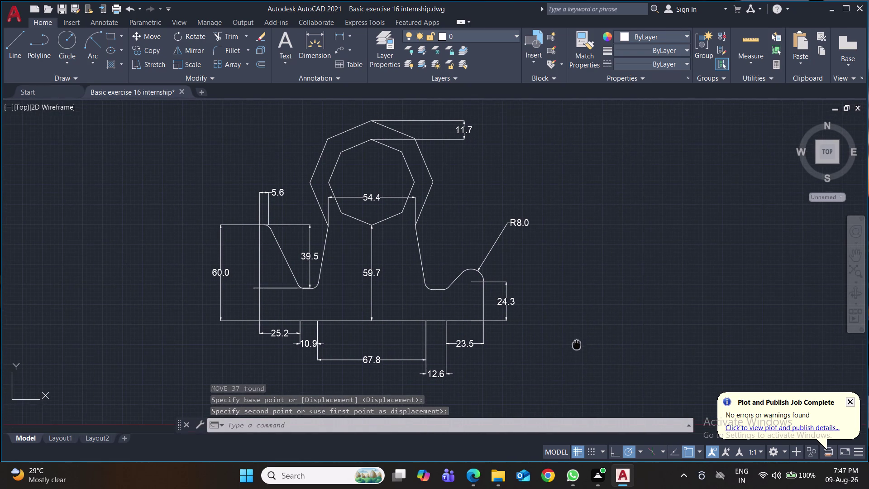
middle_drag(576, 345, 577, 344)
key(ctrl+s)
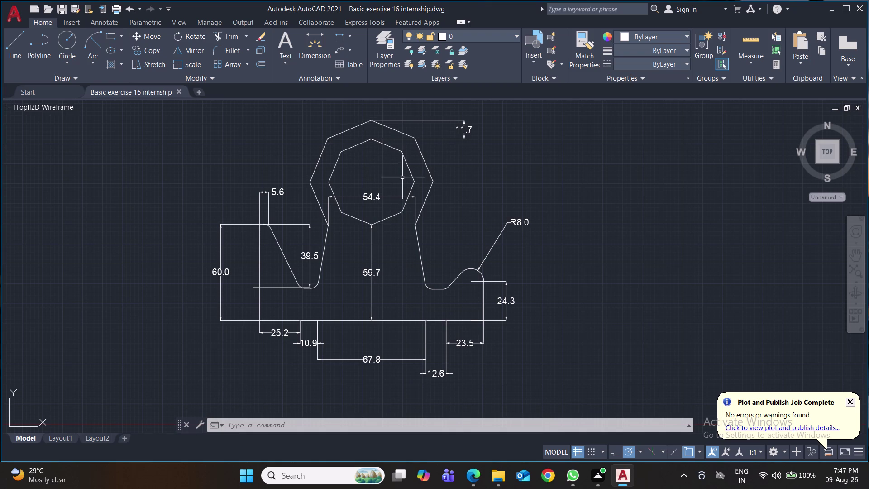
key(o)
key(Return)
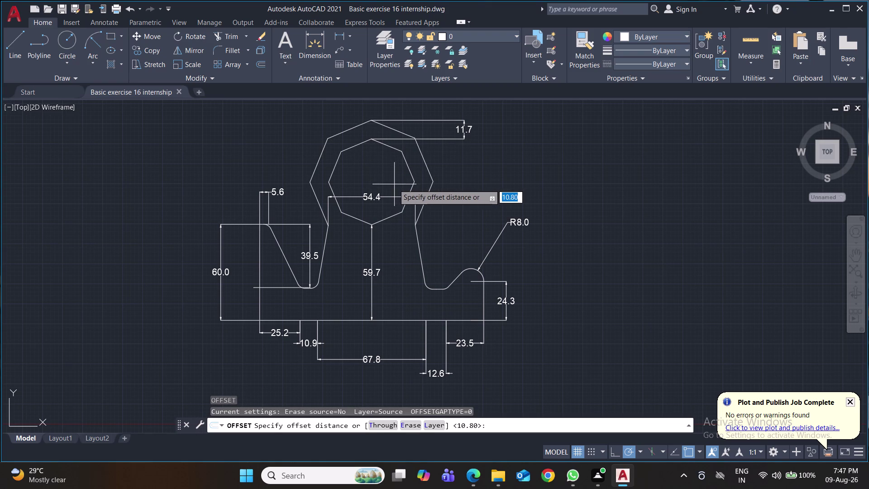
click(371, 181)
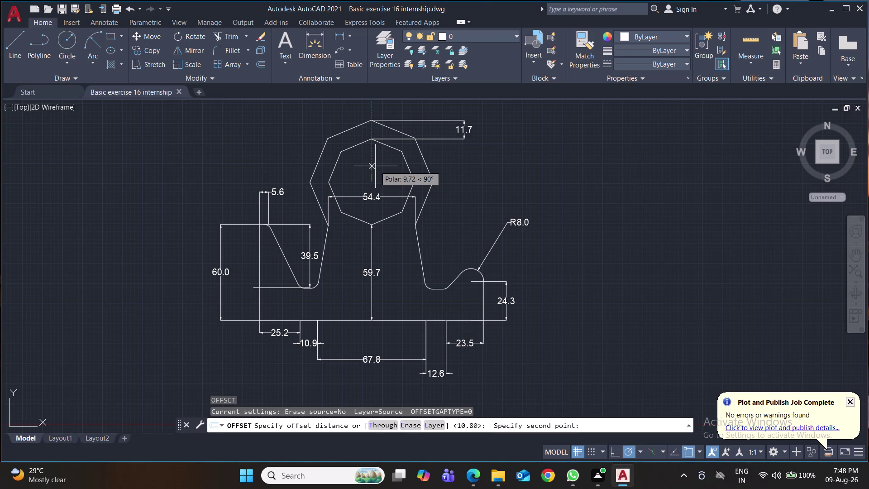
text(10.8)
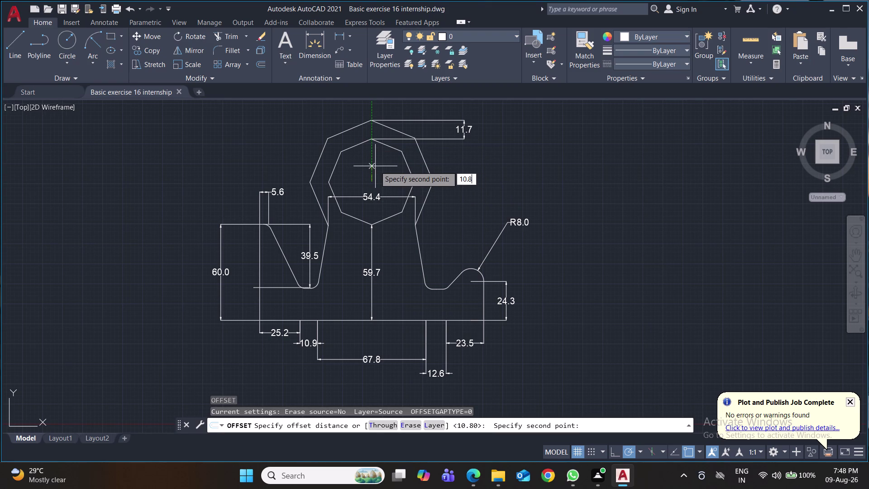
key(Return)
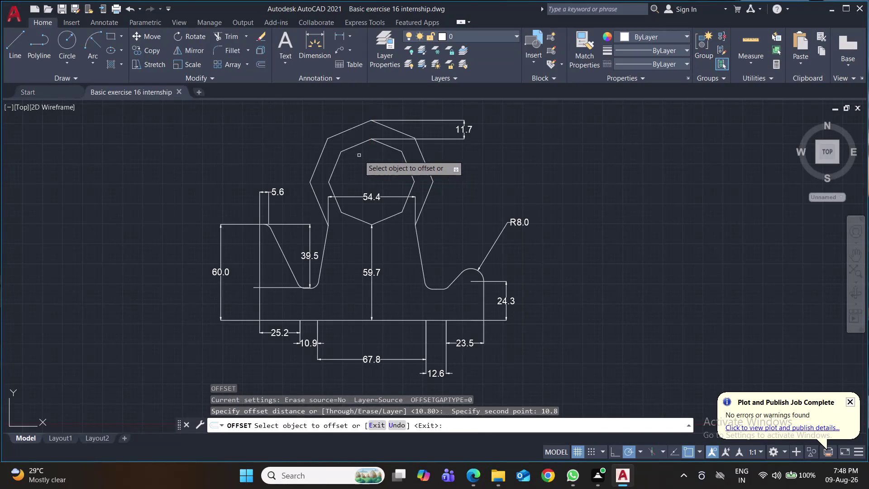
click(360, 145)
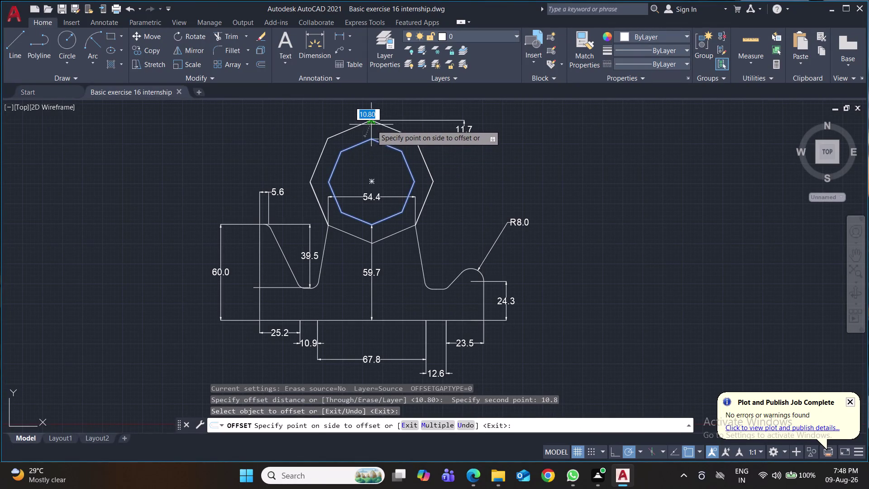
click(373, 127)
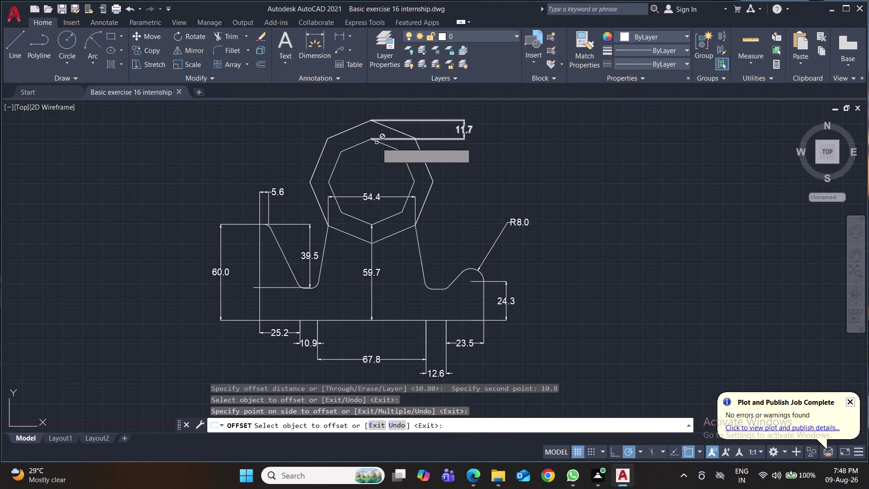
click(350, 36)
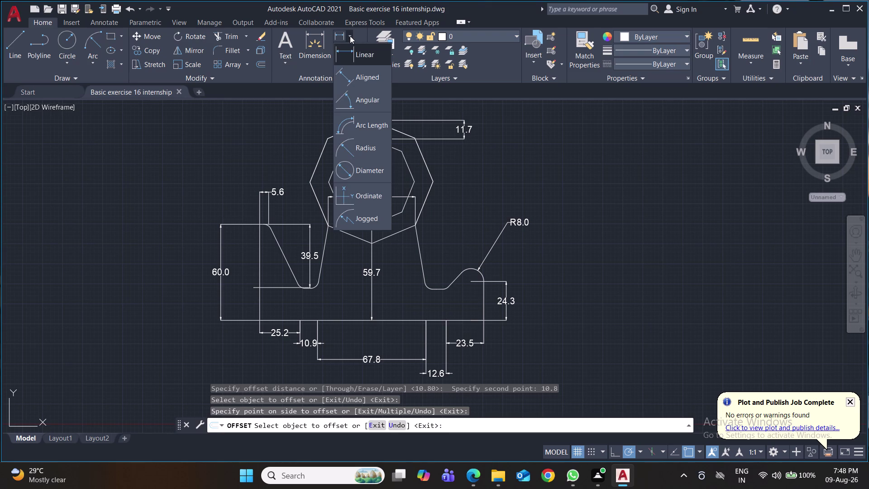
click(352, 50)
click(373, 122)
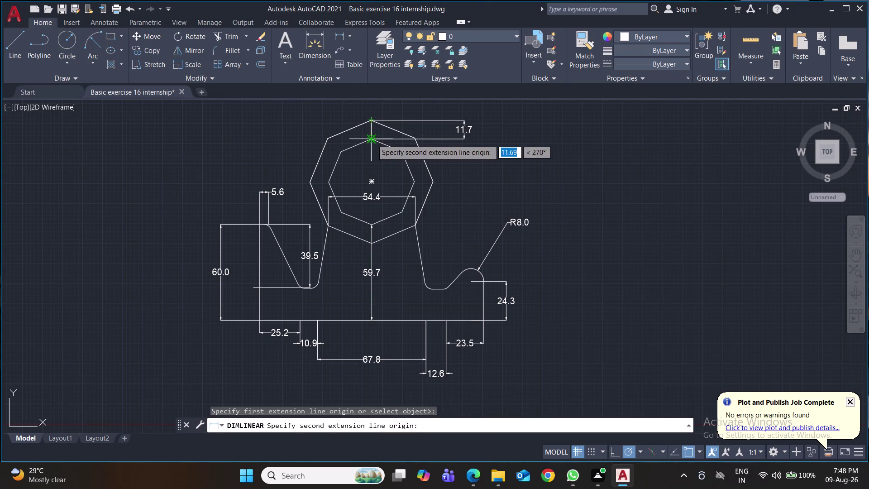
click(372, 140)
click(305, 139)
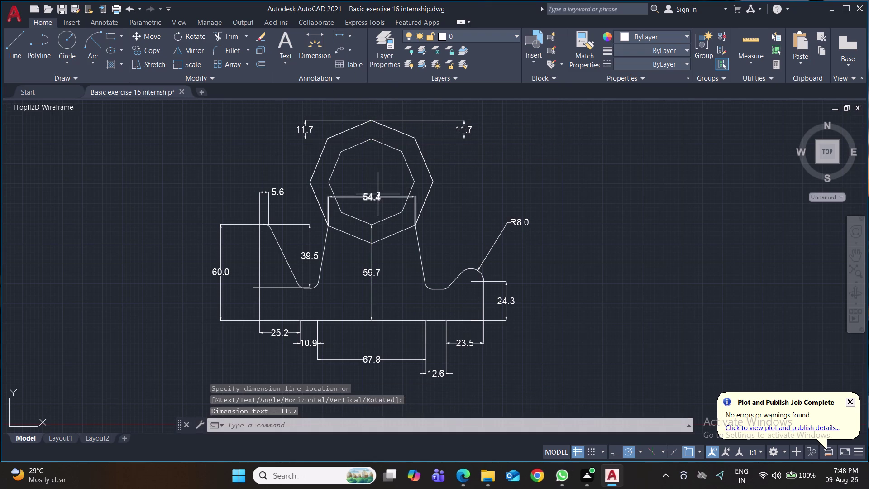
key(ctrl+z)
key(ctrl+z)
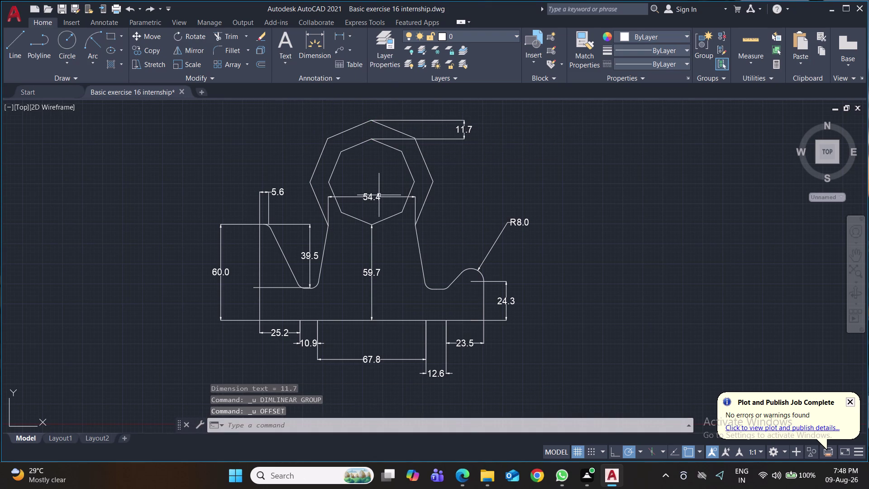
key(ctrl+z)
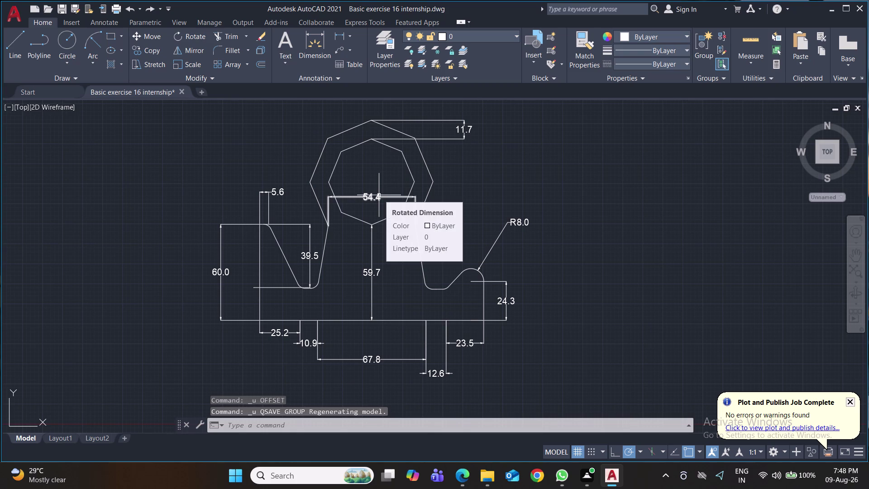
click(372, 193)
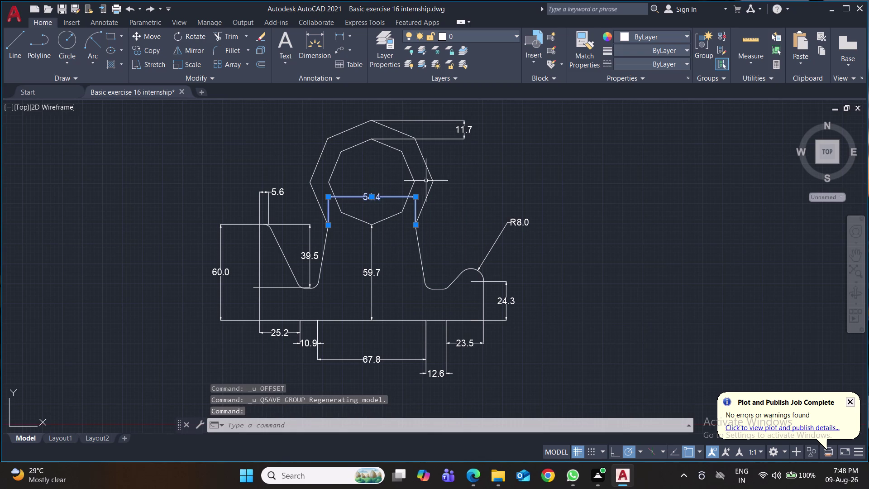
Erase the 11.7, 54.4, 5.6, 39.5 and R8.0 dimensions and save.
click(451, 137)
click(522, 216)
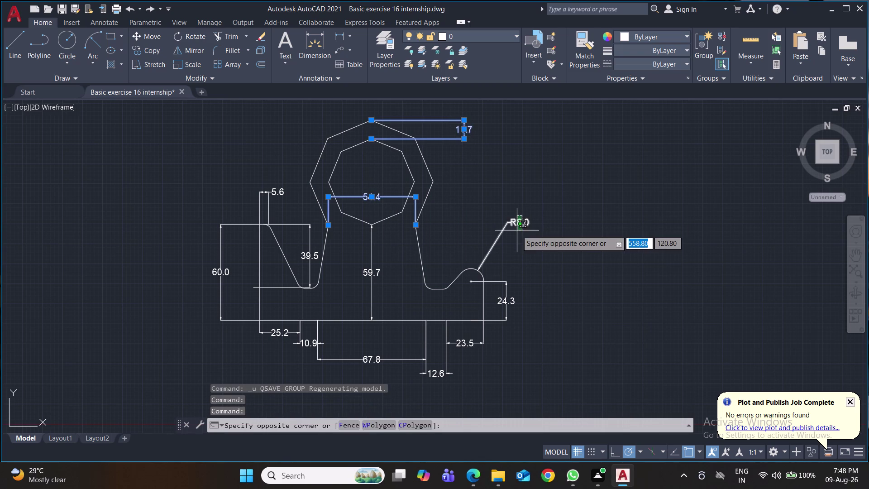
click(516, 224)
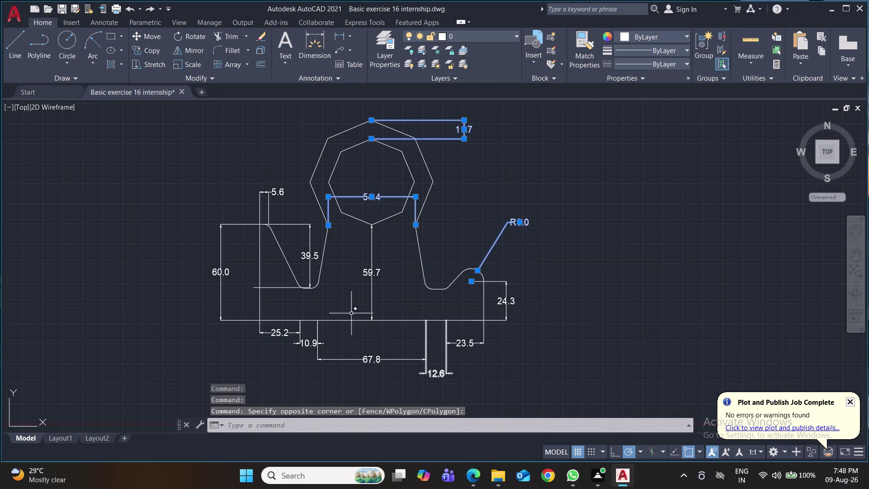
click(311, 257)
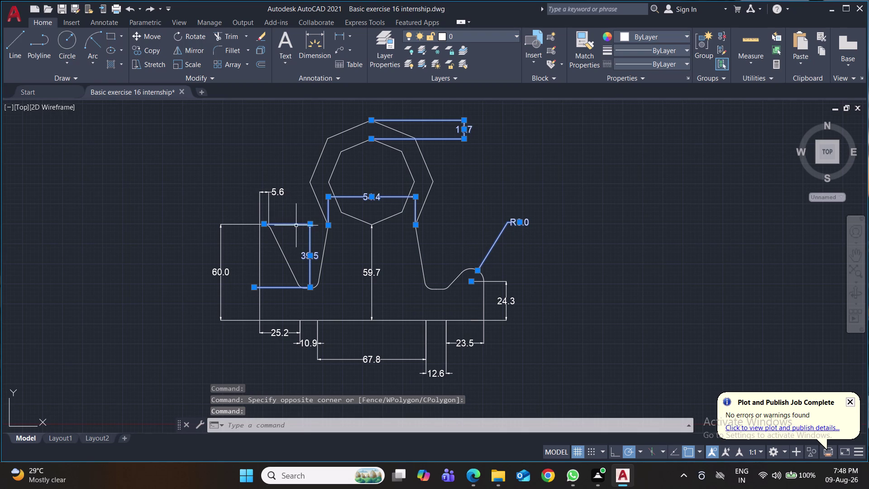
click(279, 193)
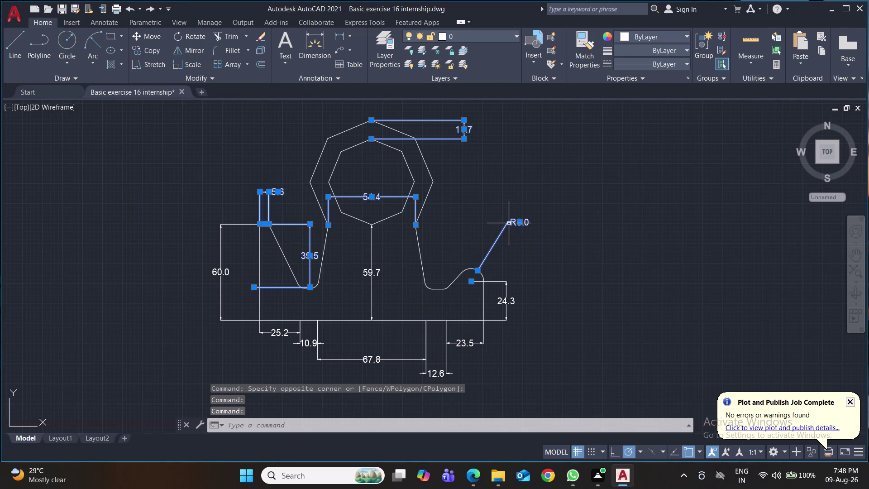
key(Delete)
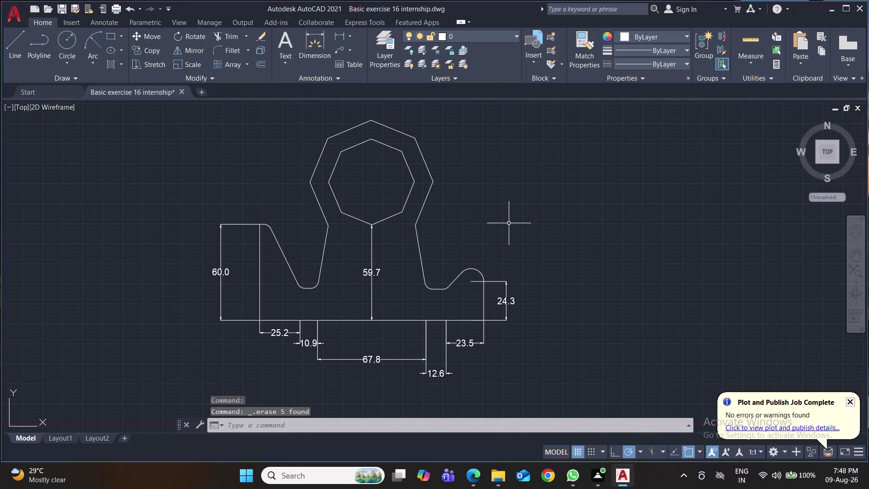
key(ctrl+s)
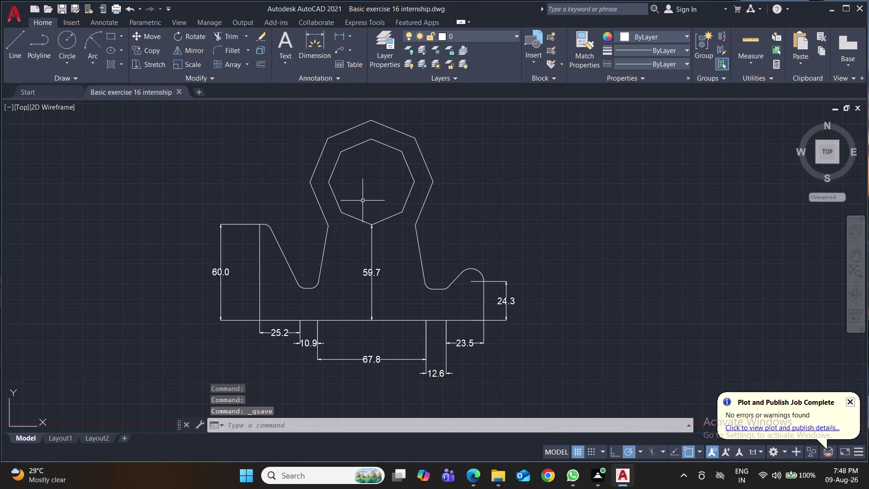
click(339, 37)
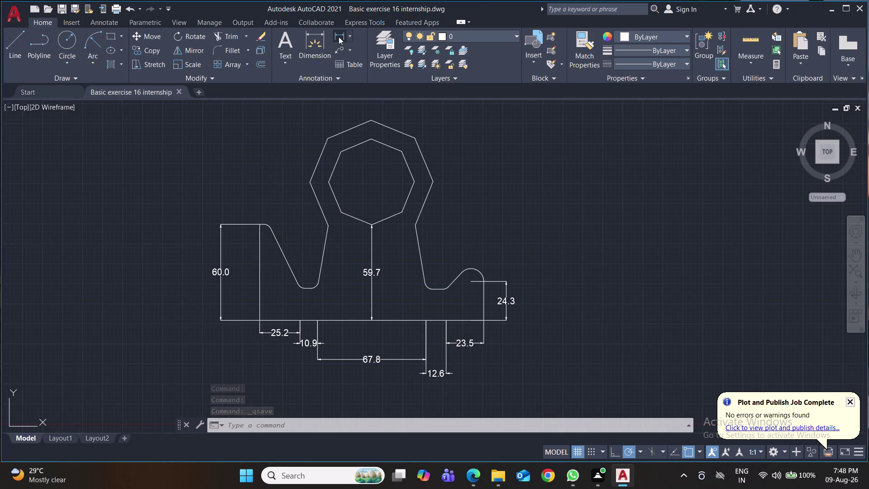
Add a 10.8 vertical dimension from the outer octagon's top vertex, placed left.
click(373, 137)
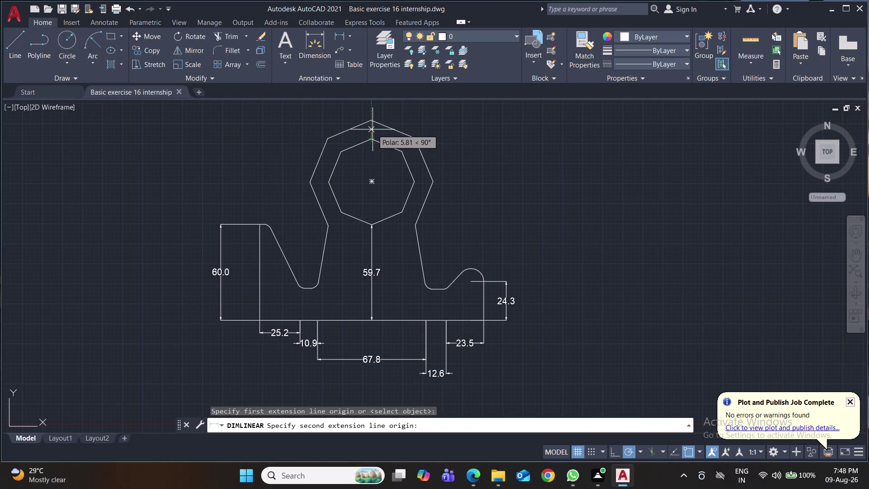
text(10.8)
key(Return)
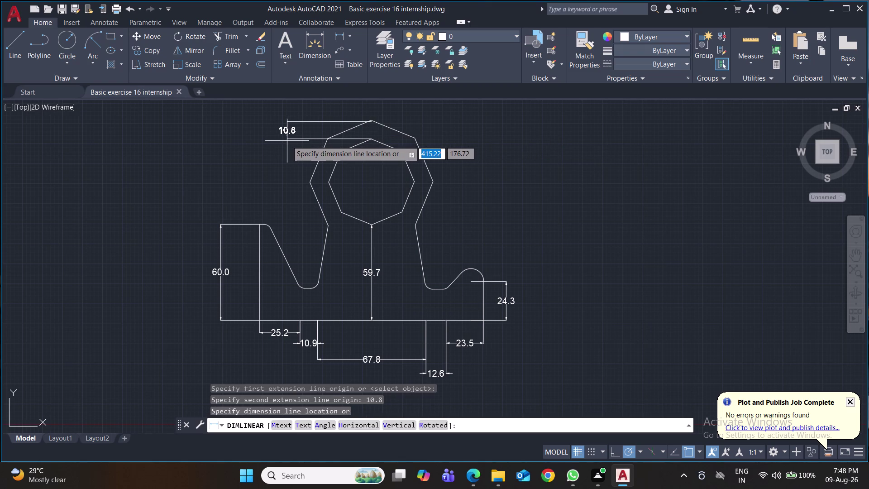
click(287, 141)
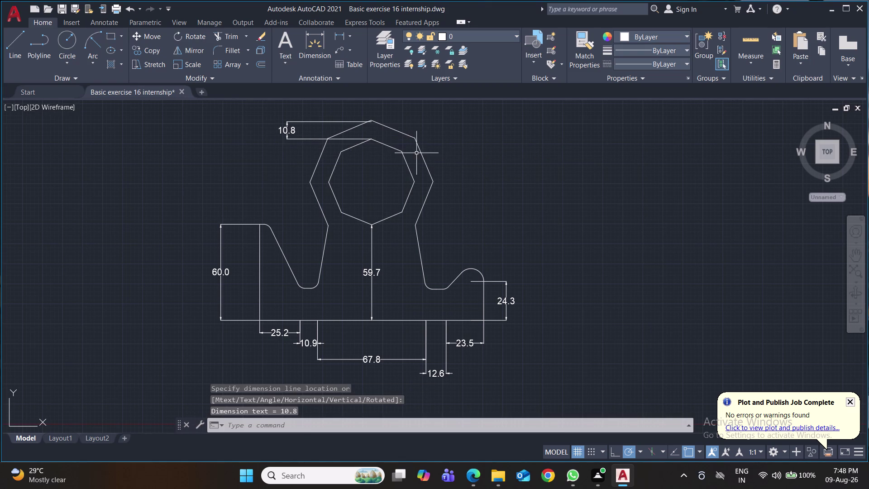
scroll(up, 3)
middle_drag(437, 152, 479, 249)
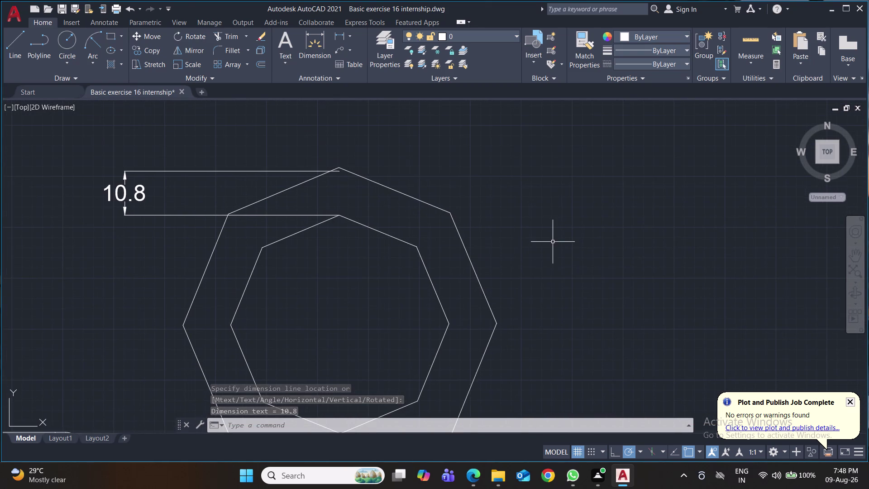
middle_drag(552, 242, 548, 213)
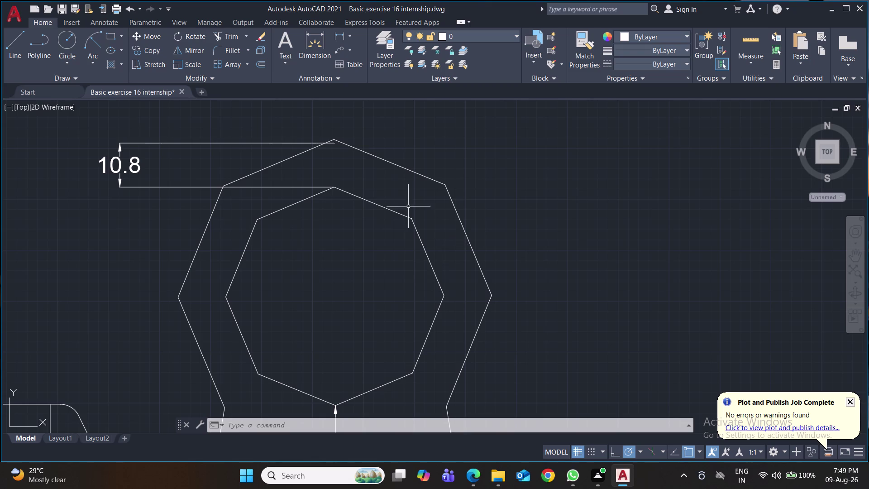
Cancel a SCALE attempt on the inner octagon and save the drawing.
click(365, 198)
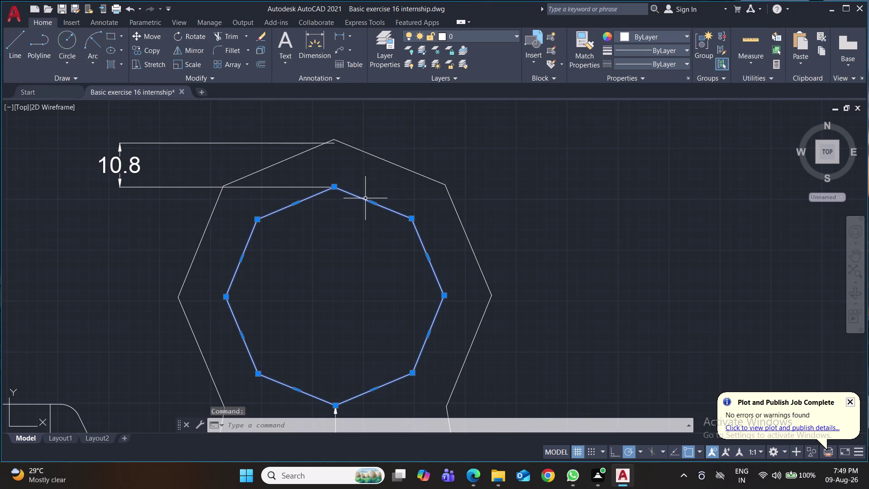
text(sc)
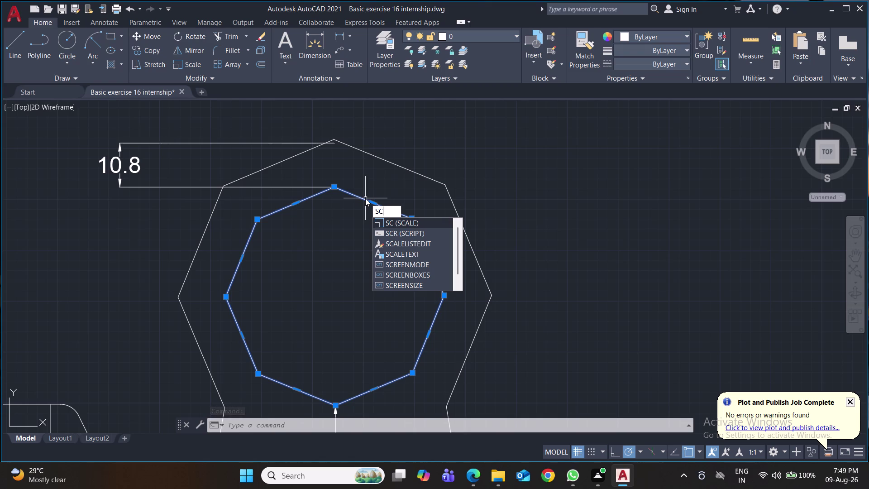
key(Return)
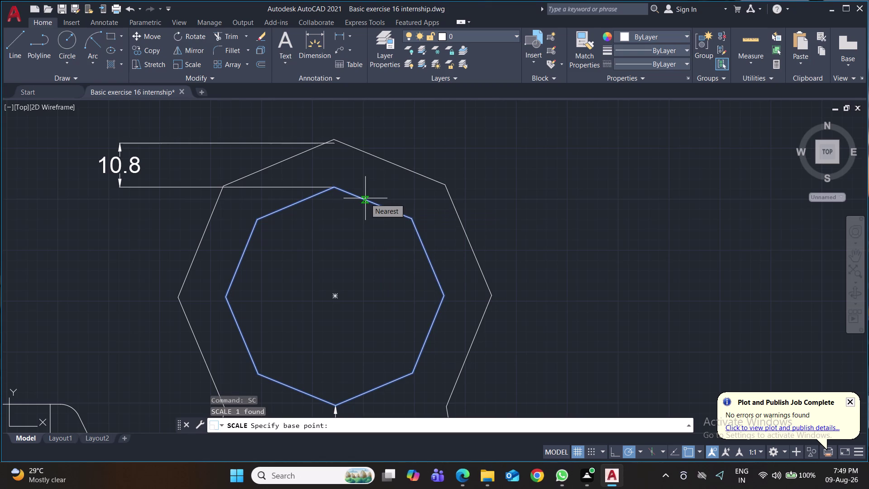
key(ctrl+s)
key(ctrl+s)
key(ctrl+s)
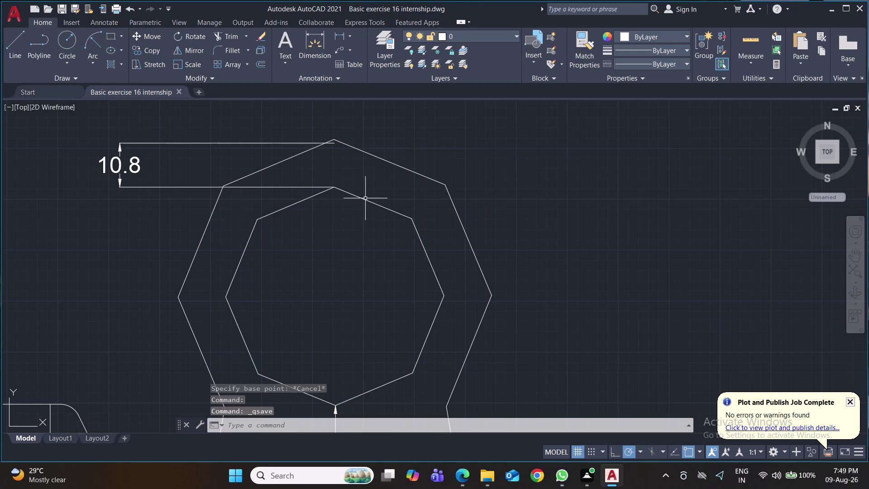
key(ctrl+s)
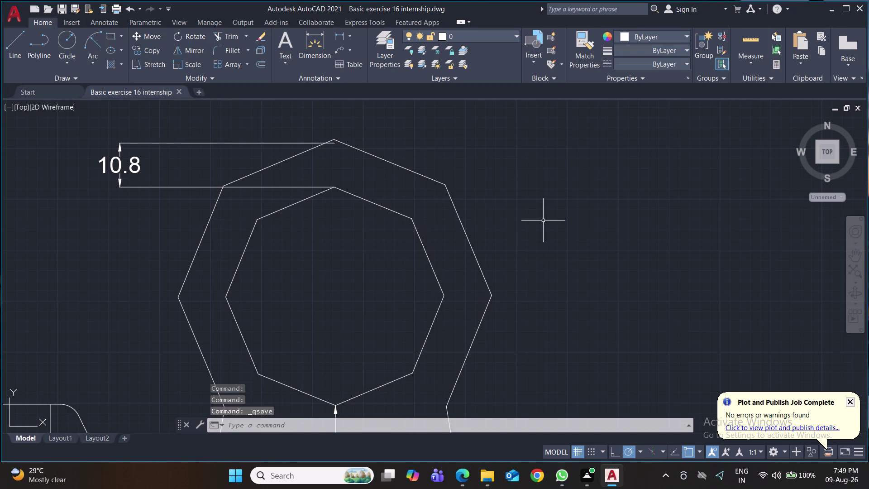
scroll(down, 3)
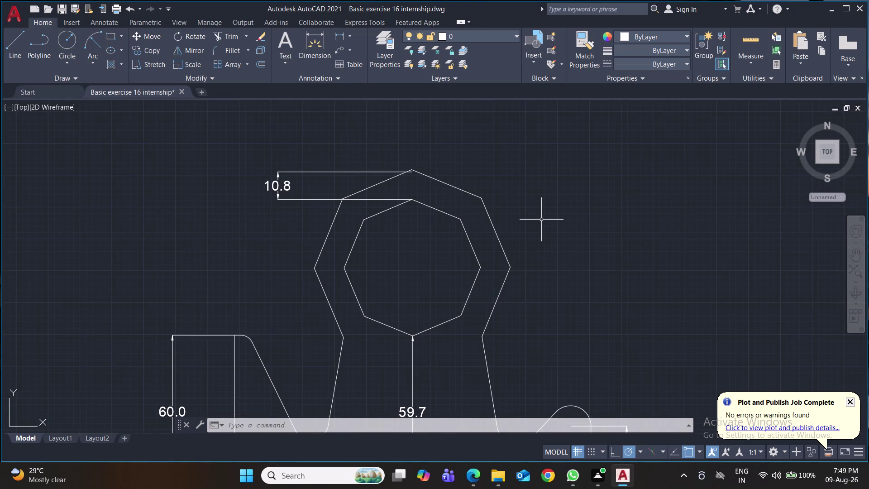
Add a 20.5 aligned dimension on an inner octagon side.
click(349, 37)
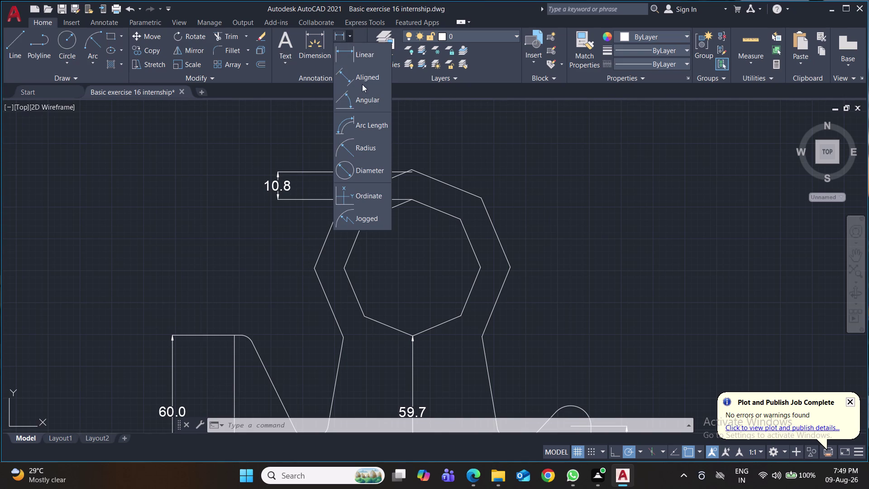
click(367, 82)
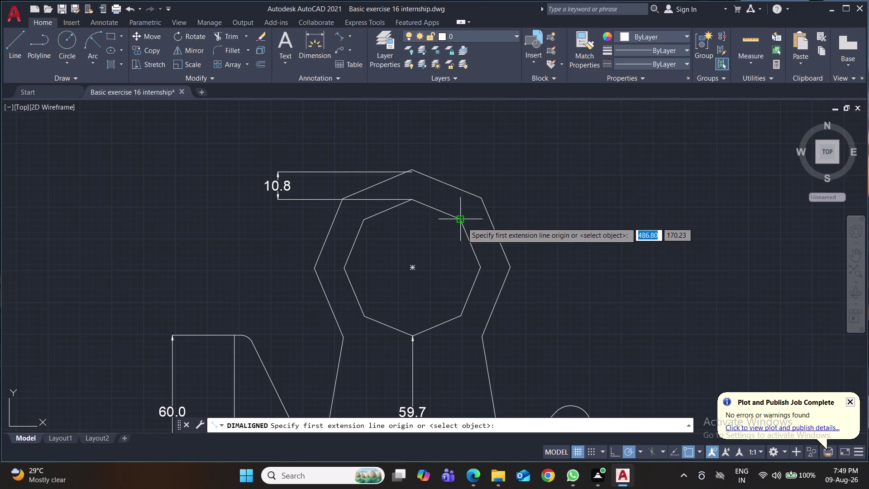
click(462, 222)
click(478, 265)
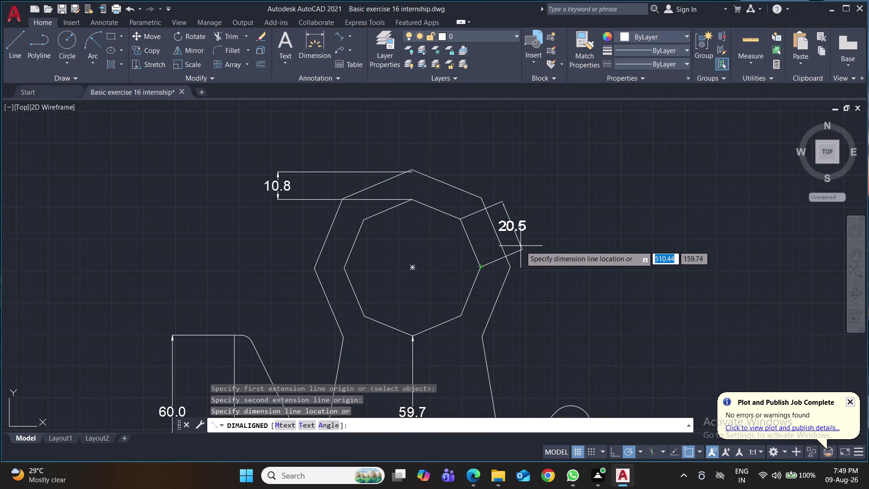
click(521, 246)
Place a trial 29.4 aligned dimension, erase it, and save the drawing.
key(space)
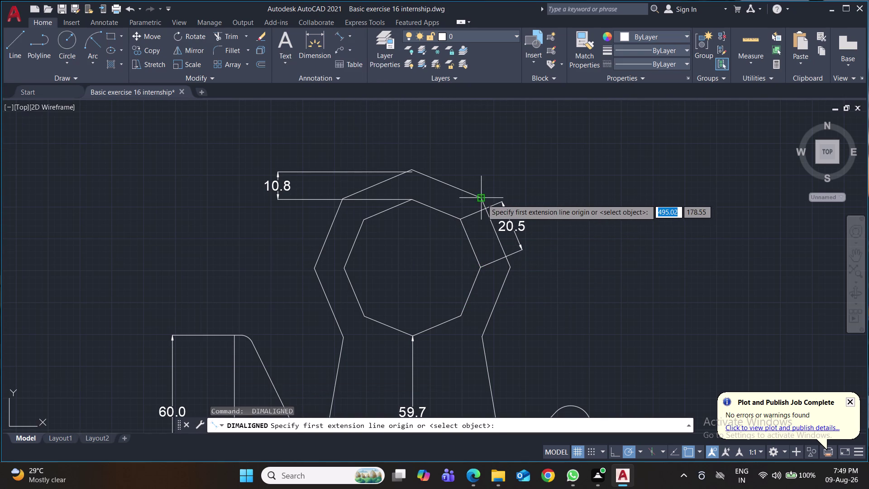
click(482, 199)
click(508, 266)
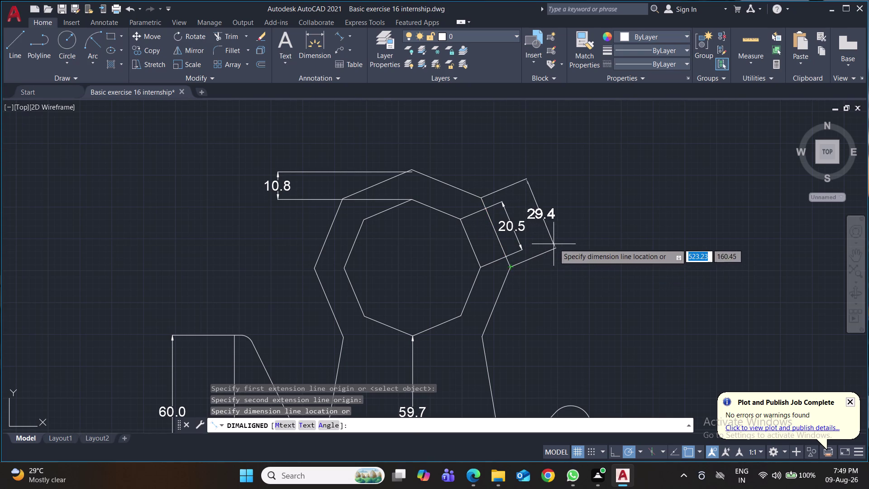
click(554, 244)
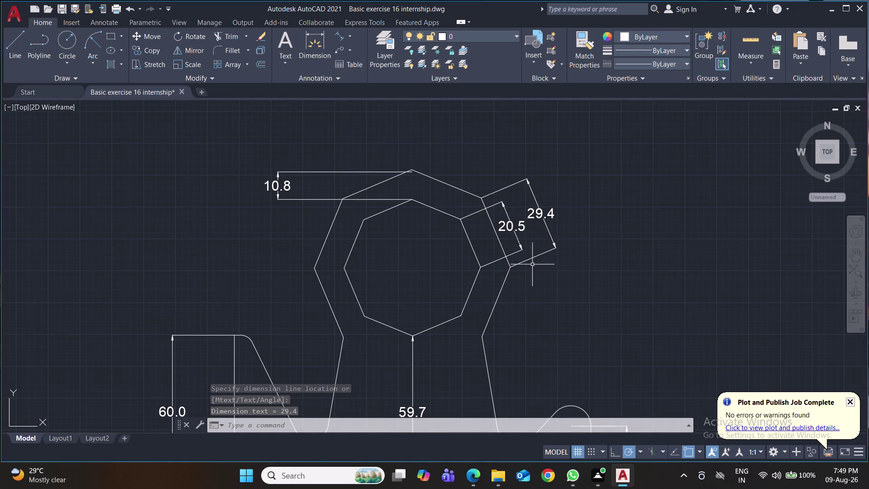
click(510, 266)
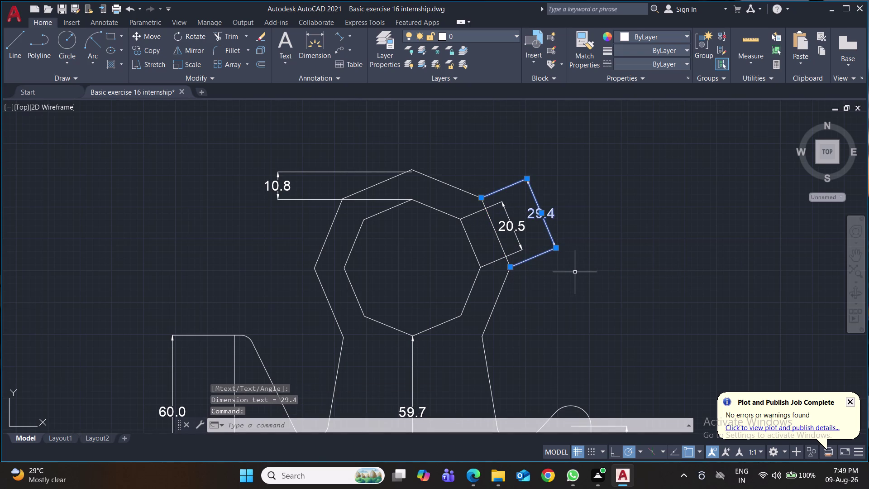
key(Delete)
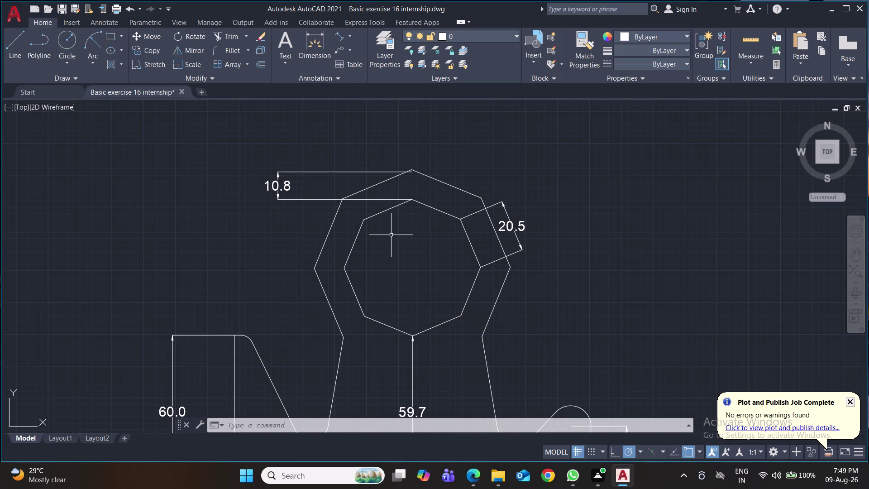
key(ctrl+s)
key(ctrl+s)
key(ctrl+s)
key(ctrl+s)
key(ctrl+s)
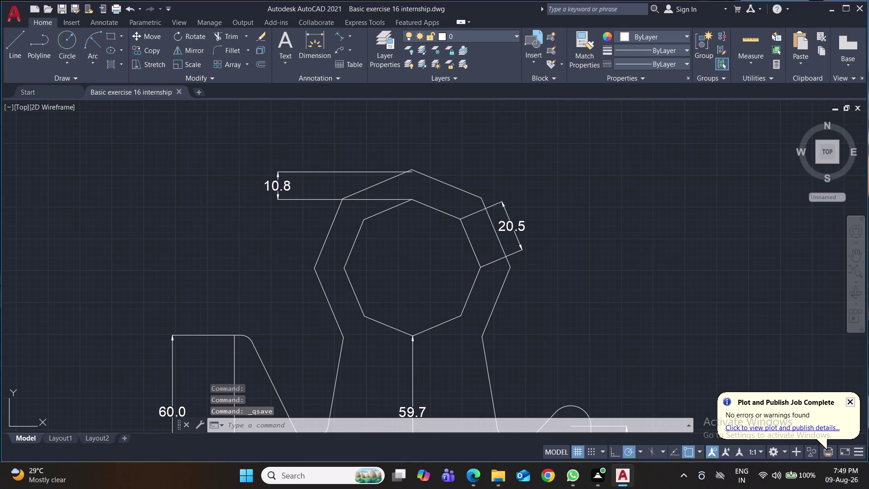
key(ctrl+s)
key(ctrl+s)
key(ctrl+s)
key(ctrl+s)
key(ctrl+s)
key(ctrl+s)
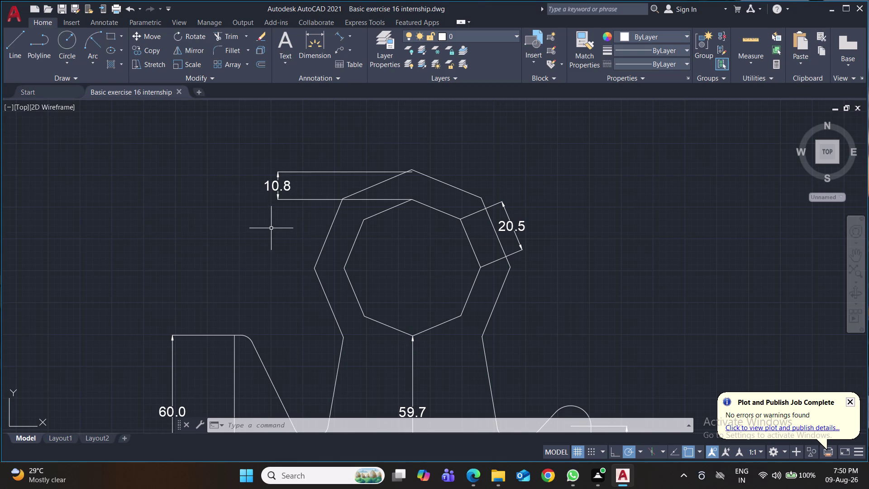
Offset the octagon inward by 10.8 and save the drawing.
key(o)
key(Return)
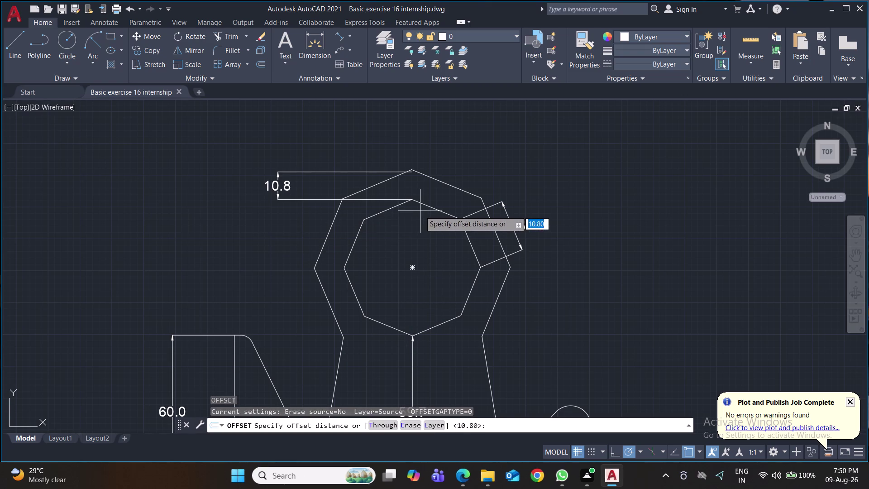
click(412, 266)
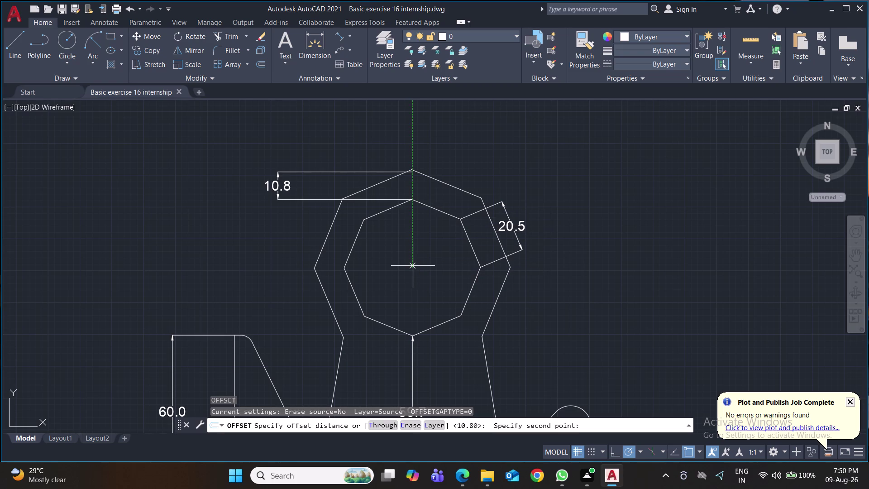
text(1)
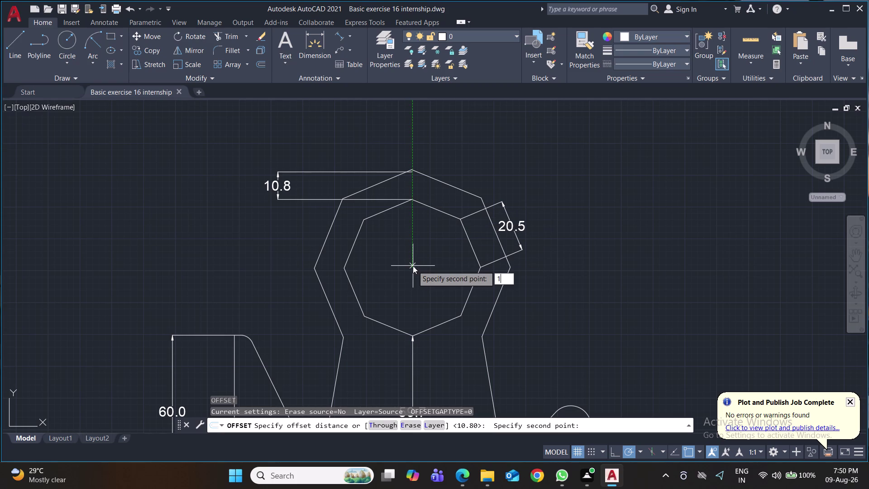
text(0.8)
key(Return)
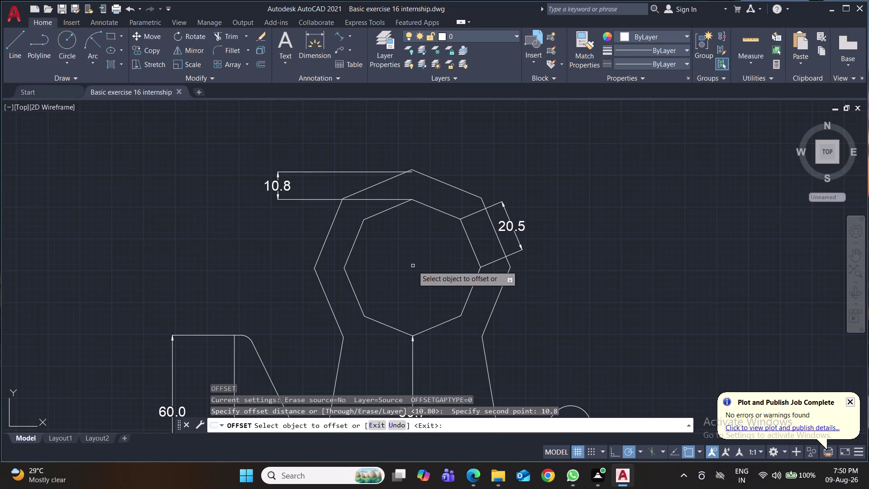
click(431, 208)
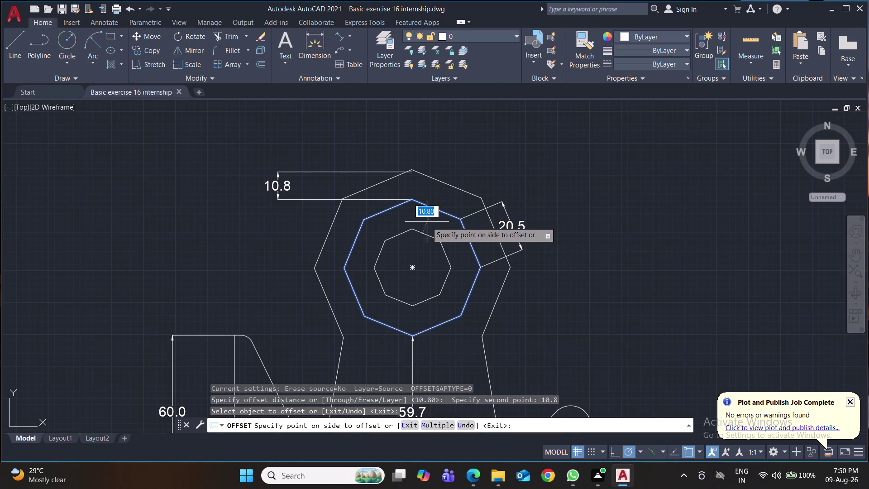
click(427, 223)
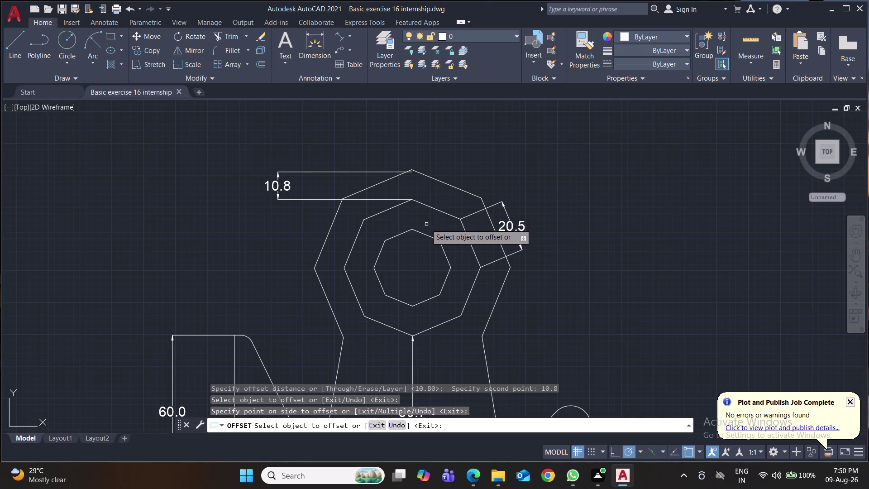
key(ctrl+s)
key(ctrl+s)
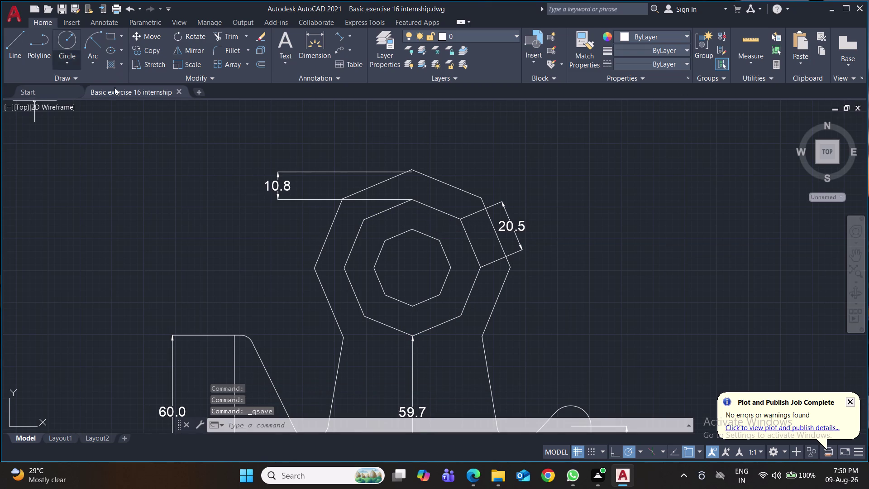
Delete the outer polygon outline and view the whole profile.
click(437, 181)
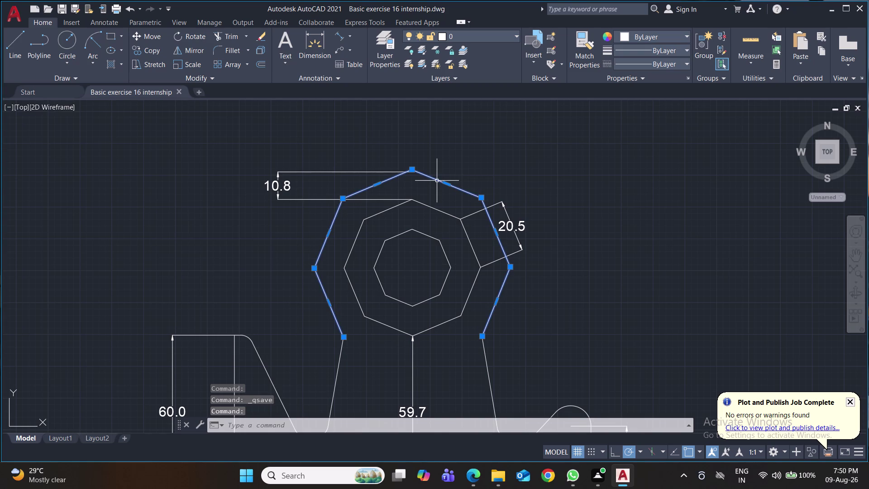
key(Delete)
scroll(down, 3)
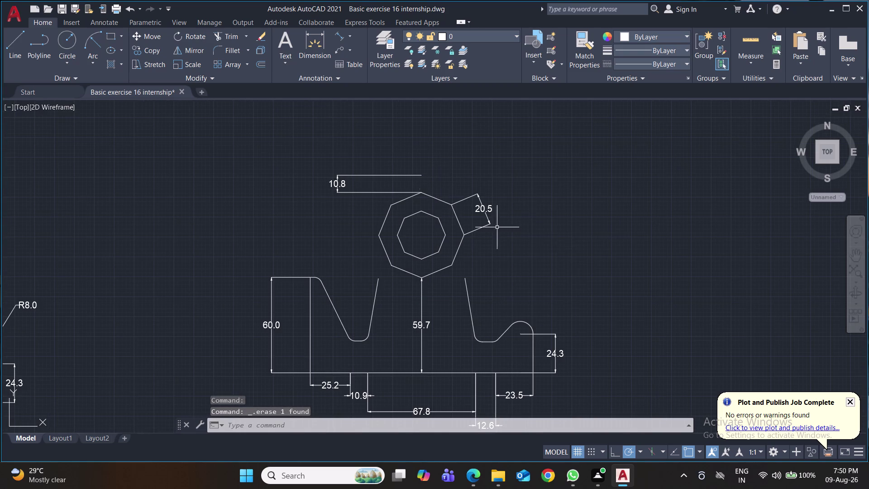
middle_drag(582, 248, 435, 197)
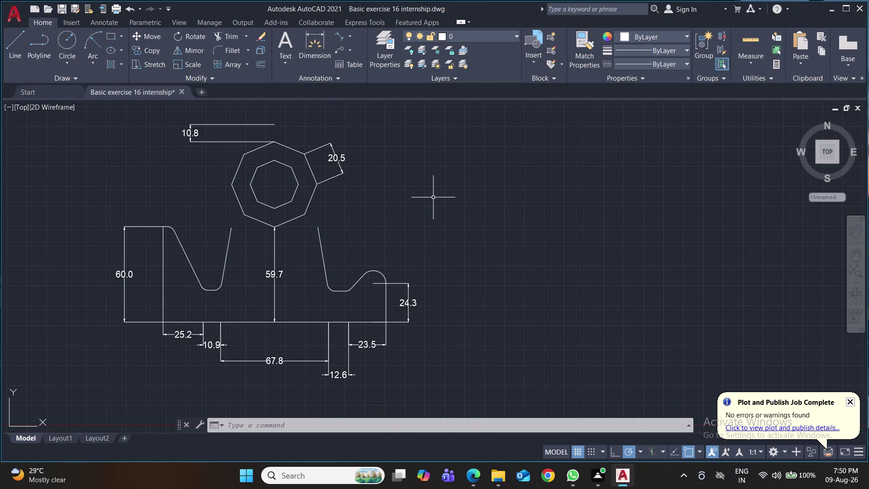
Delete the left inner slanted line, then undo a stray selection of the right line and notch curve.
click(230, 230)
key(Delete)
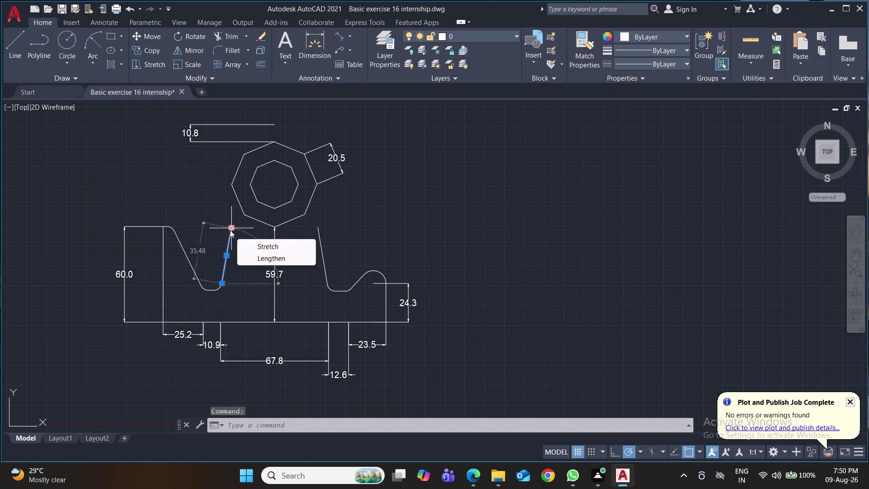
click(323, 250)
click(339, 292)
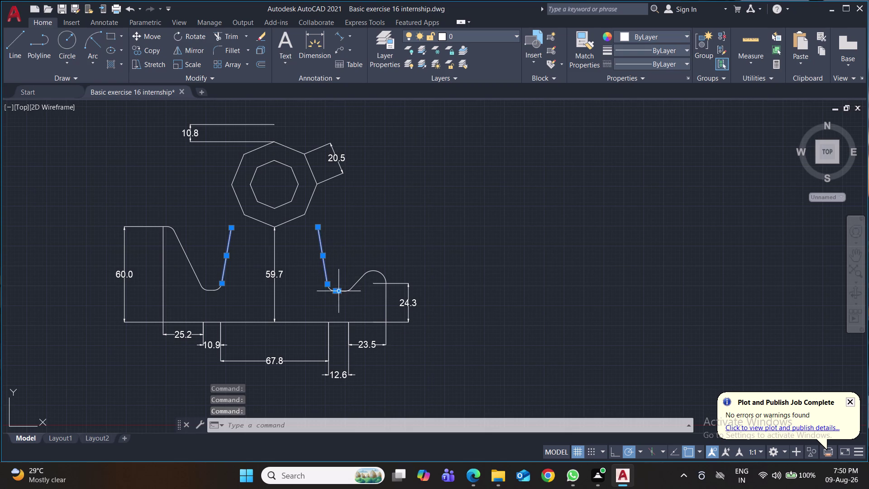
click(329, 290)
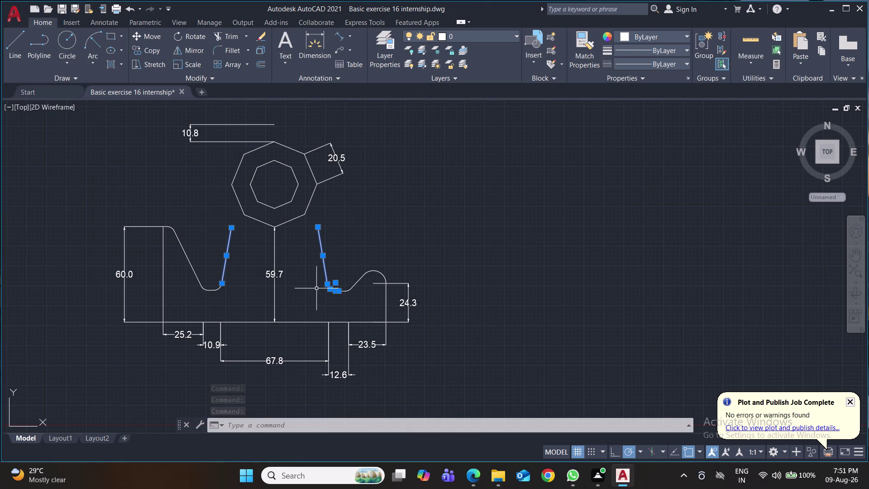
key(ctrl+z)
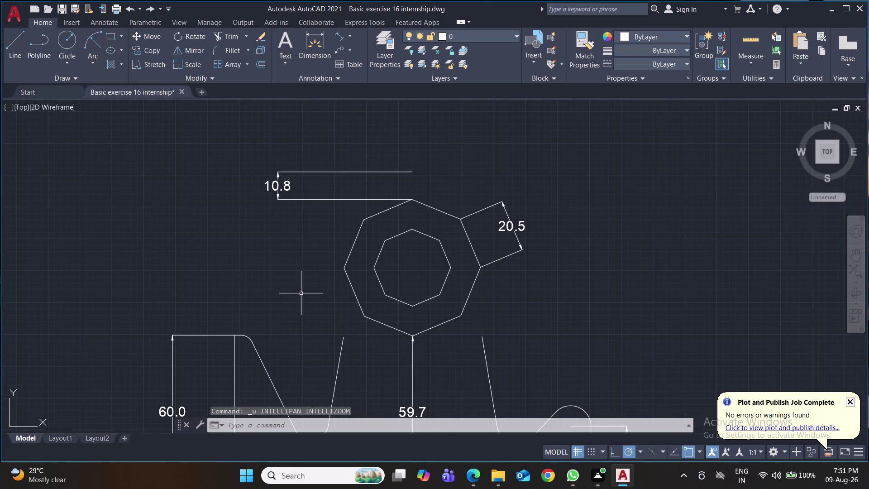
scroll(down, 3)
scroll(down, 3)
middle_drag(416, 295, 344, 202)
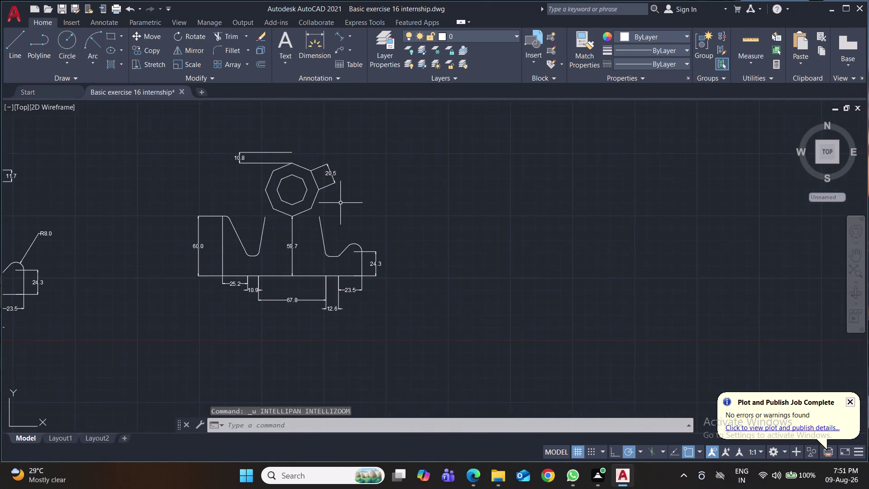
scroll(up, 3)
scroll(up, 3)
middle_drag(343, 206, 418, 200)
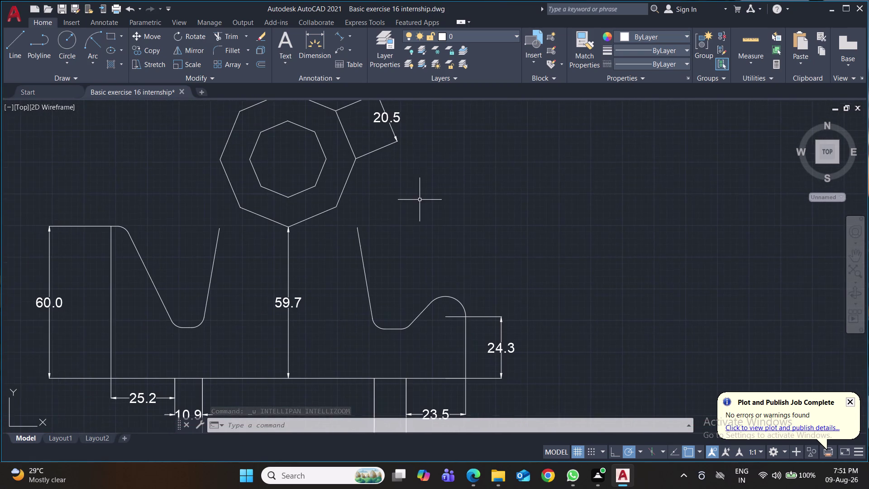
Replace the right inner slanted line with one from the octagon's lower corner to the right notch curve.
click(360, 243)
key(Delete)
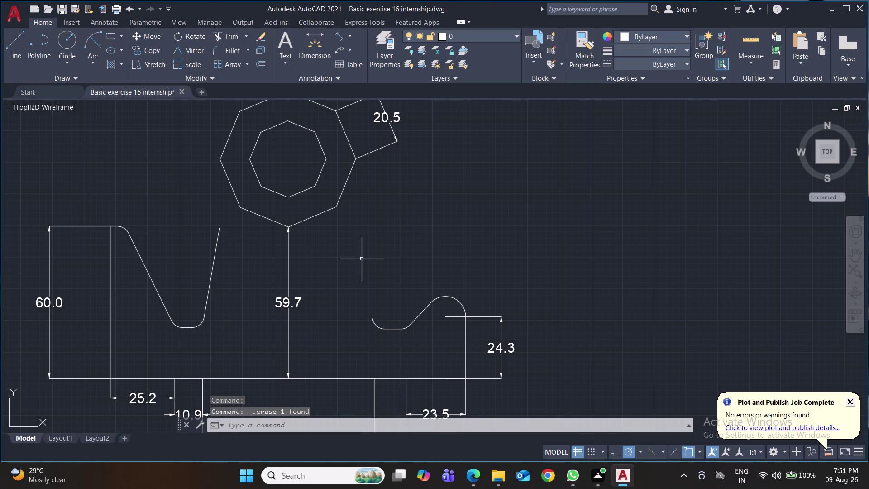
click(11, 44)
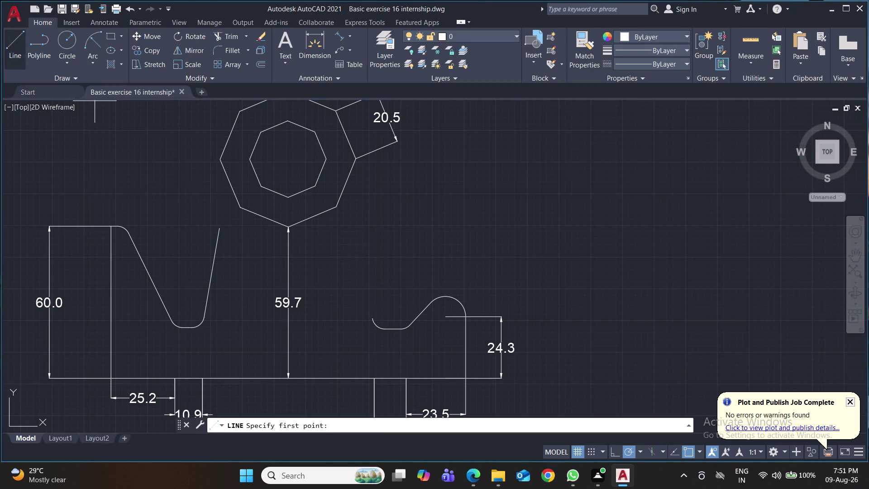
click(338, 209)
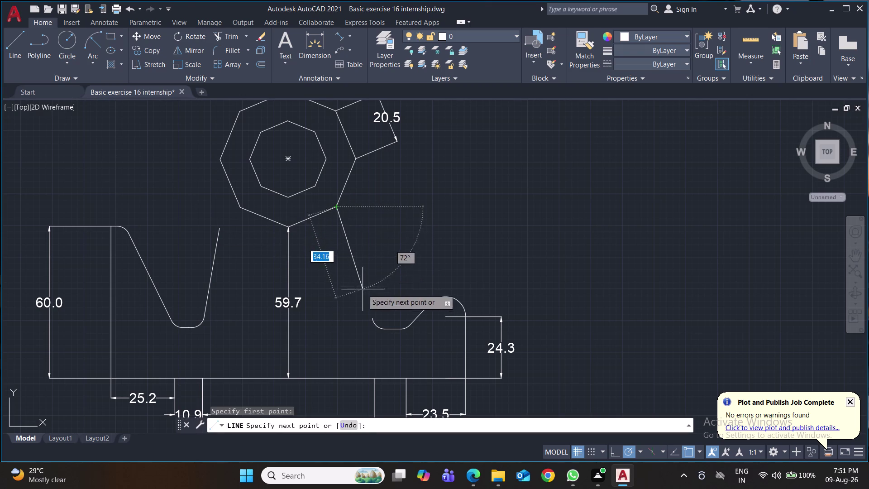
click(372, 318)
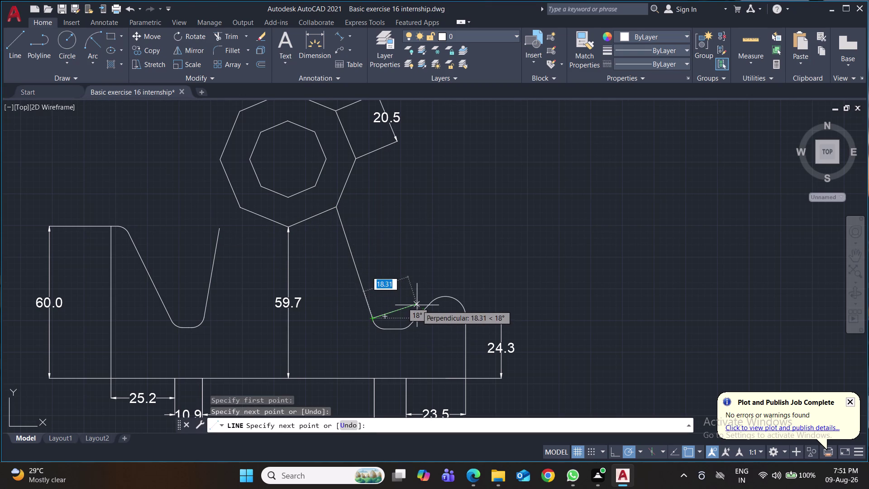
key(Return)
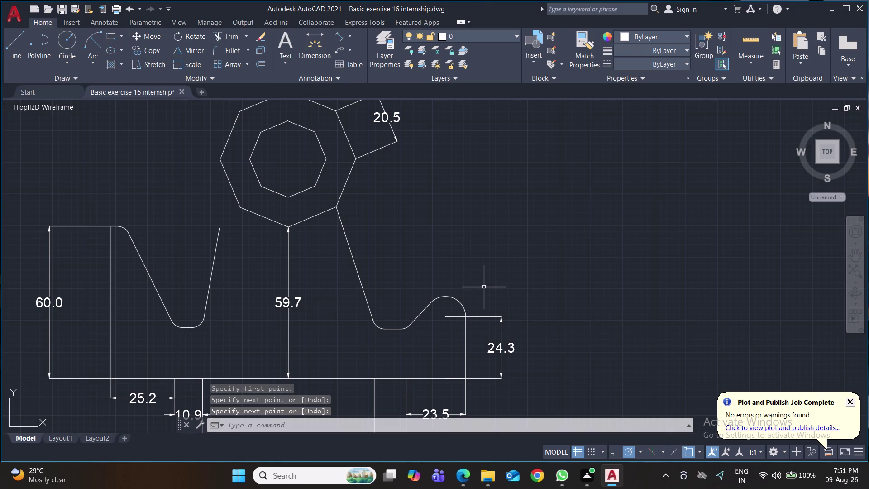
Replace the left inner slanted line with one from the octagon corner to the left notch curve, and save.
scroll(down, 3)
middle_drag(483, 287, 505, 260)
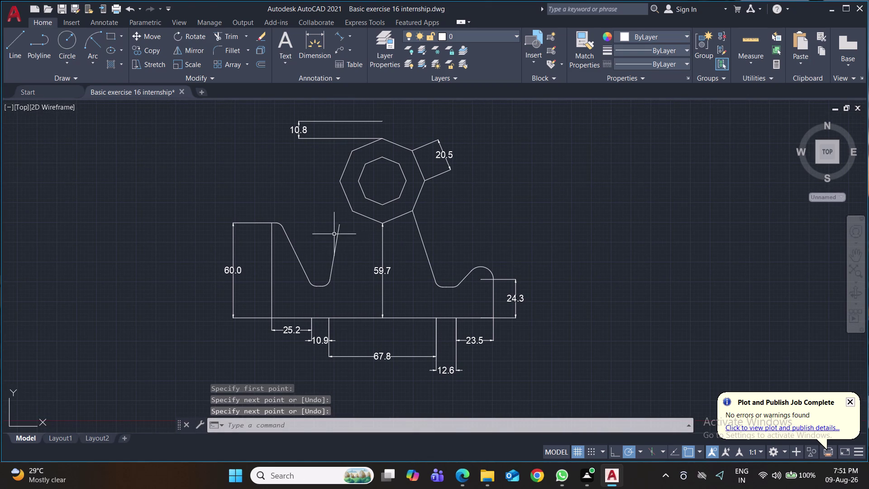
click(337, 236)
key(Delete)
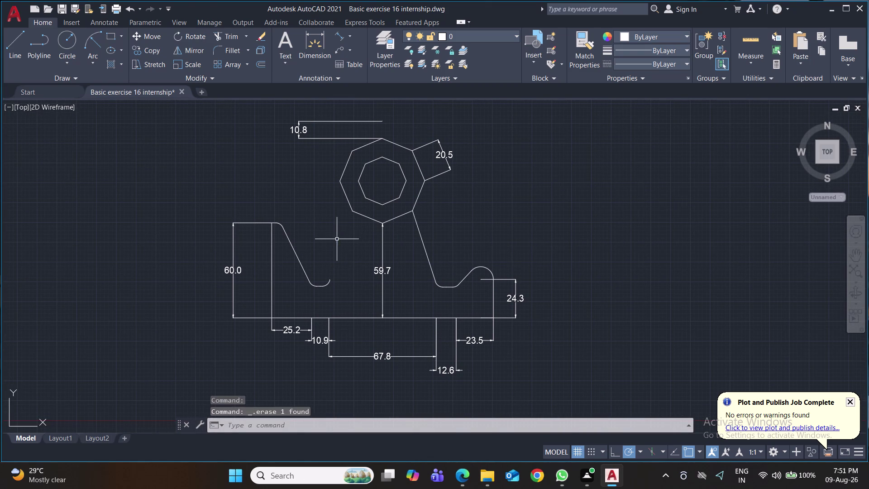
click(9, 43)
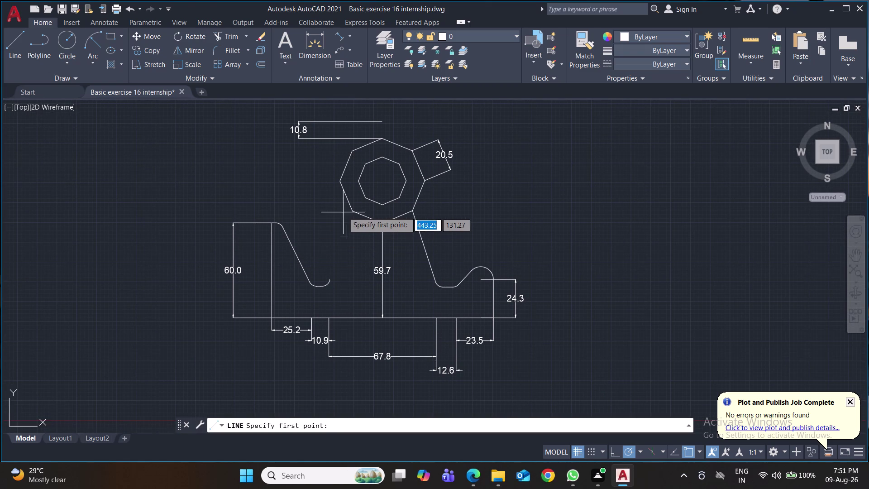
click(351, 211)
click(328, 276)
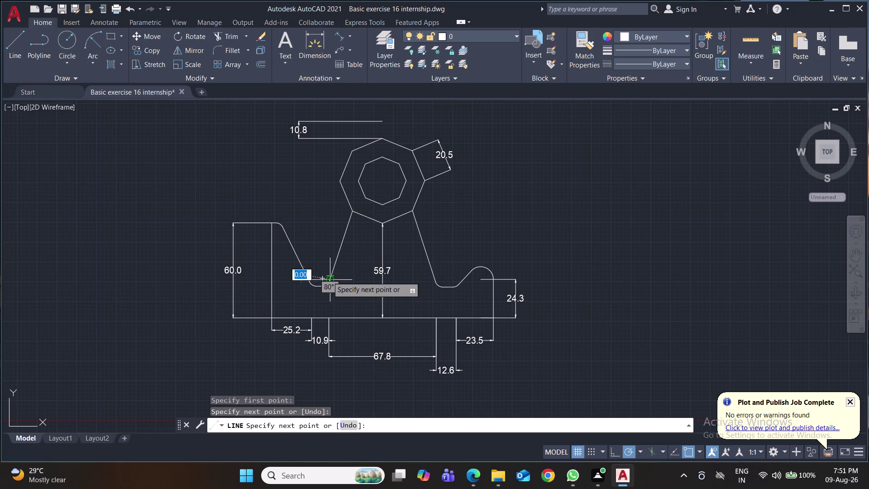
key(Return)
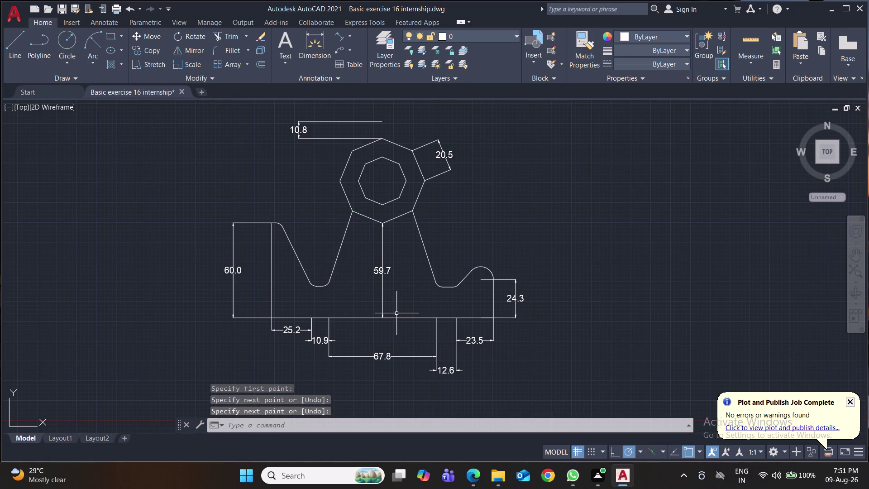
key(ctrl+s)
Delete the left notch's rounded bottom, its corner arcs and the leftover flat piece.
middle_drag(475, 295, 405, 289)
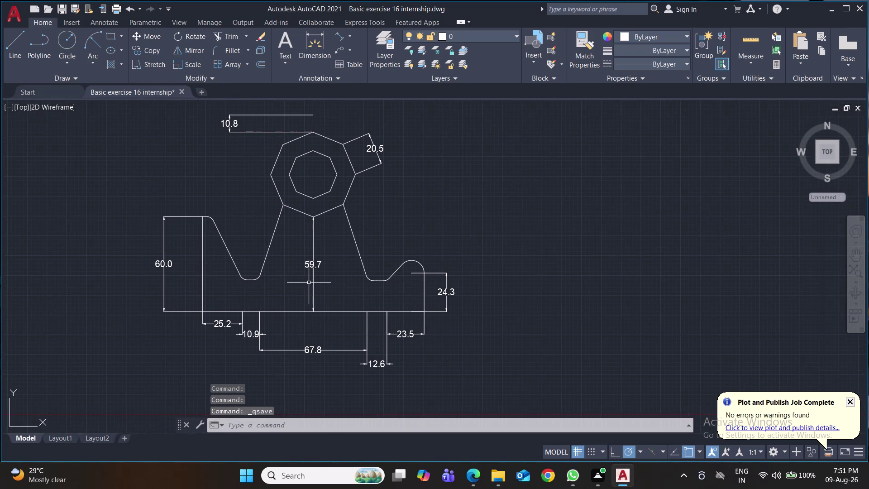
scroll(up, 3)
scroll(up, 3)
scroll(down, 3)
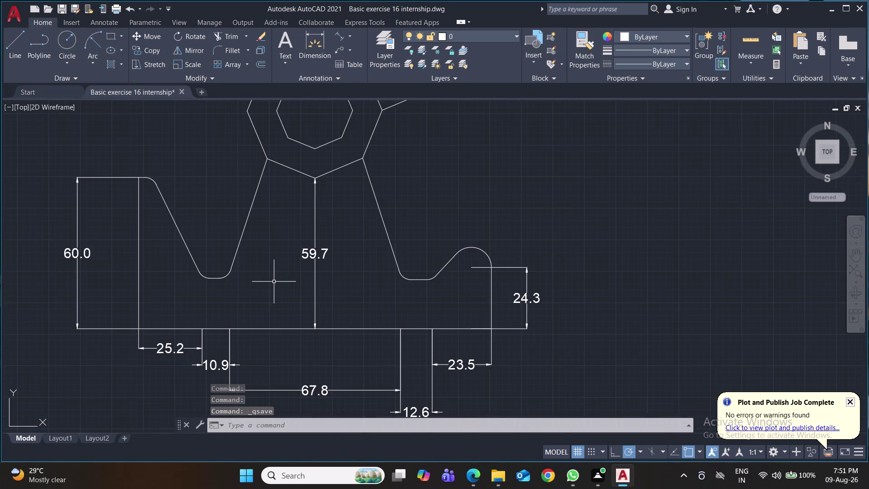
middle_drag(274, 282, 340, 279)
middle_drag(340, 278, 347, 278)
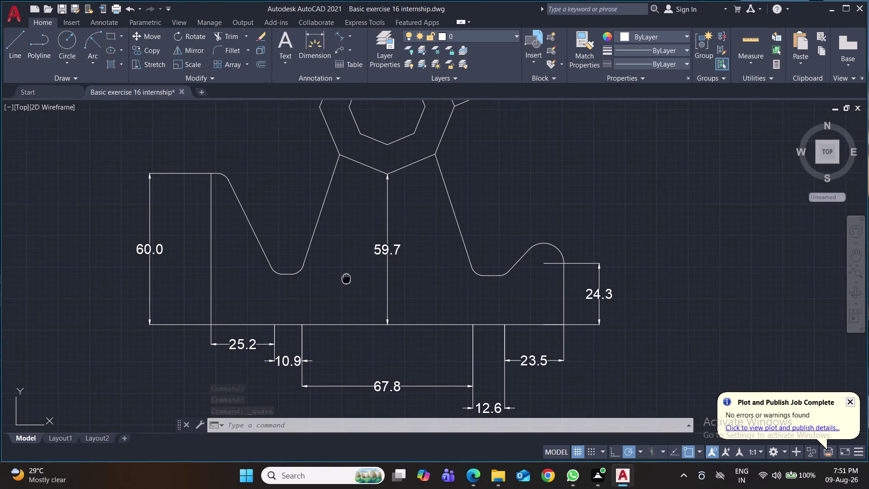
middle_drag(347, 277, 353, 276)
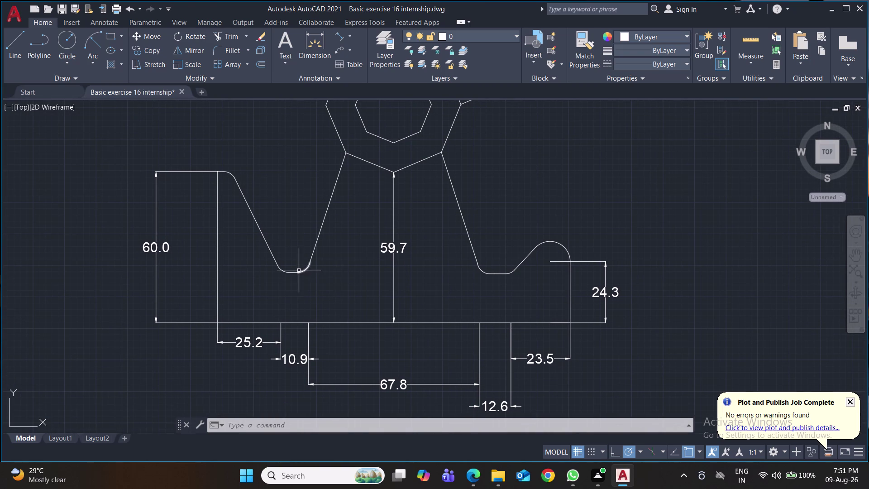
click(293, 273)
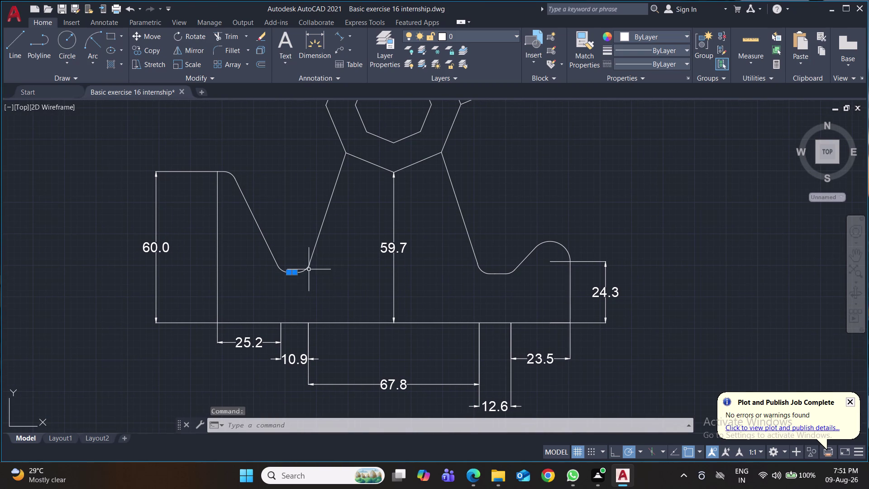
click(306, 270)
click(280, 269)
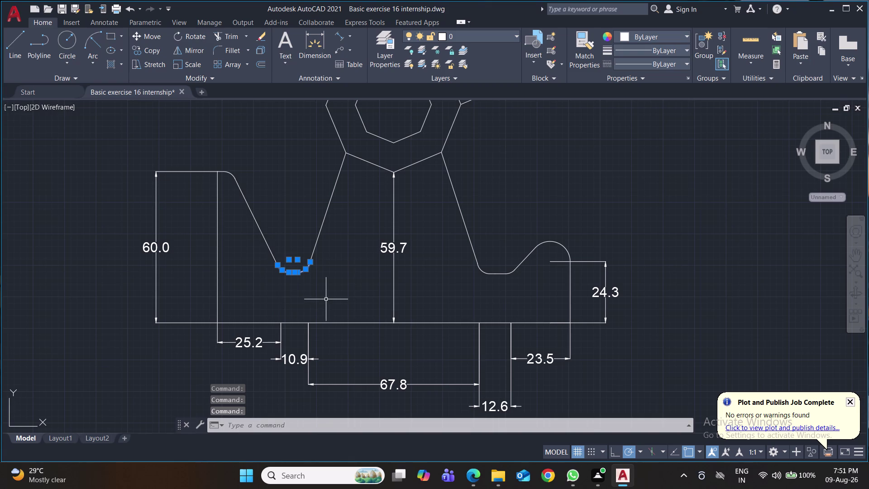
key(Delete)
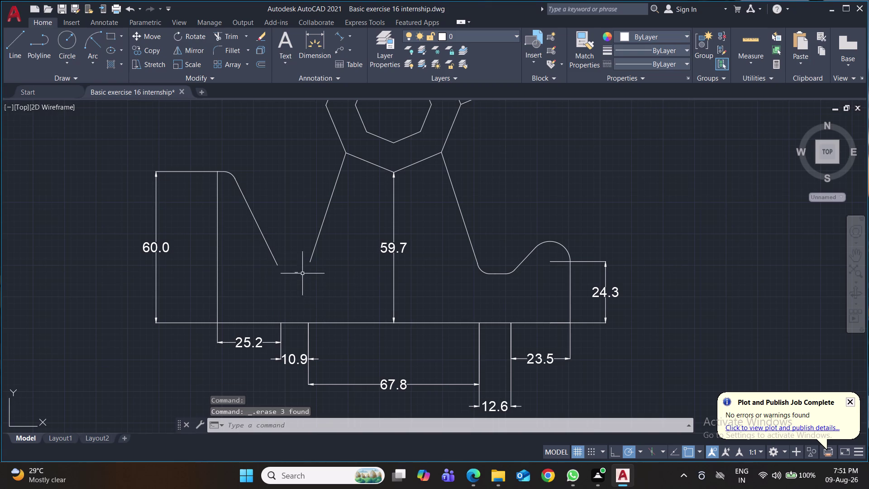
click(298, 272)
key(Delete)
Delete the right notch's flat bottom and its arcs.
click(498, 275)
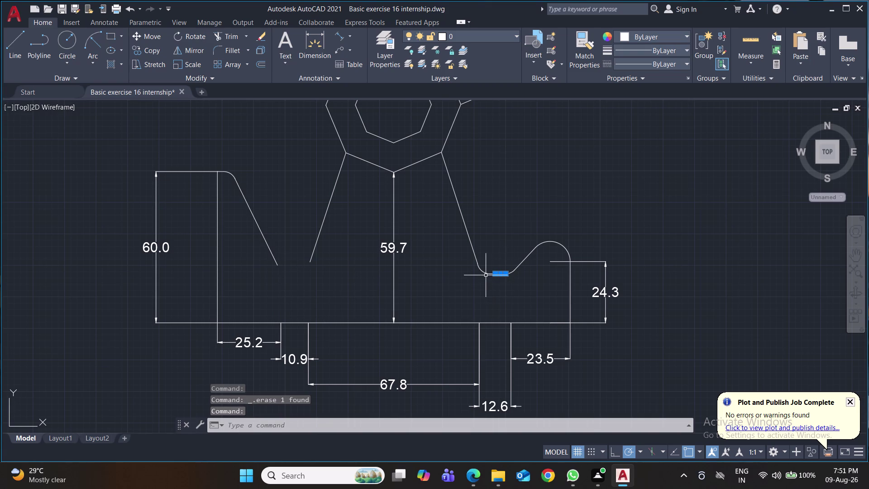
click(491, 274)
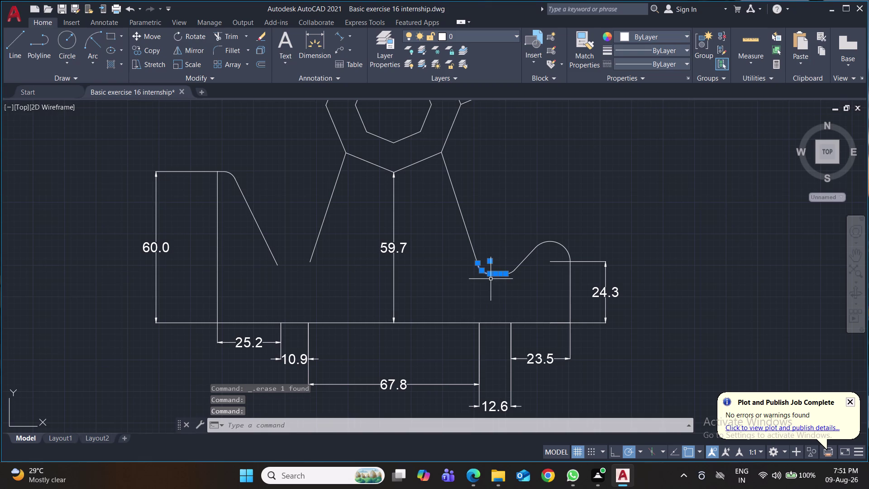
key(Delete)
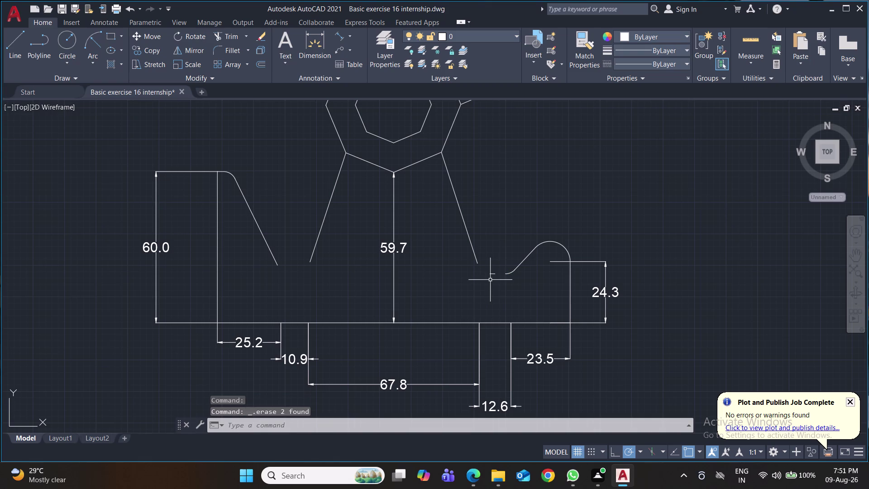
click(492, 275)
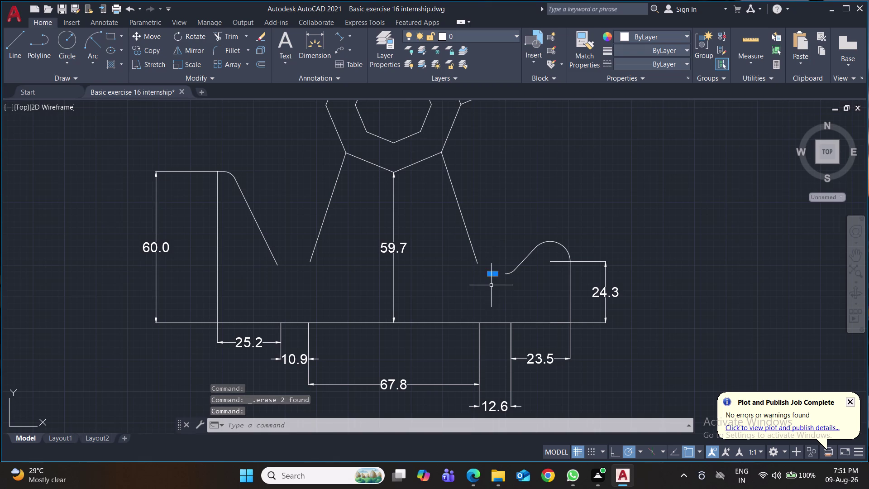
key(Delete)
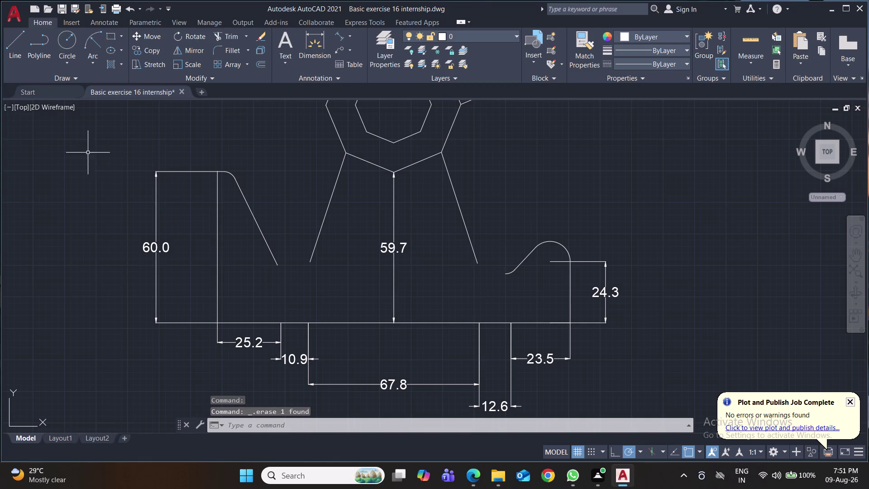
click(349, 36)
click(358, 56)
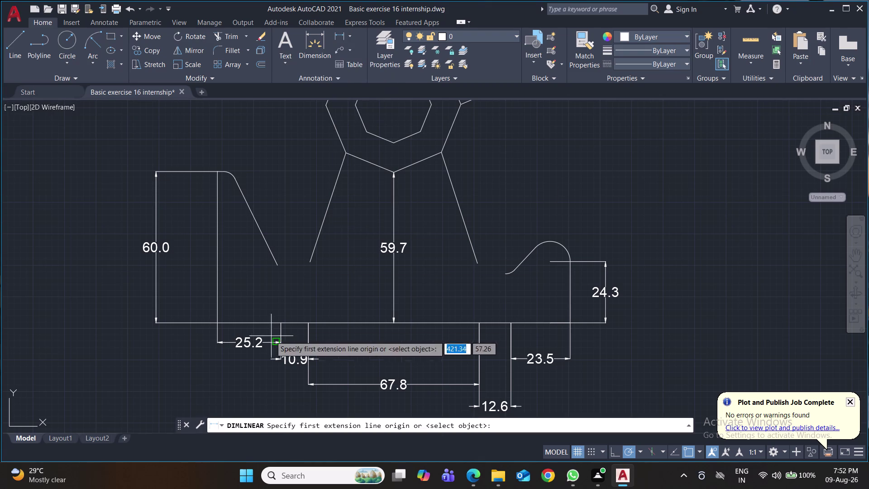
Place a vertical 40.0 linear dimension beside the left slanted edge inside the notch.
click(222, 185)
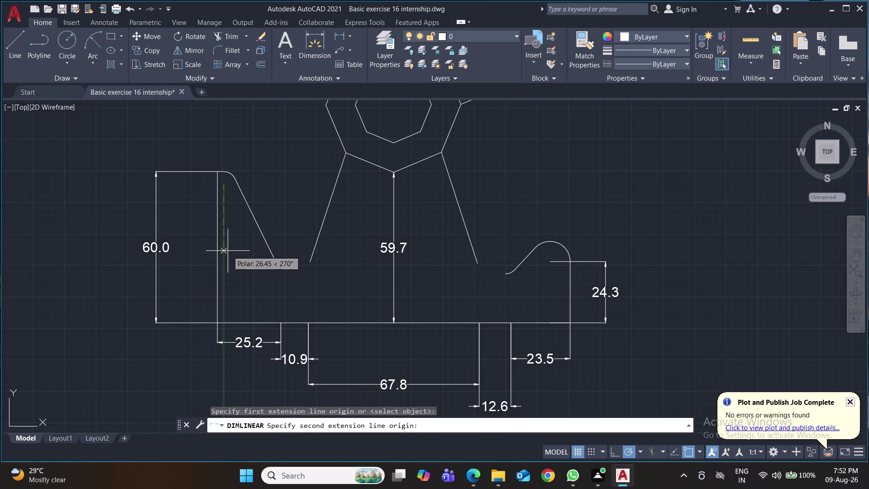
text(40)
key(Return)
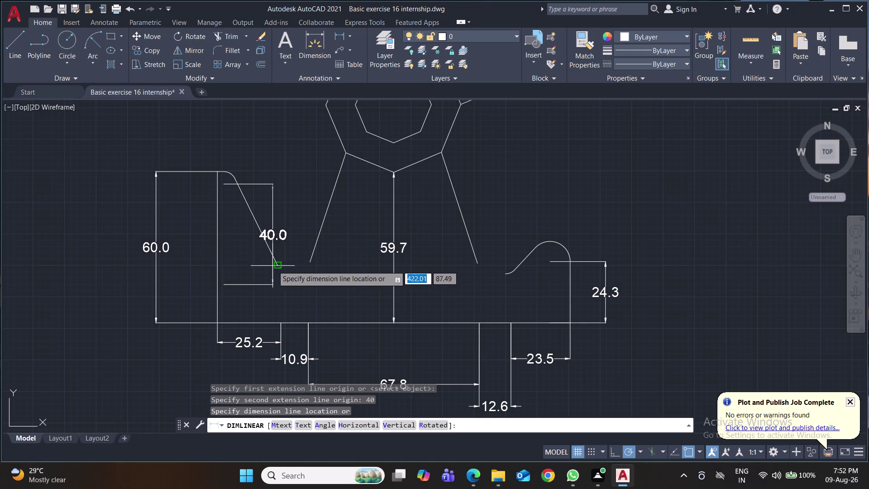
click(326, 268)
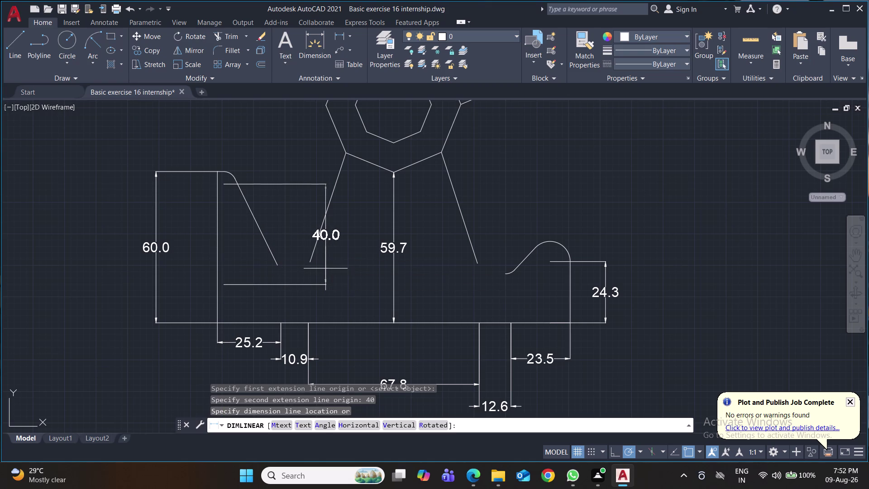
click(18, 52)
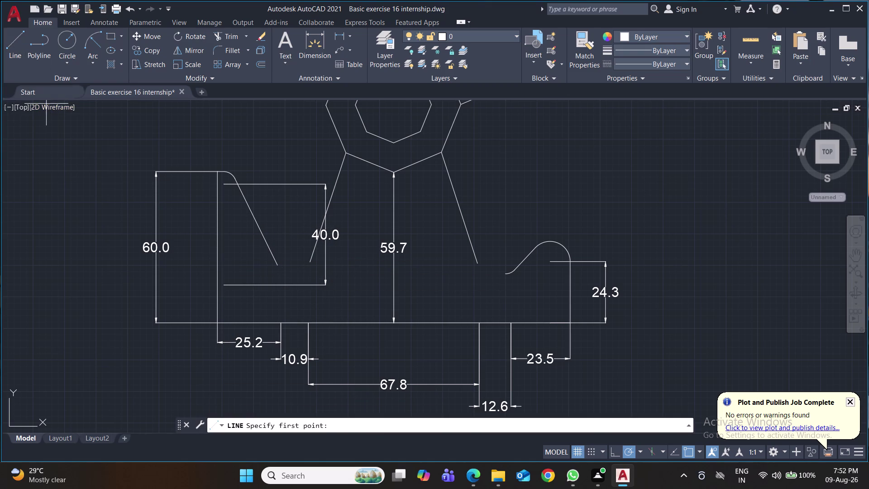
Draw a vertical drop line, then a 5.45-long notch bottom continuing into a new left side.
click(293, 320)
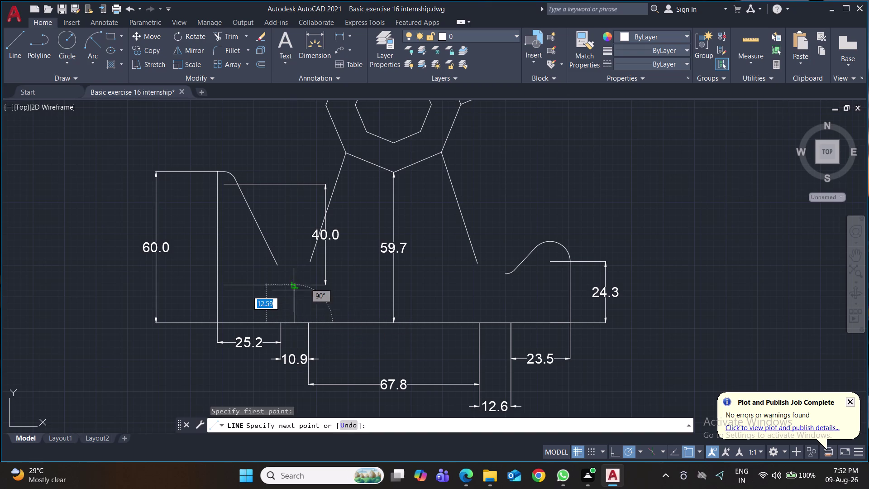
click(294, 285)
key(Return)
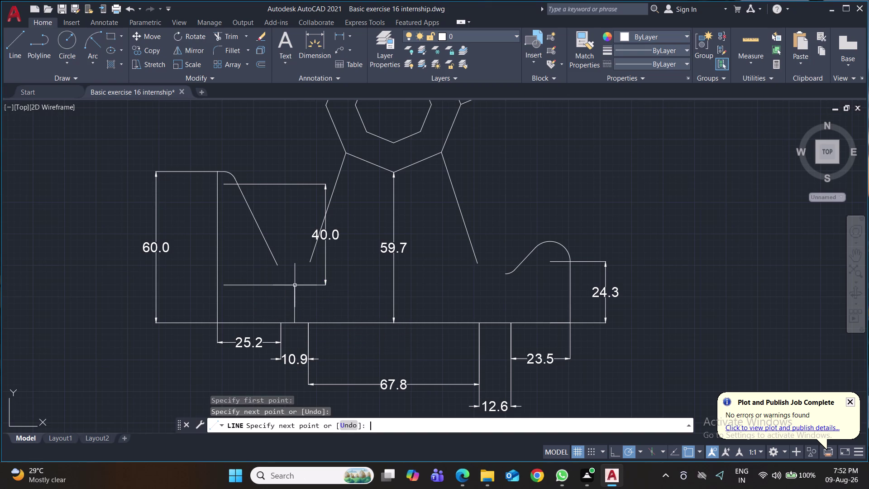
key(space)
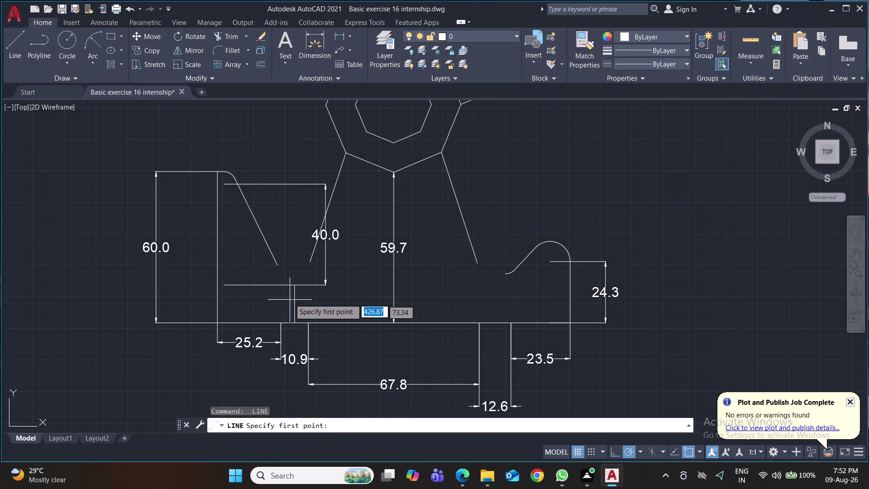
click(296, 285)
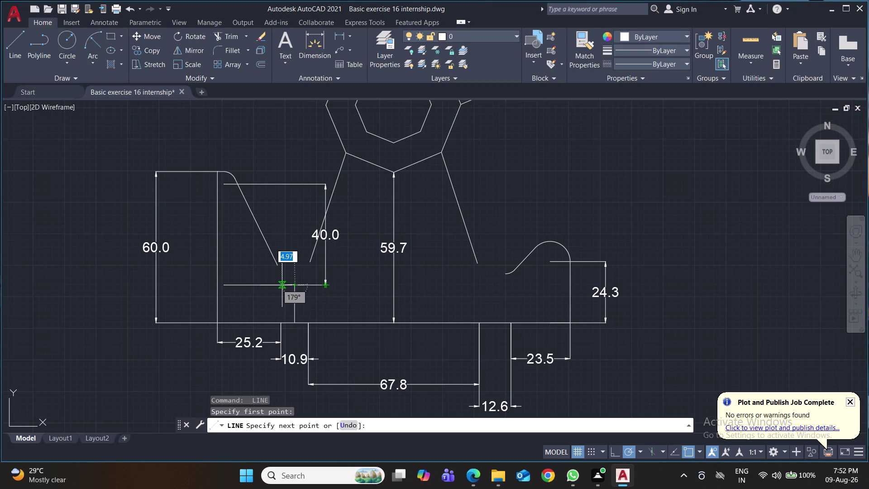
key(5)
text(.4)
text(5)
key(Return)
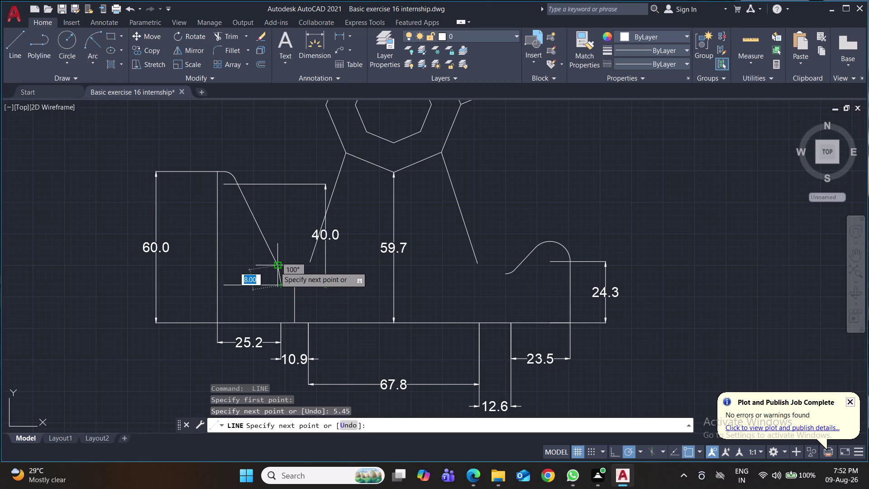
click(233, 179)
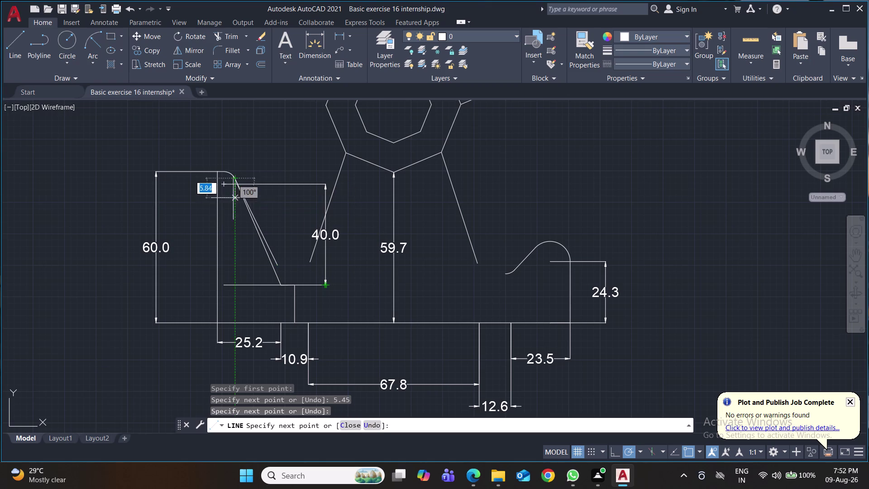
key(Return)
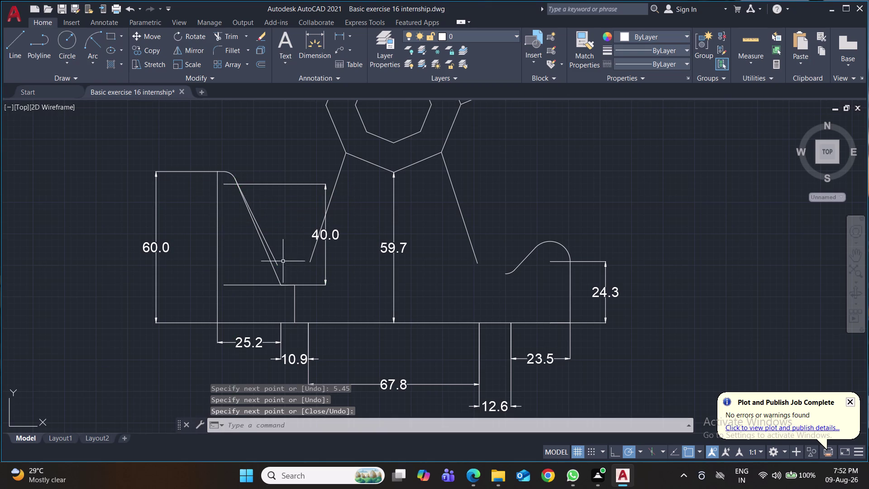
Erase the old left side line of the notch.
click(277, 263)
key(Delete)
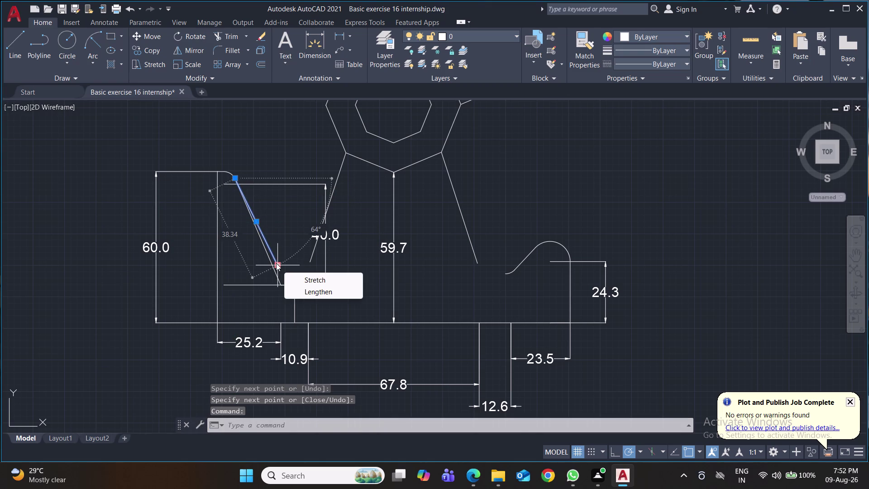
key(Delete)
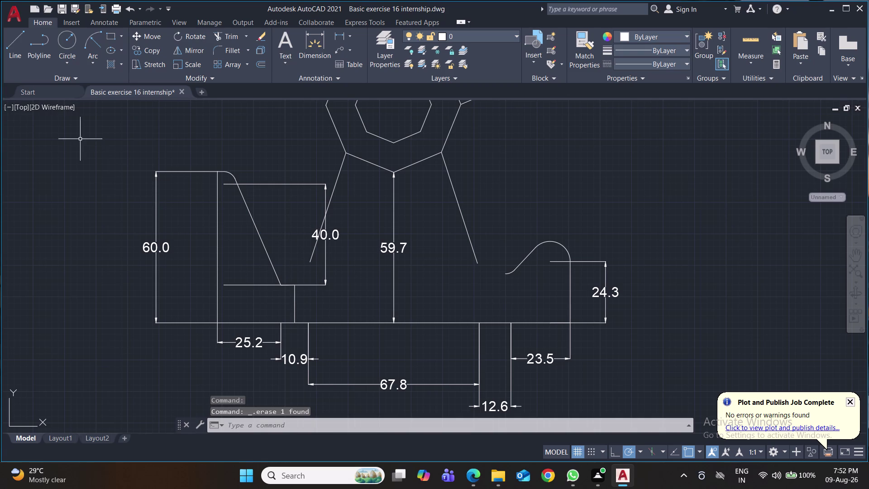
click(14, 46)
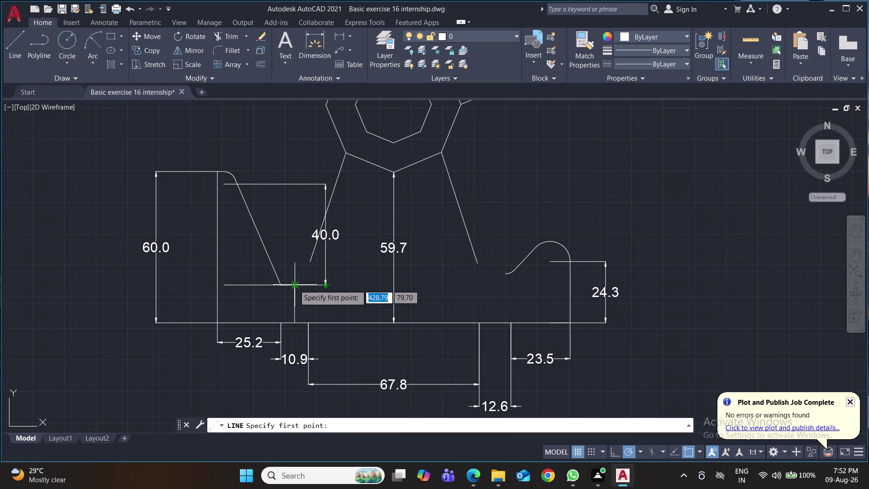
Draw a 5.45 segment from the notch bottom continuing into a new right side line.
click(294, 288)
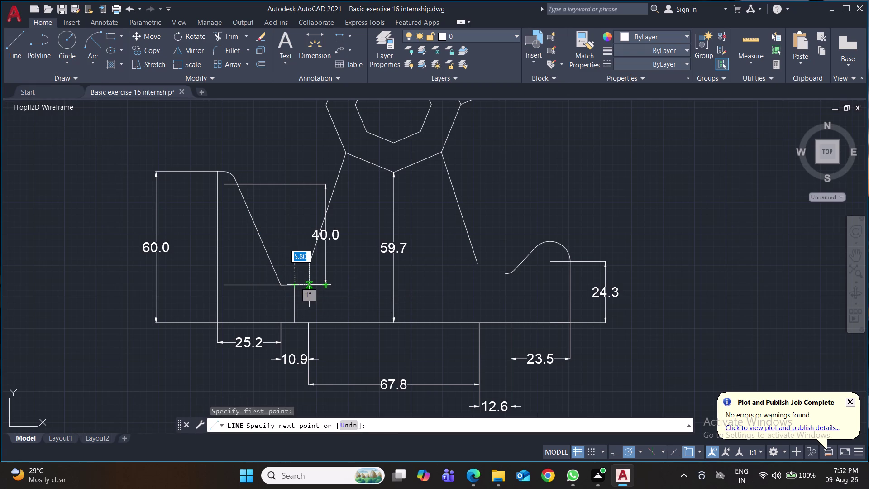
text(5.45)
key(Return)
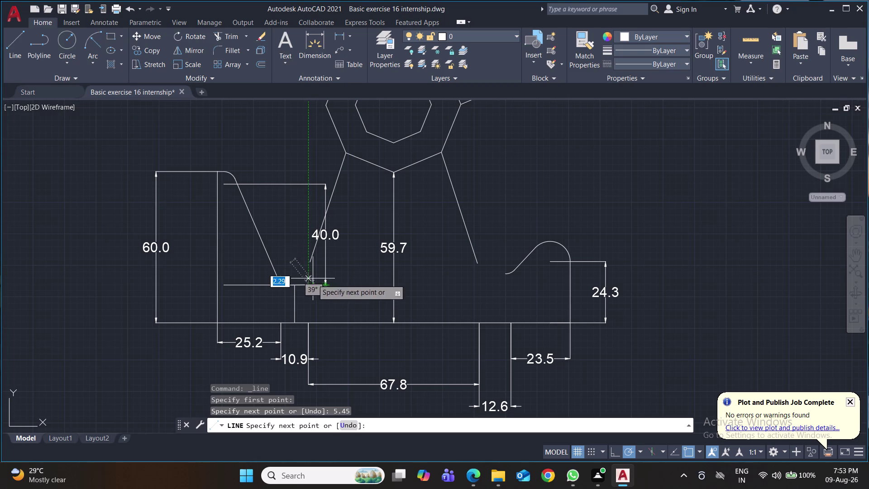
click(346, 155)
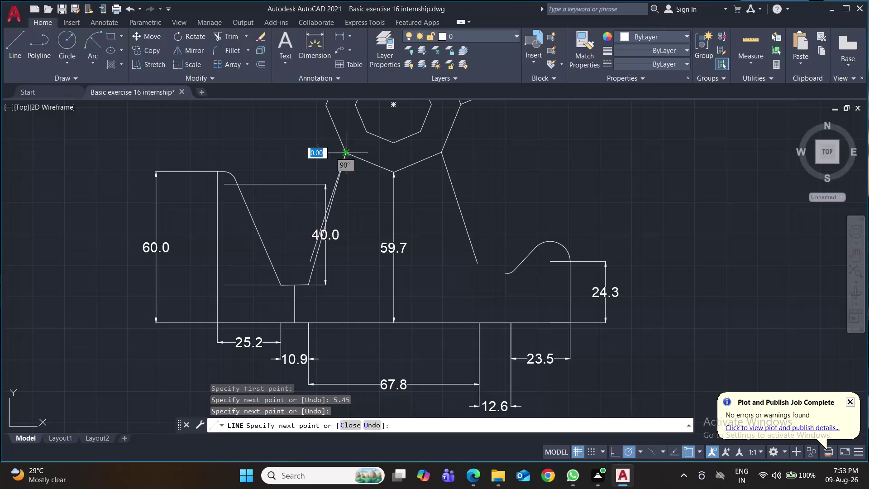
key(Return)
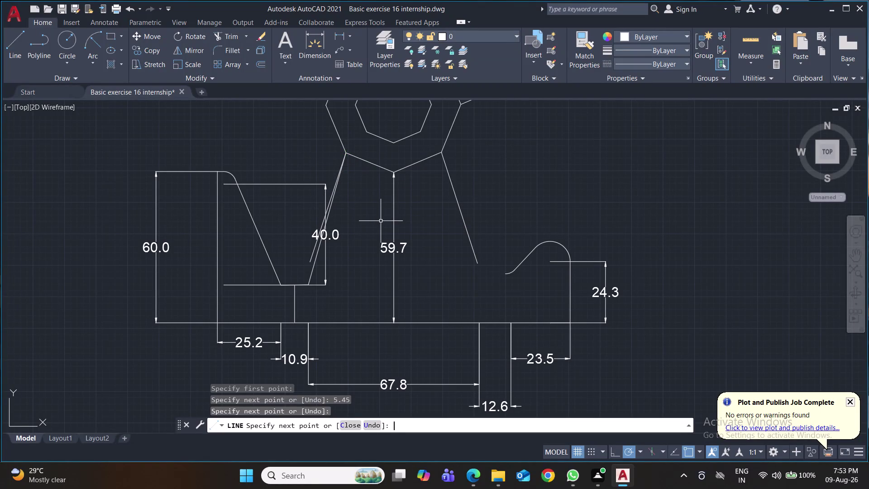
Erase the old right side line, a stray line and the short vertical line under the notch.
click(310, 259)
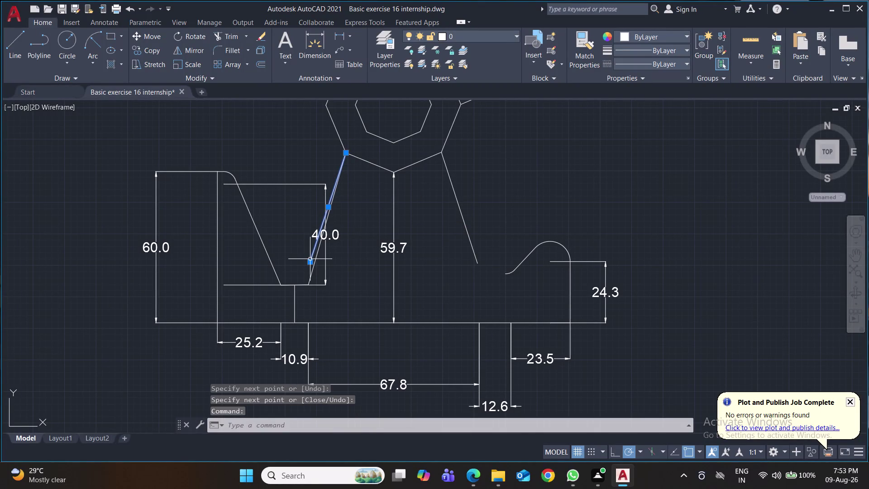
key(Delete)
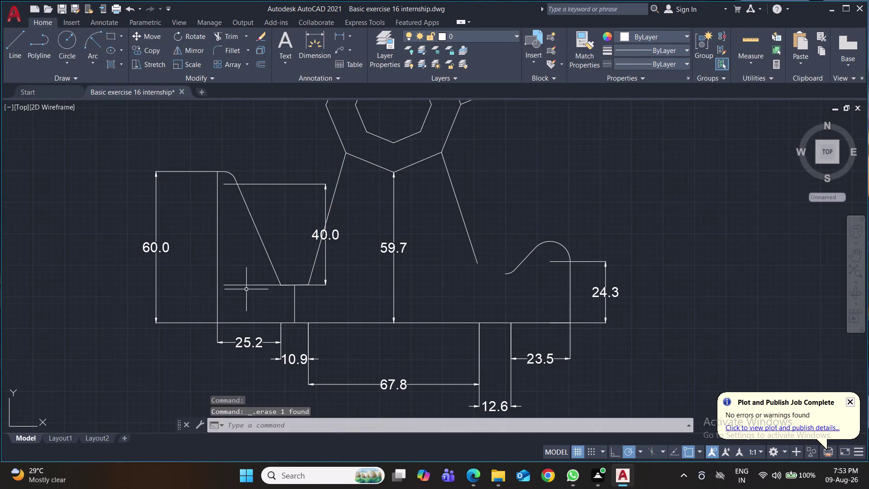
click(246, 283)
key(Delete)
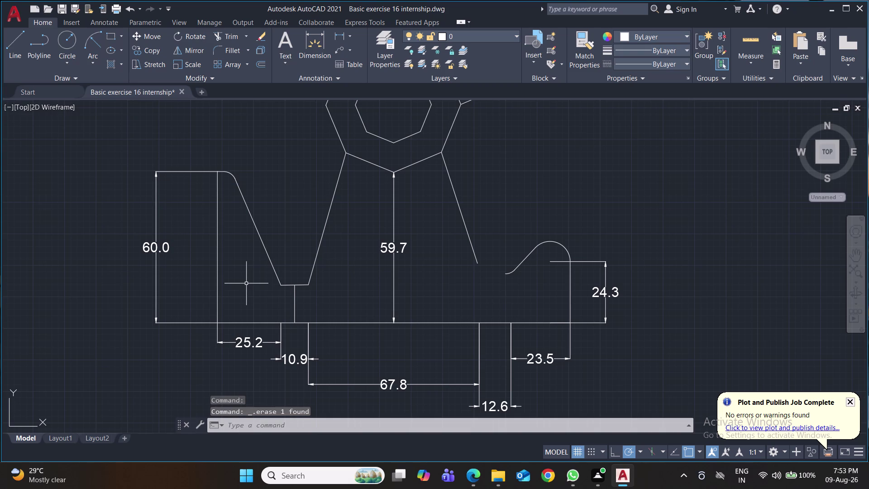
click(295, 303)
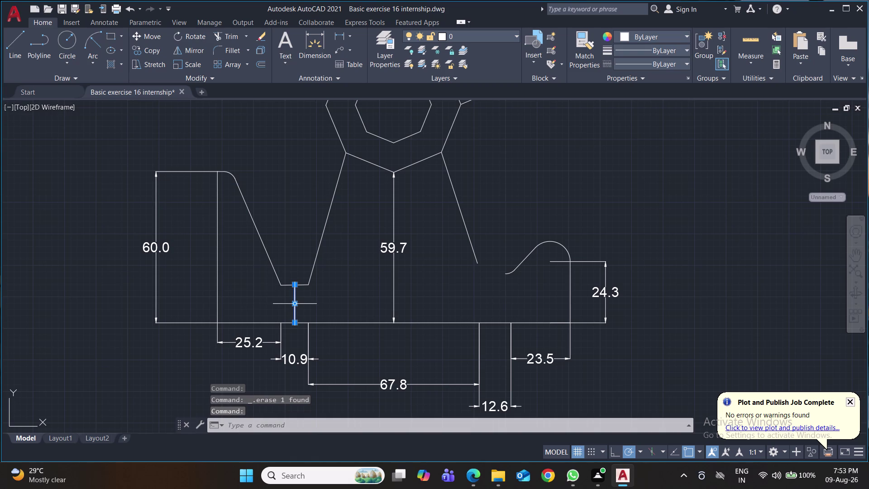
key(Delete)
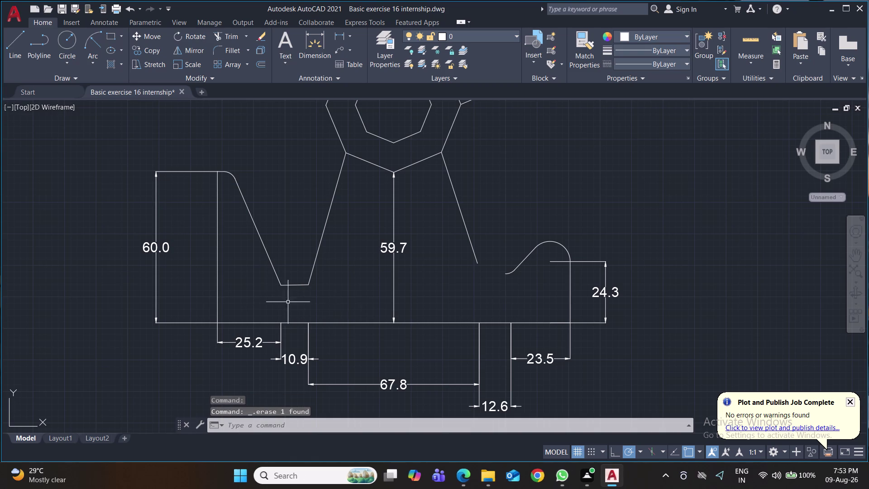
Draw a horizontal line across the notch bottom and a vertical line up from the base.
click(14, 47)
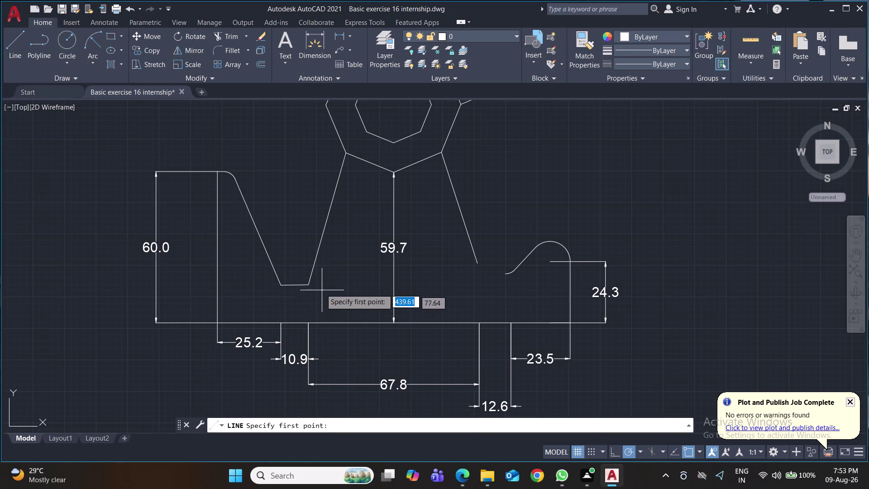
click(311, 286)
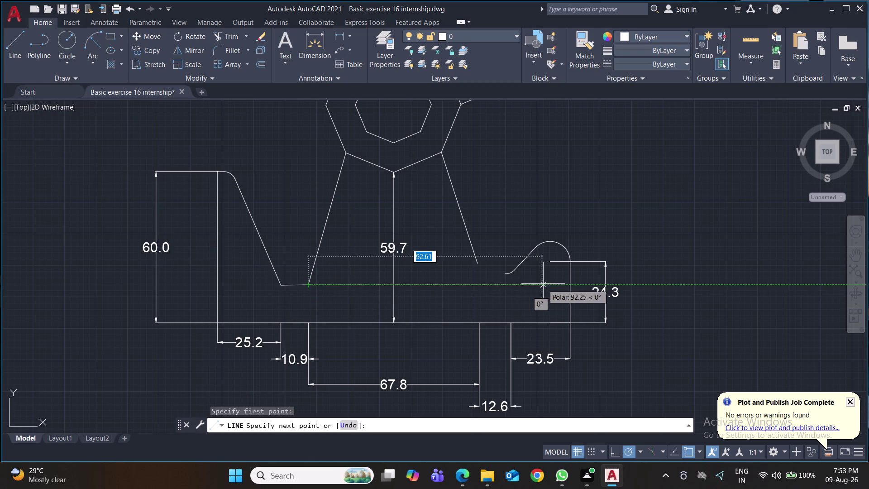
click(572, 283)
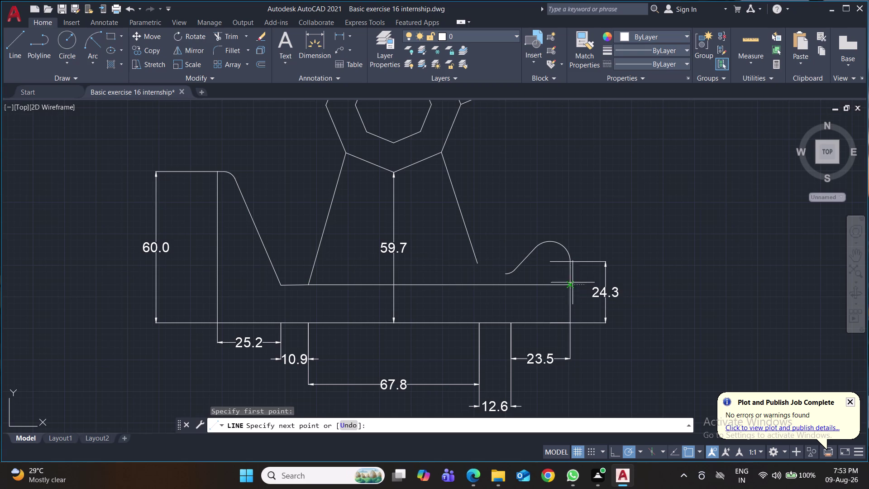
key(Return)
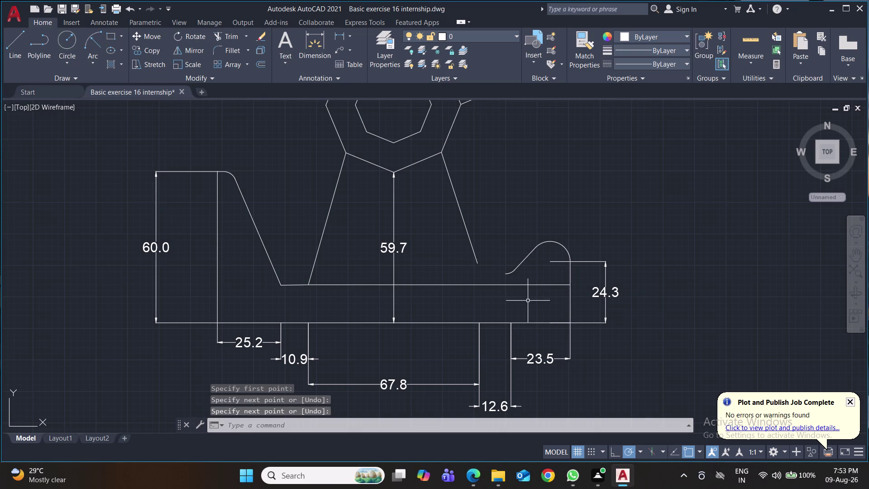
click(18, 44)
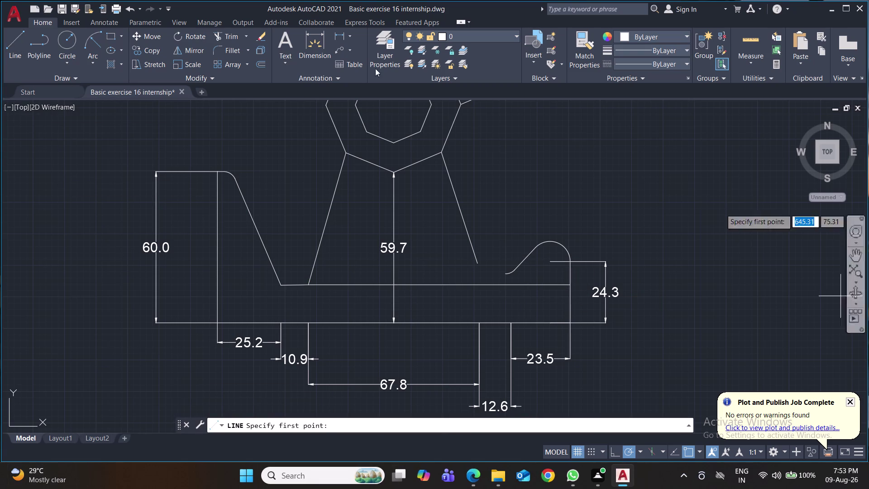
click(495, 323)
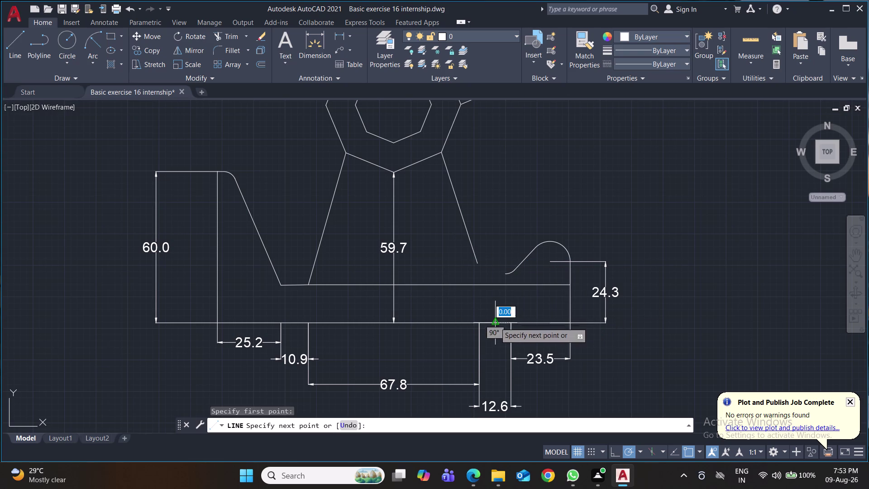
click(495, 286)
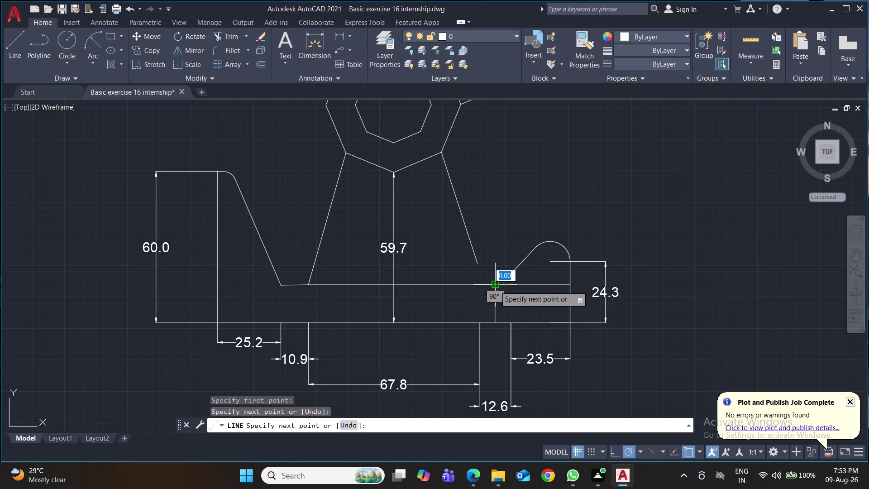
key(Return)
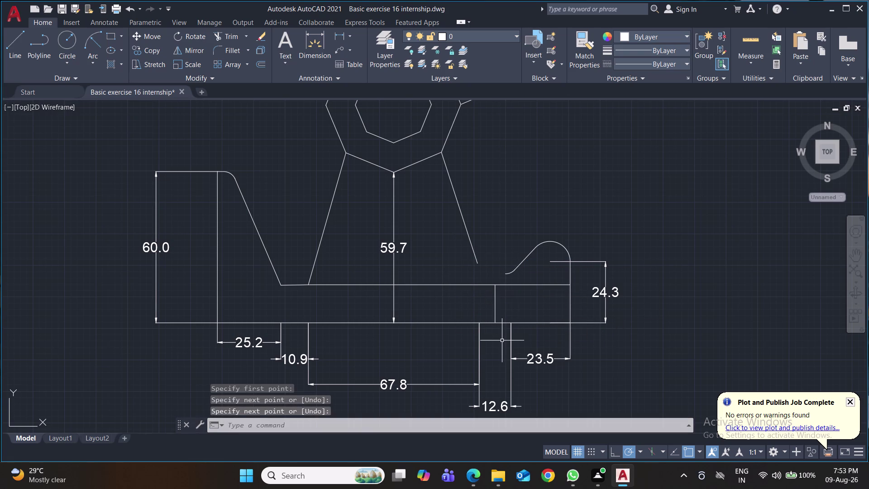
Draw a 6.3 segment from the notch's right corner, then undo the last two lines.
key(l)
key(Return)
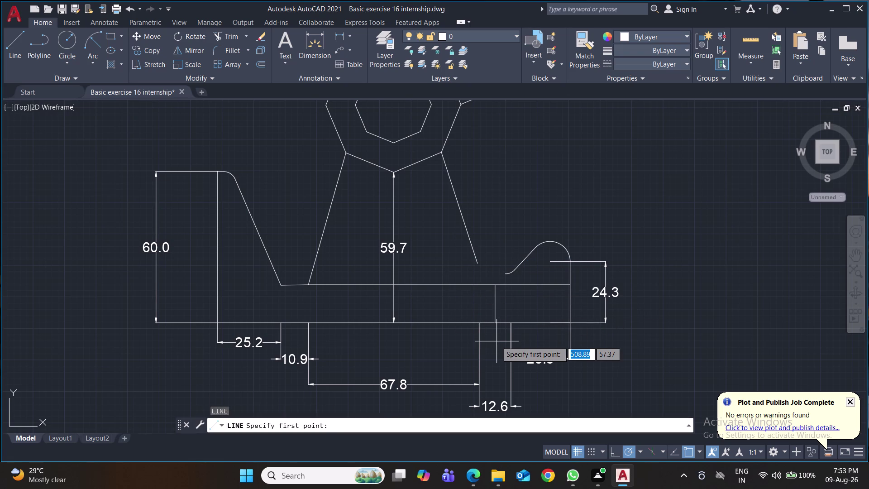
click(495, 285)
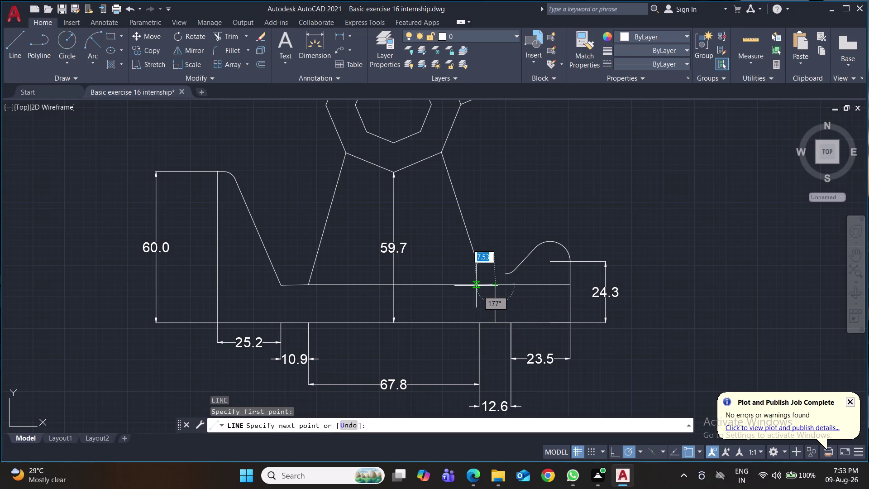
text(6.)
key(3)
key(Return)
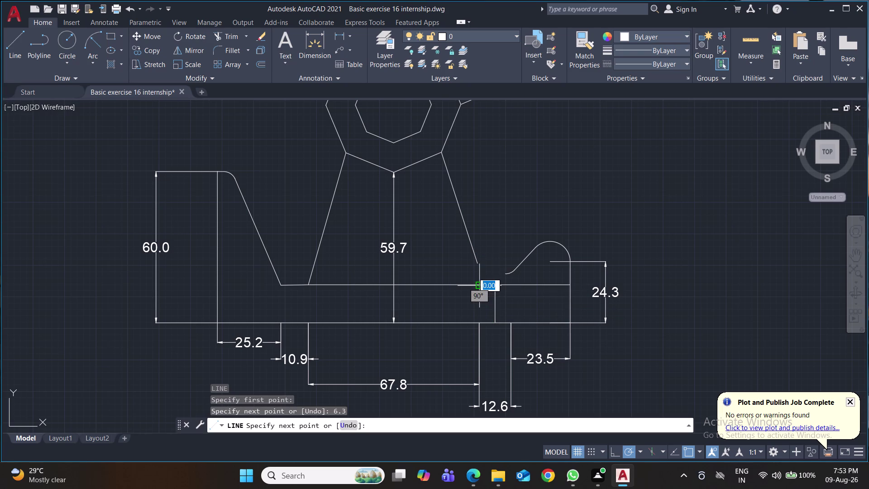
click(442, 153)
key(Return)
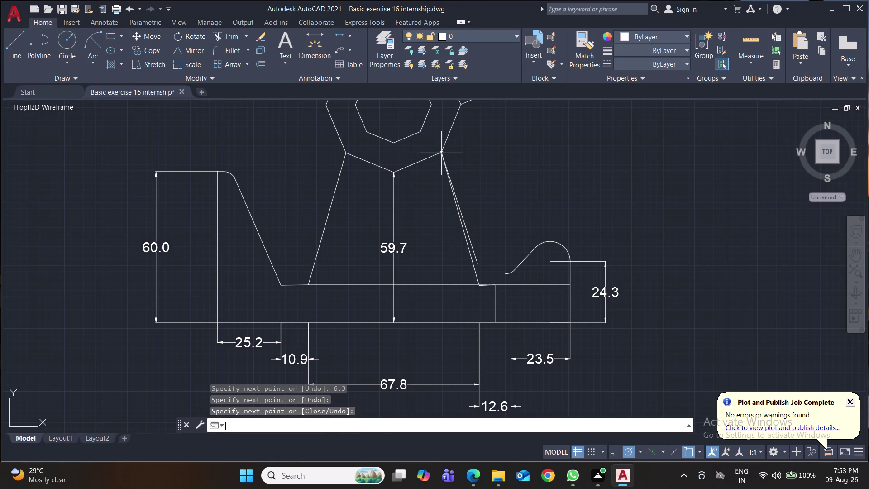
key(ctrl+z)
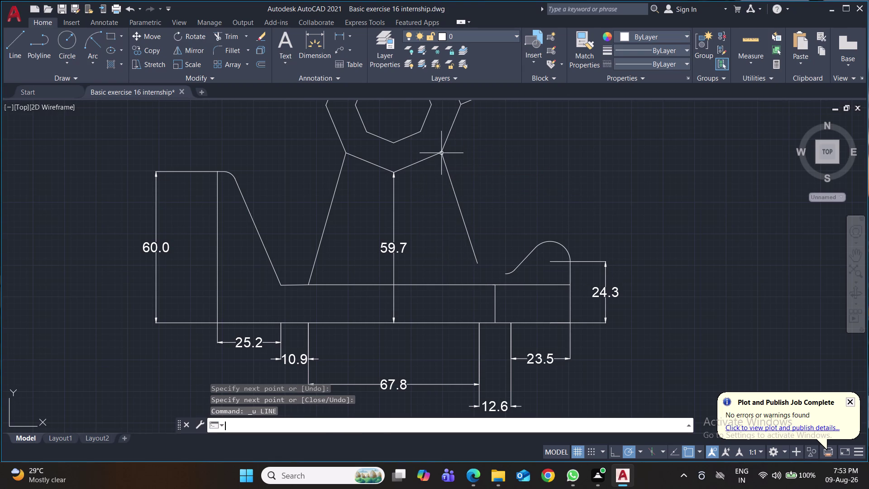
key(ctrl+z)
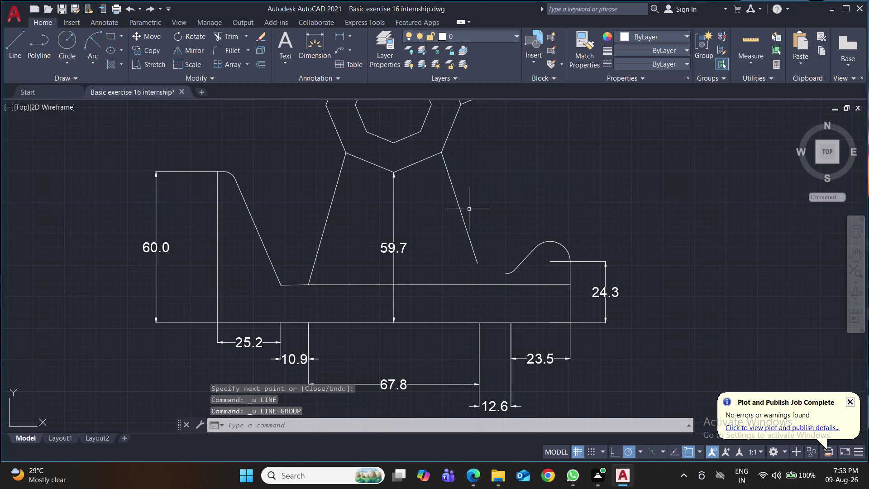
Redraw the vertical line from the bottom edge up to the horizontal line.
key(l)
key(Return)
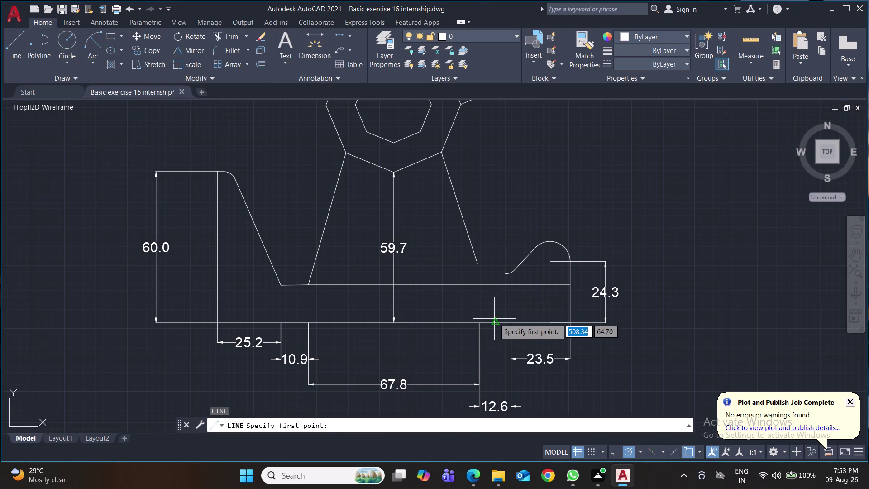
click(494, 322)
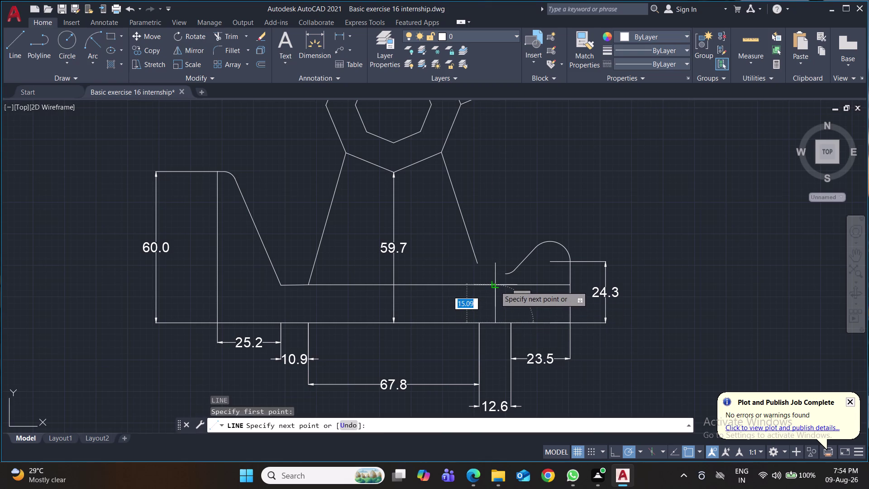
click(495, 286)
key(Return)
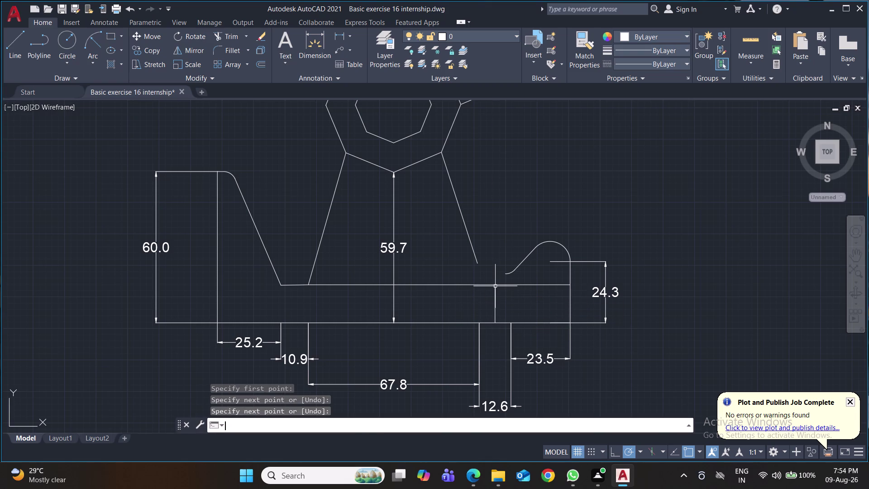
Draw the 6.3-long right slanted edge upward from the vertical–horizontal junction.
key(l)
key(Return)
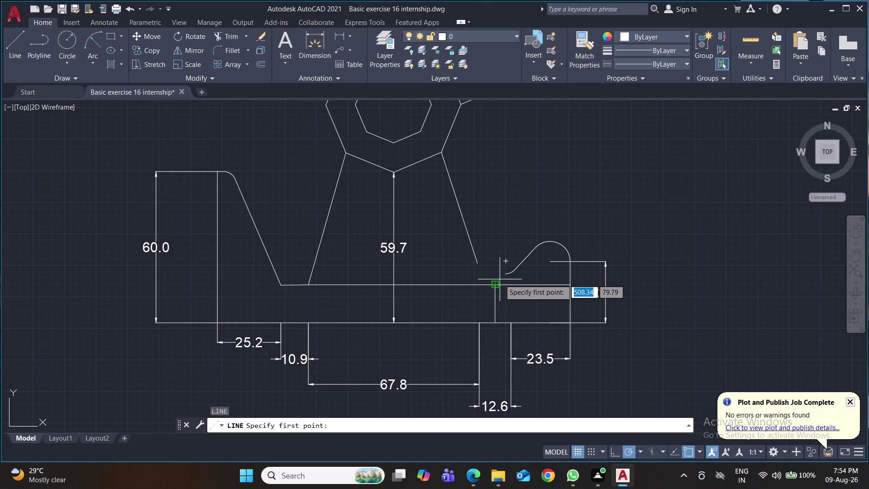
click(497, 286)
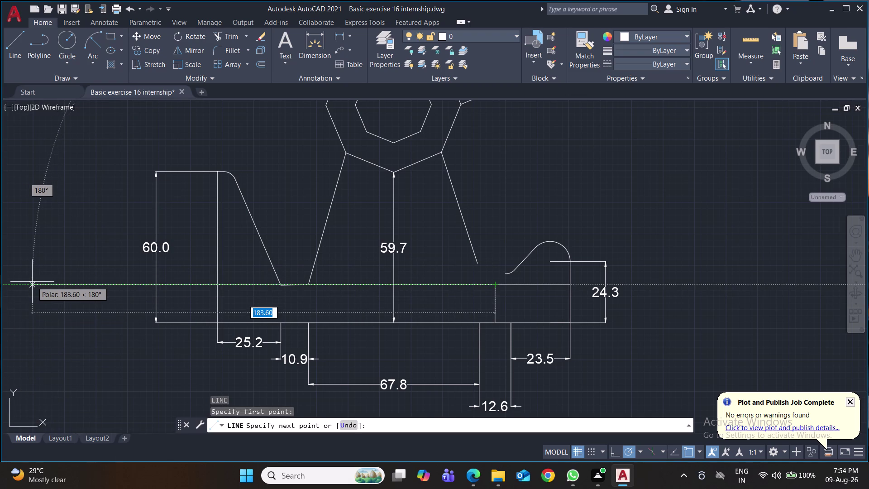
text(6.3)
key(Return)
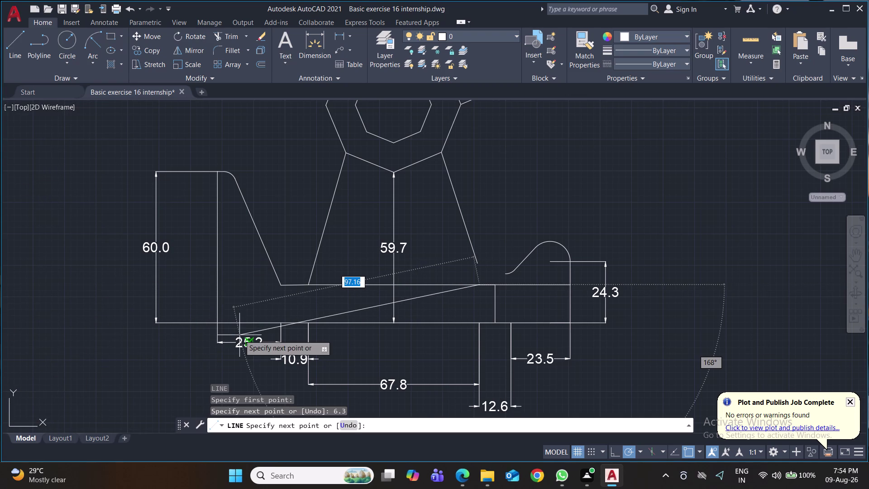
click(443, 153)
key(Return)
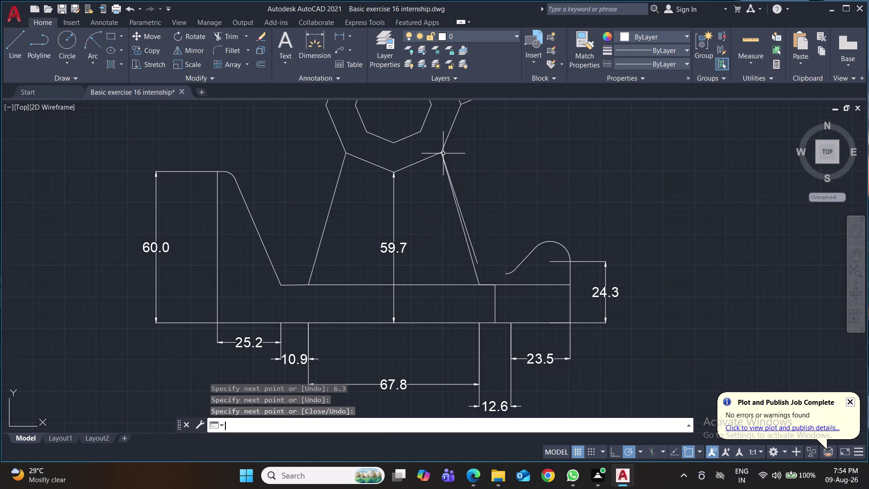
Erase the old short slanted line and save the drawing.
click(477, 263)
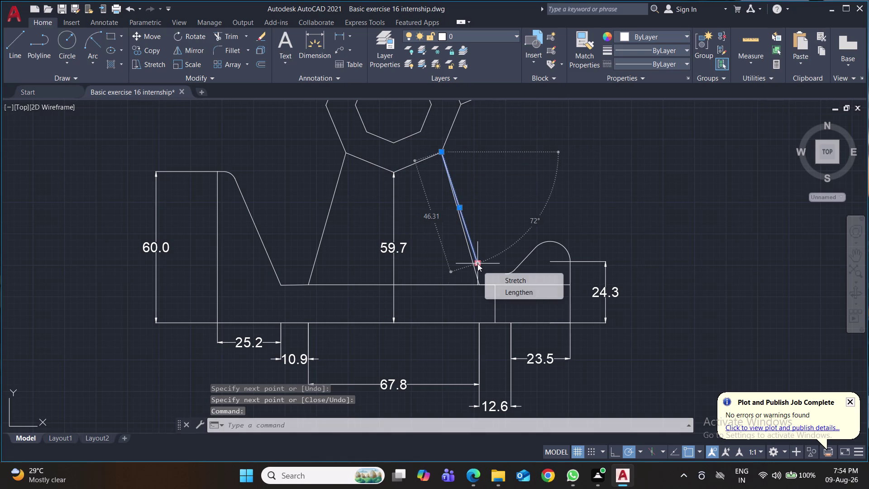
key(Delete)
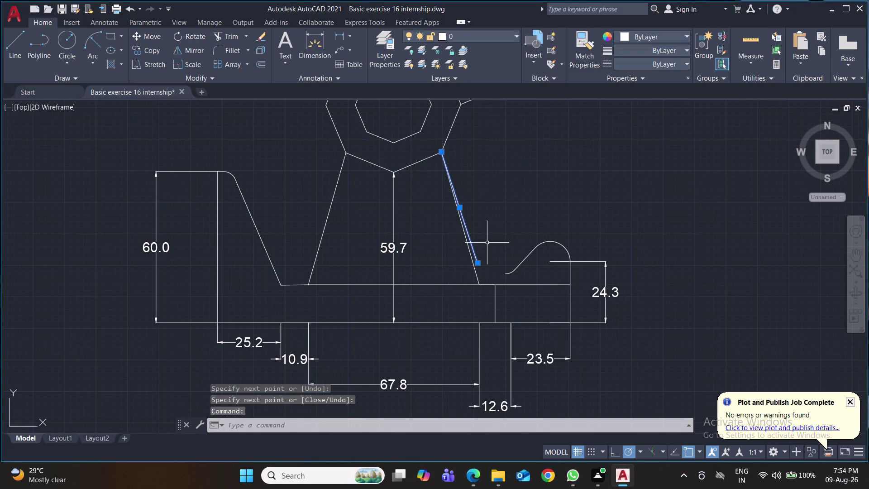
key(Delete)
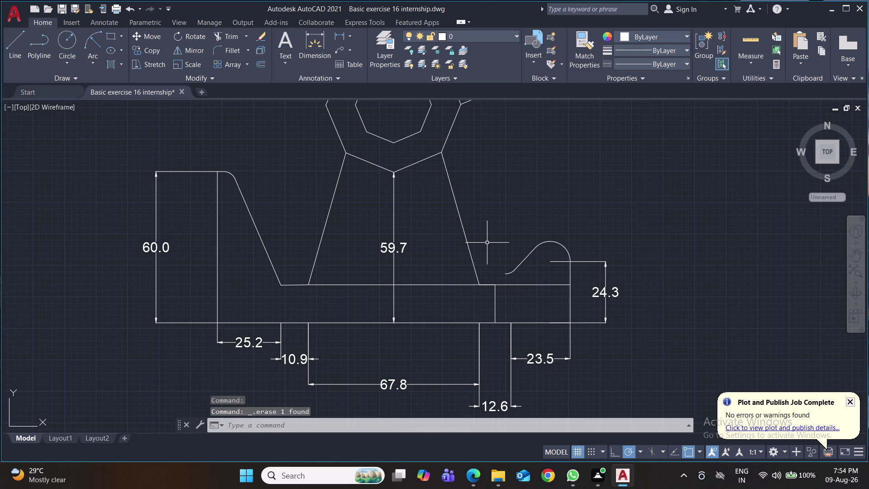
key(ctrl+s)
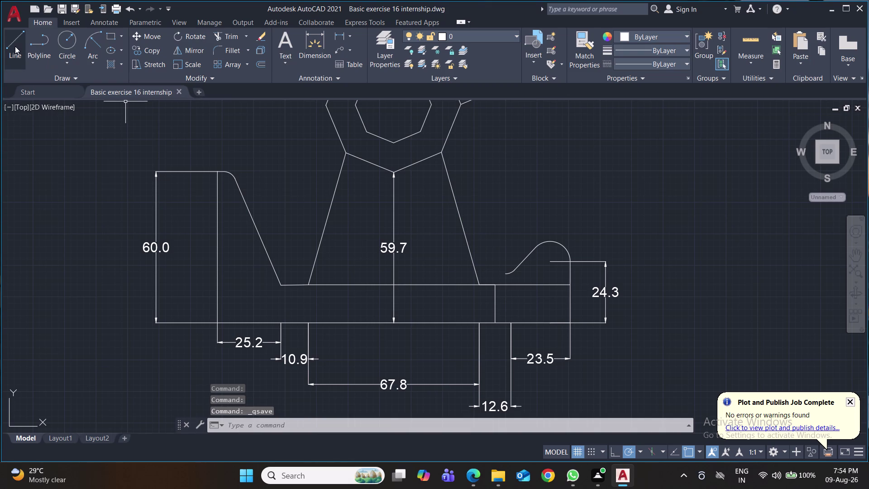
click(14, 46)
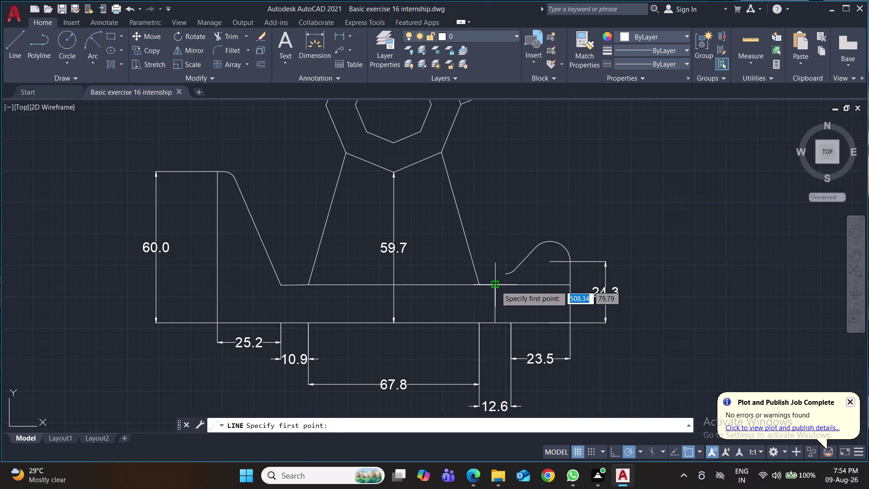
Draw a 6.3 sloped edge from the horizontal line junction toward the right rounded tab.
click(496, 286)
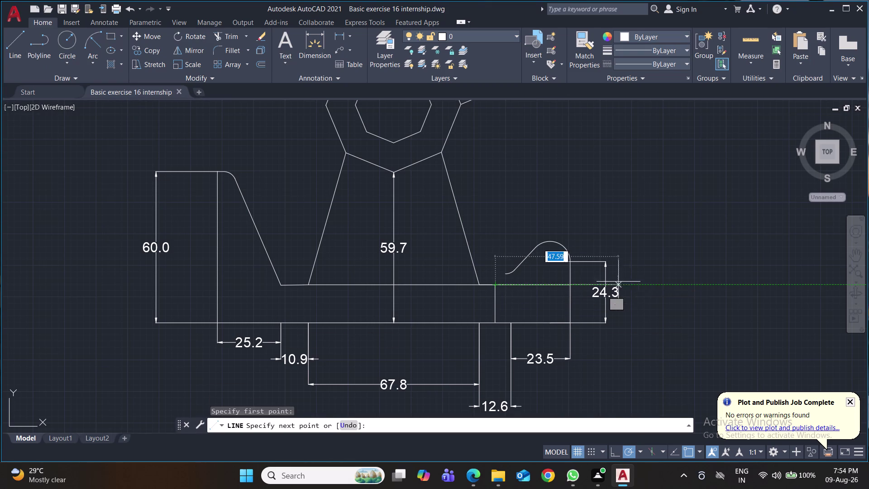
text(6.)
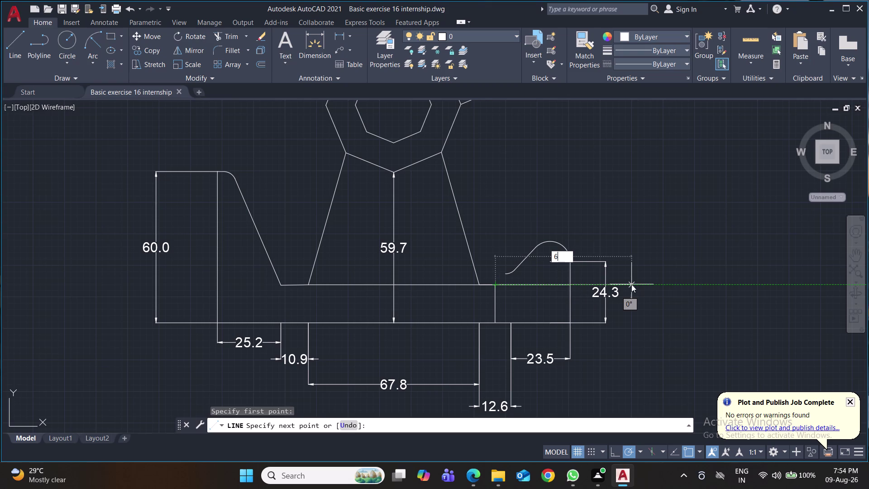
text(3)
key(Return)
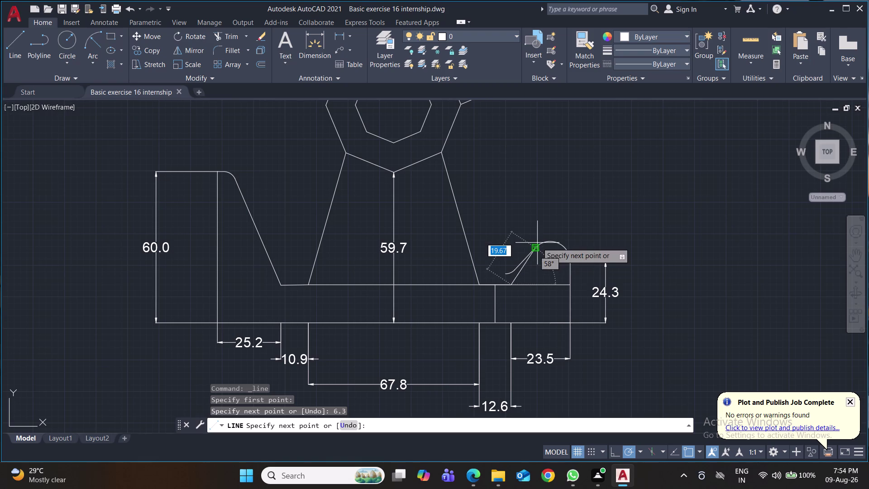
click(535, 248)
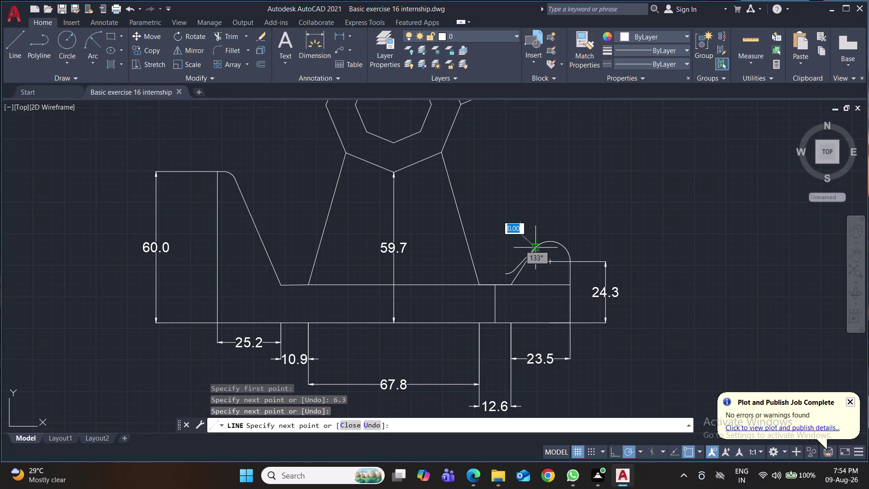
key(Return)
Erase two leftover short lines, the base line between the notches and another short line.
click(515, 265)
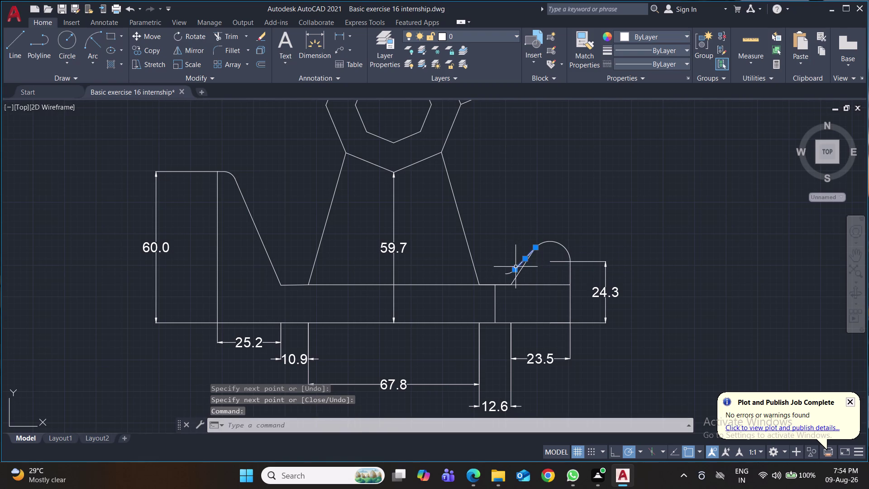
click(509, 274)
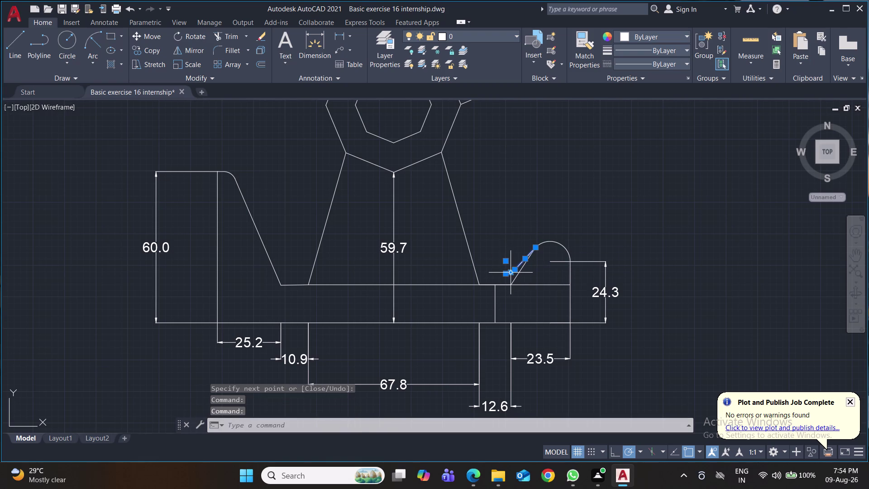
key(Delete)
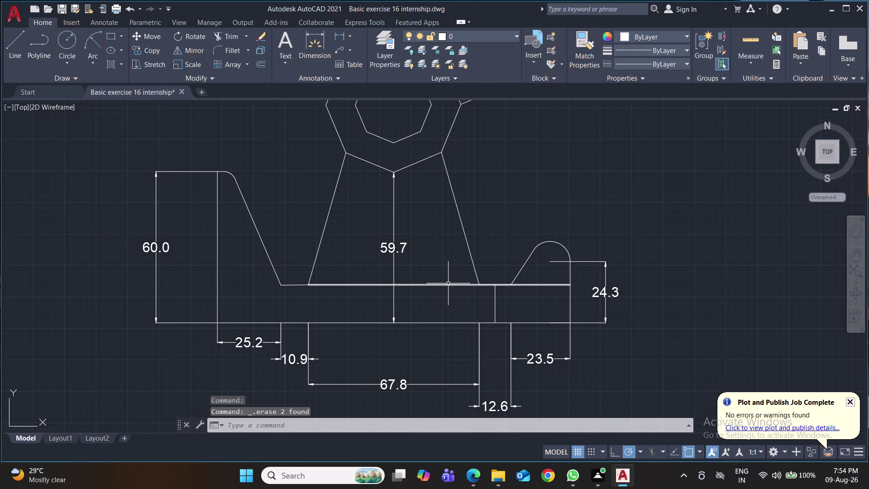
click(448, 284)
key(Delete)
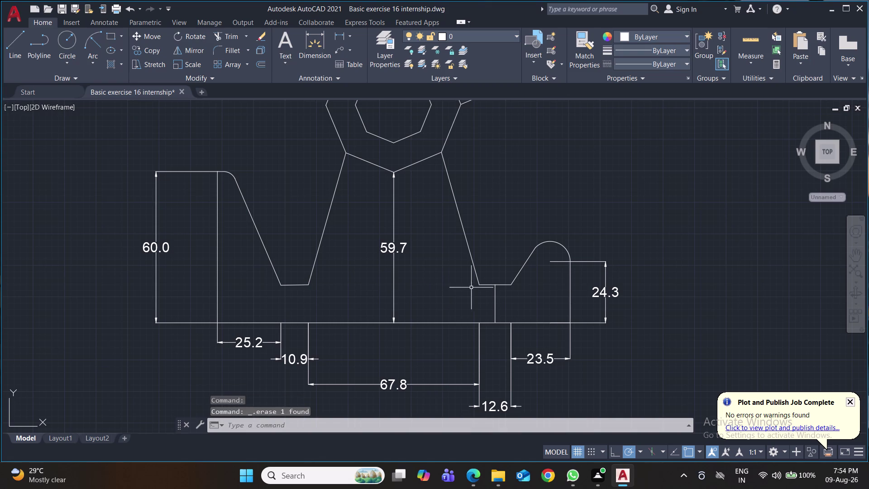
click(495, 299)
key(Delete)
Trim the hexagon's two lower edges between the arms with TR.
scroll(down, 3)
middle_drag(431, 258, 426, 277)
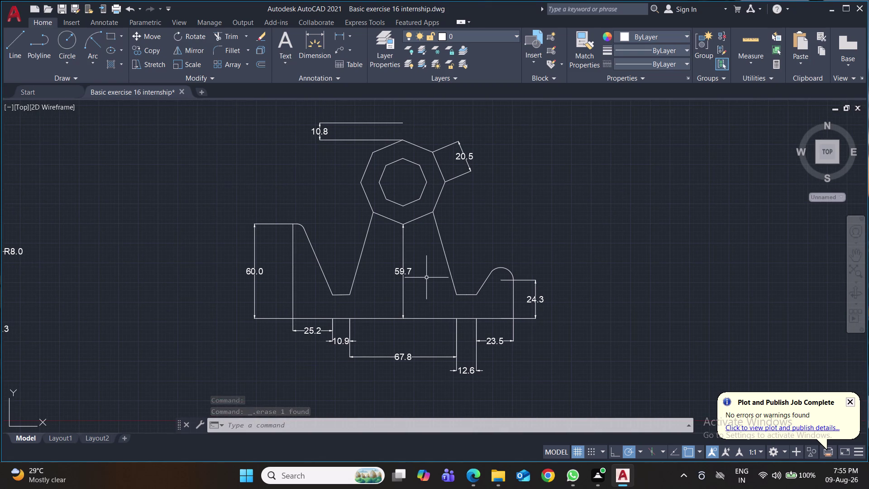
text(tr)
key(Return)
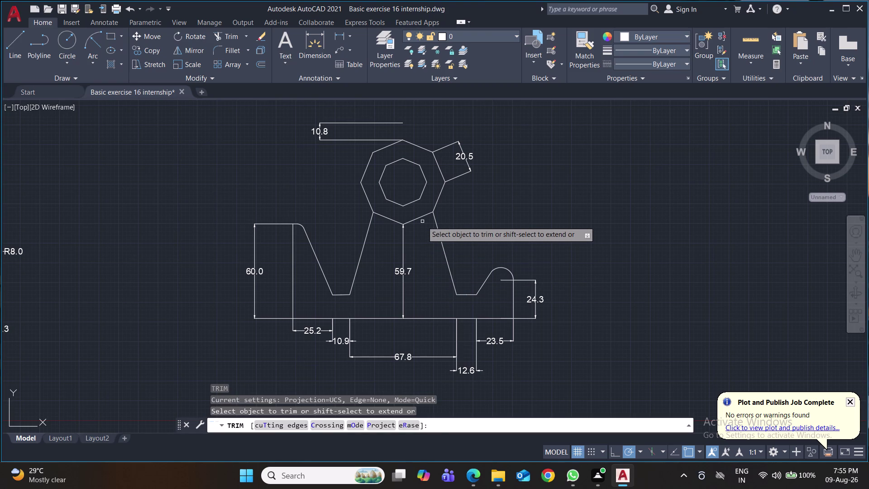
click(420, 216)
click(388, 218)
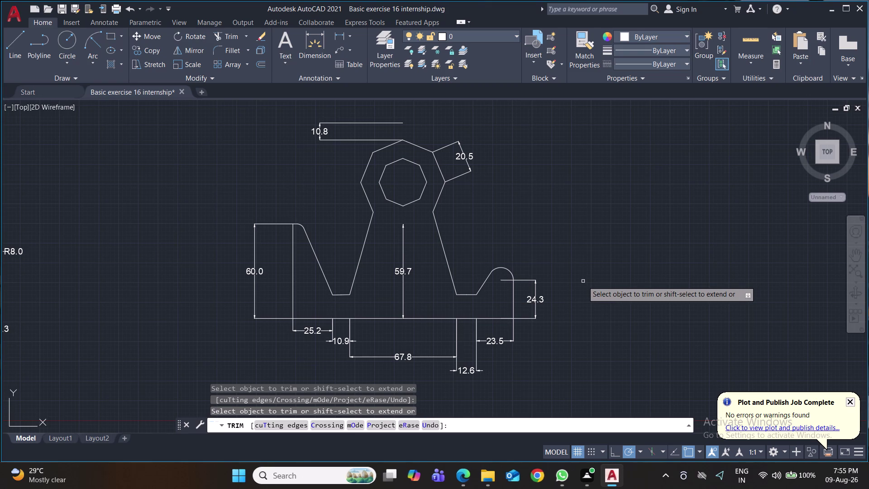
key(ctrl+s)
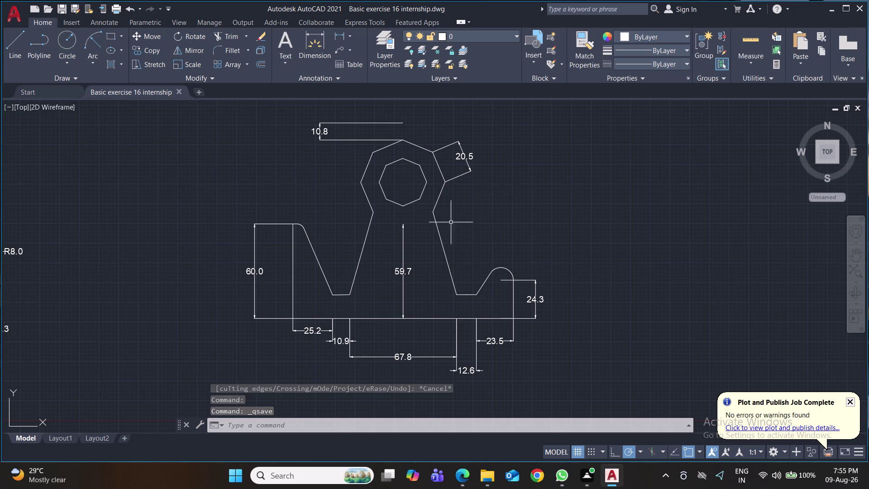
Select the central vertical line, save the drawing, and pick the stray 10.8 dimension.
click(403, 231)
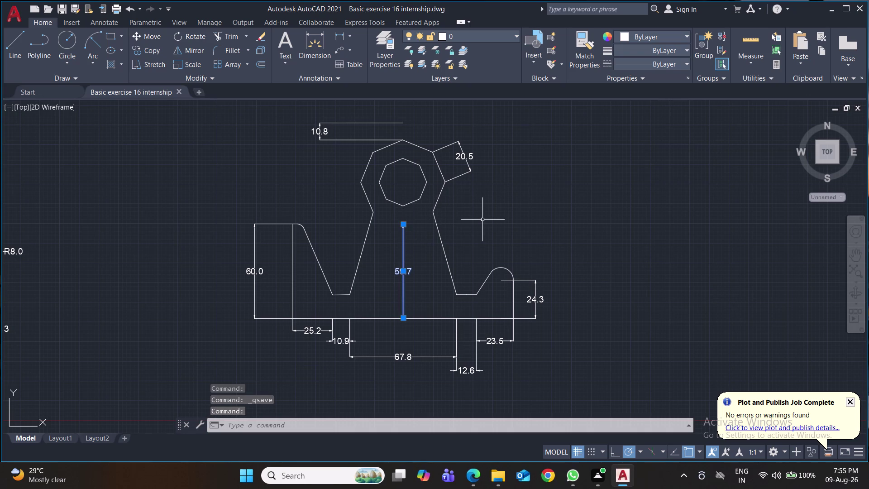
key(ctrl+s)
key(ctrl+s)
key(ctrl+s)
key(ctrl+s)
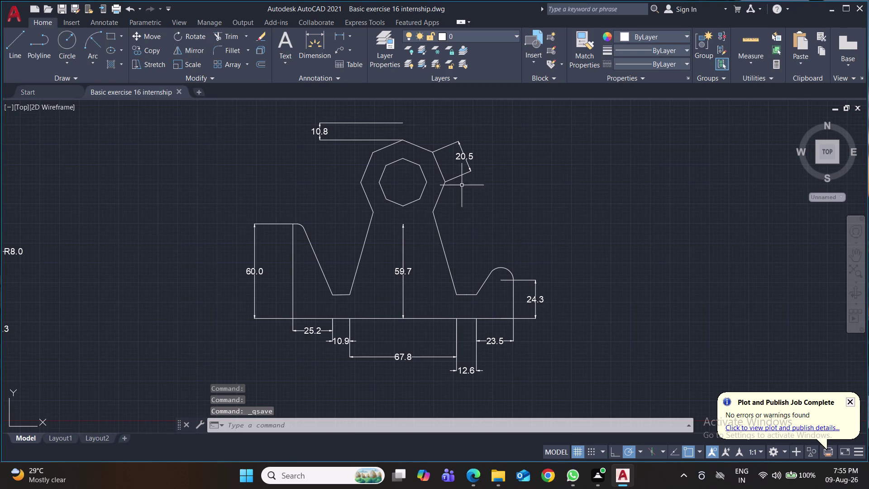
click(350, 141)
Delete the stray 10.8 dimension and cancel a trial linear dimension on the left notch.
key(Delete)
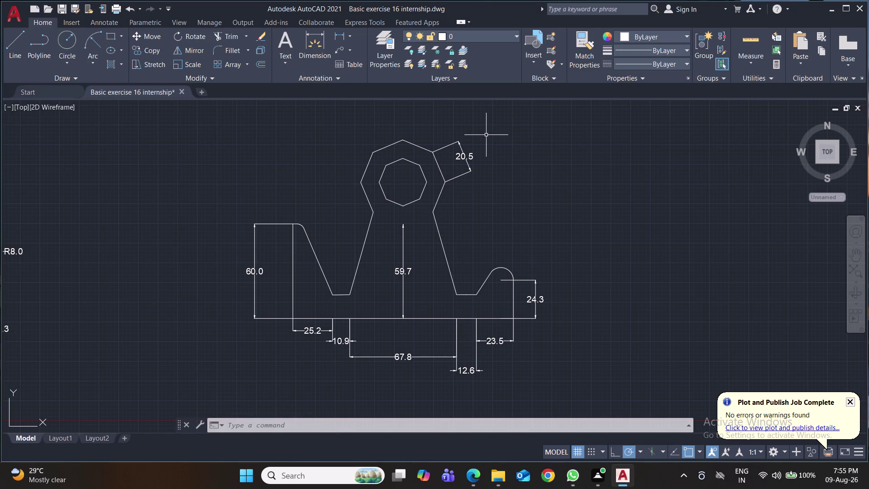
click(340, 35)
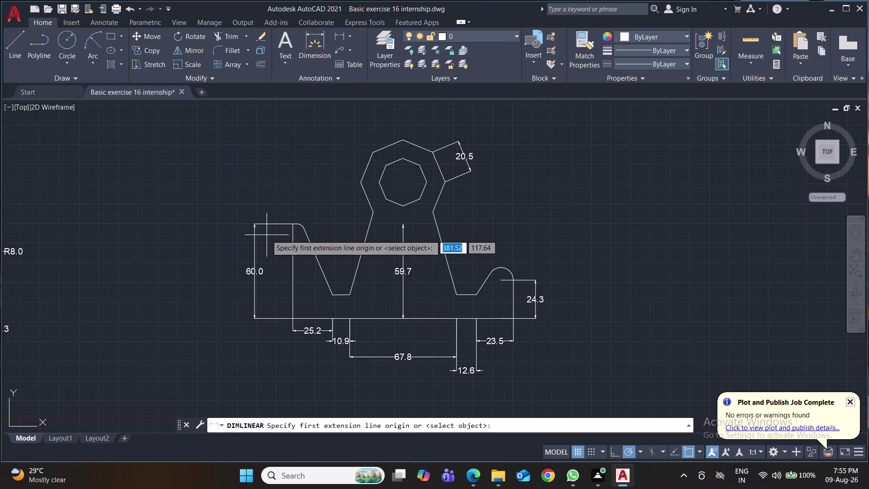
click(297, 231)
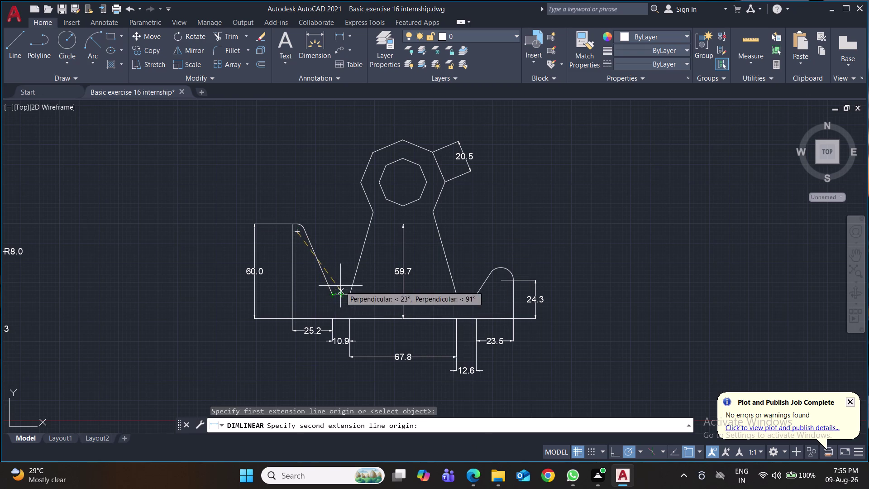
key(Escape)
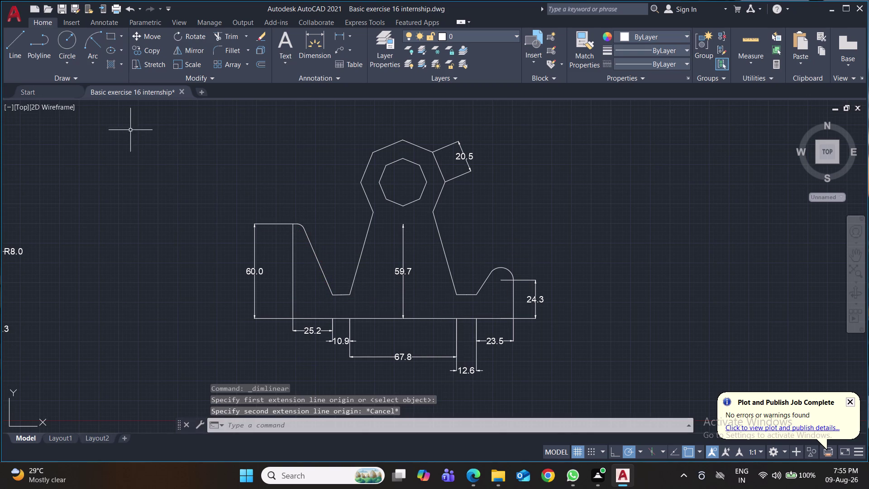
key(f)
key(Return)
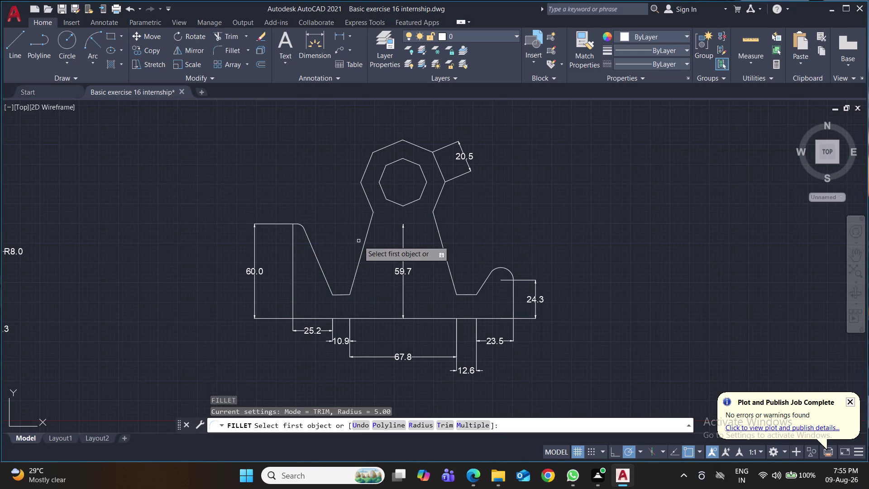
Set the fillet radius to 5 and round both left notch corners.
click(337, 295)
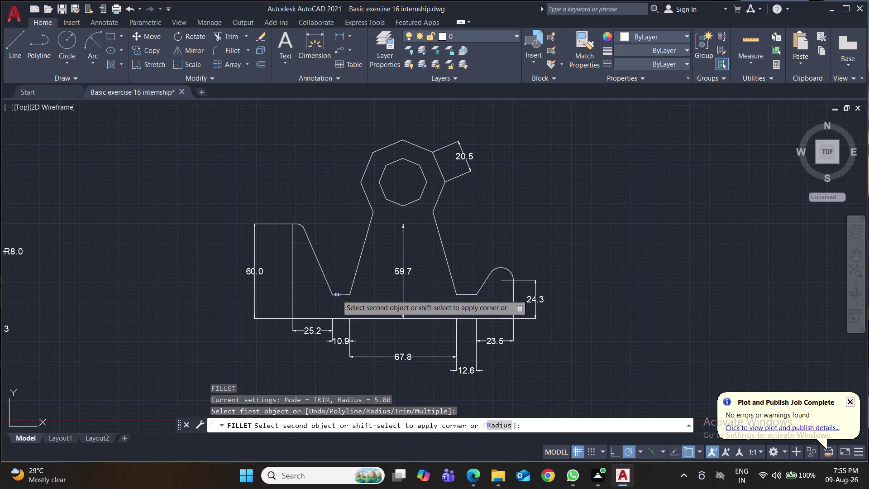
key(r)
key(Return)
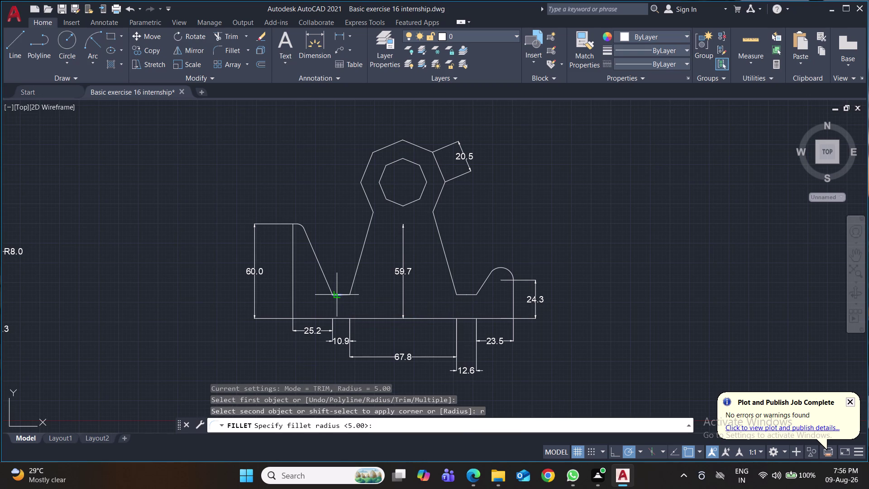
key(5)
key(Return)
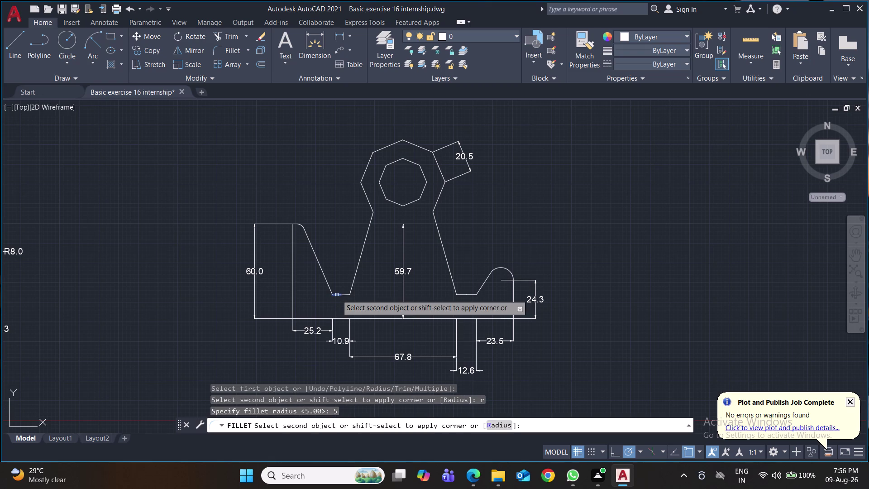
click(331, 289)
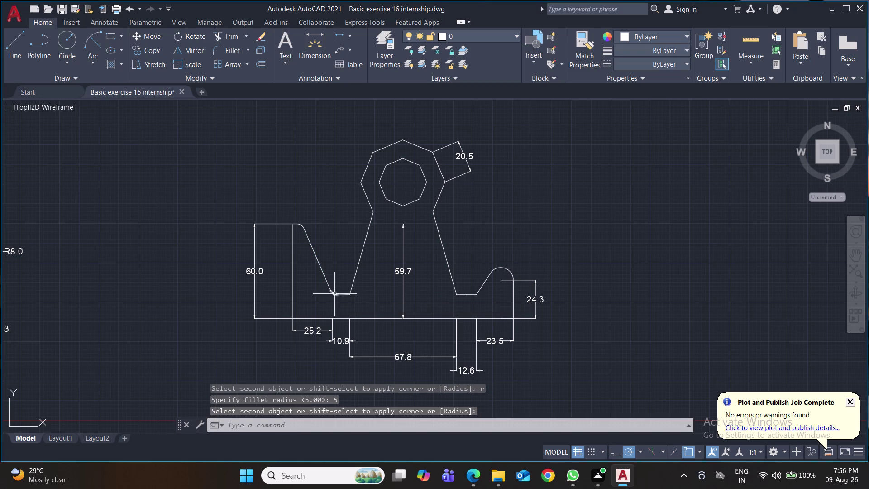
key(space)
click(346, 295)
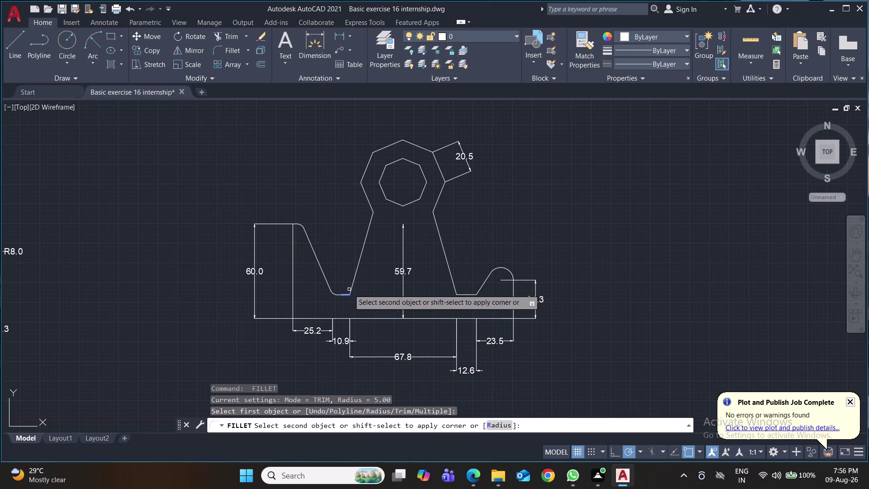
click(351, 285)
Round both right notch corners with radius 5 fillets and save the drawing.
key(space)
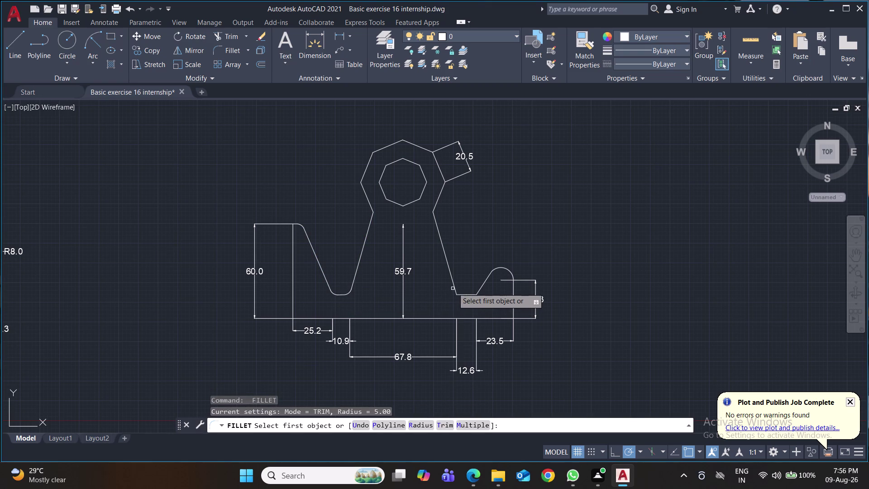
click(453, 288)
click(462, 295)
key(space)
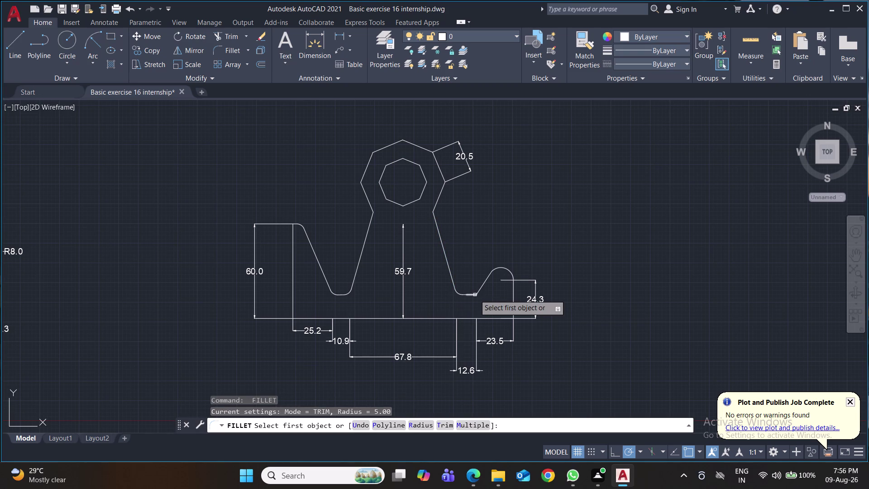
click(473, 294)
click(478, 290)
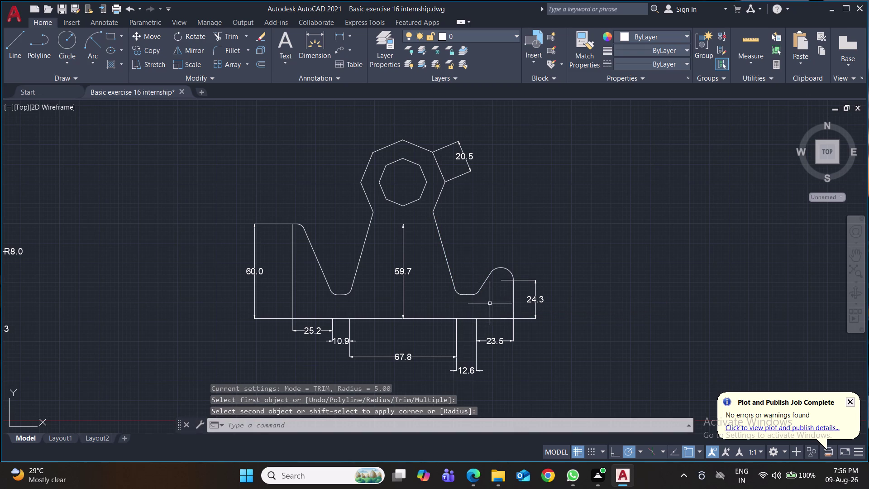
key(ctrl+s)
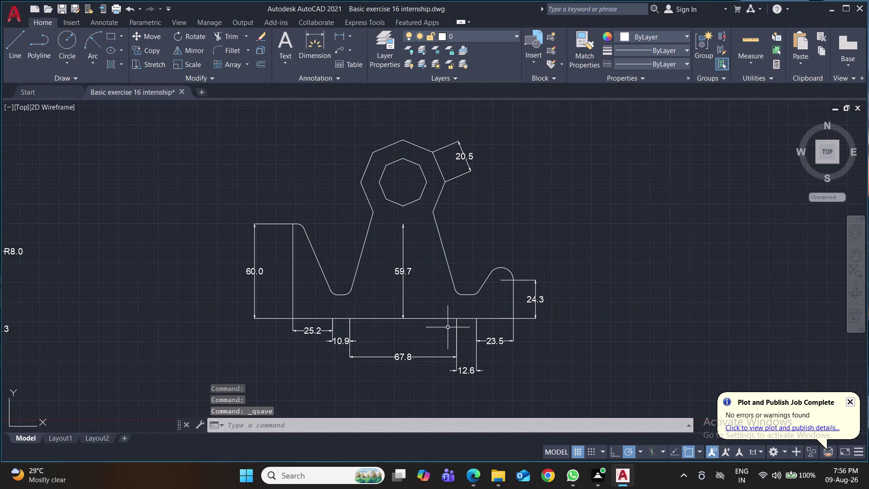
click(337, 34)
Add the 35.0 notch depth dimension, then abandon a trial 40 dimension.
click(296, 234)
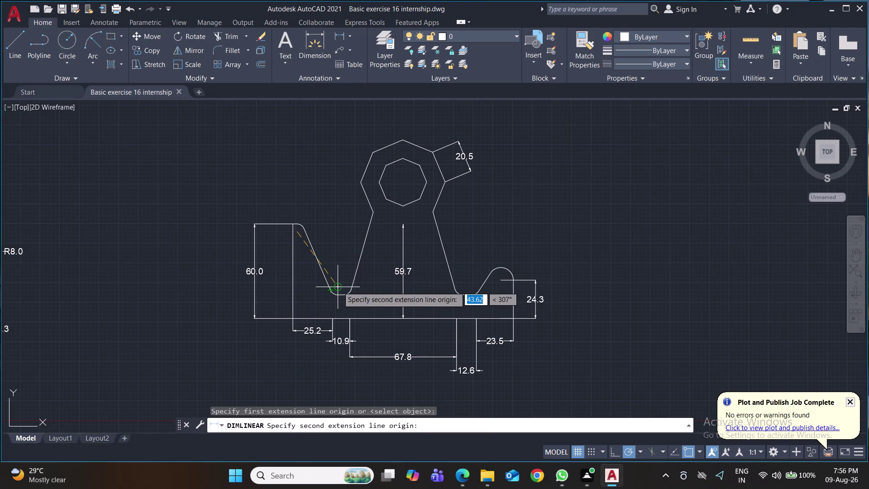
click(338, 286)
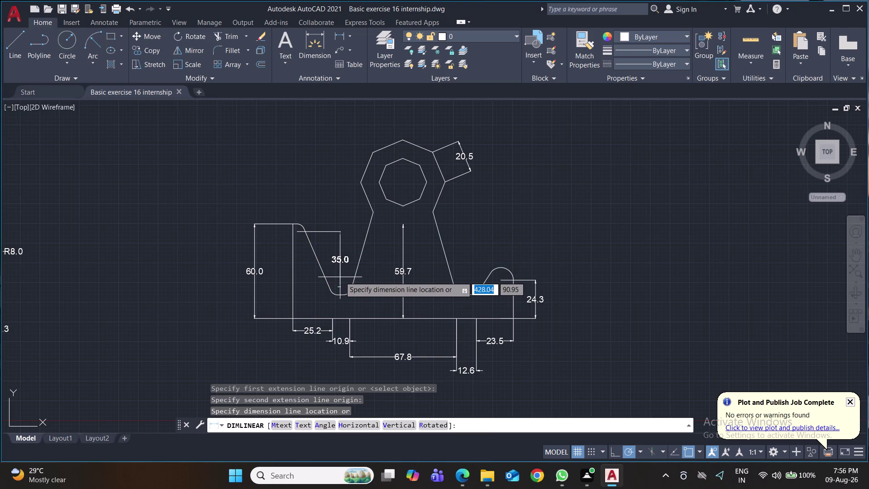
click(339, 276)
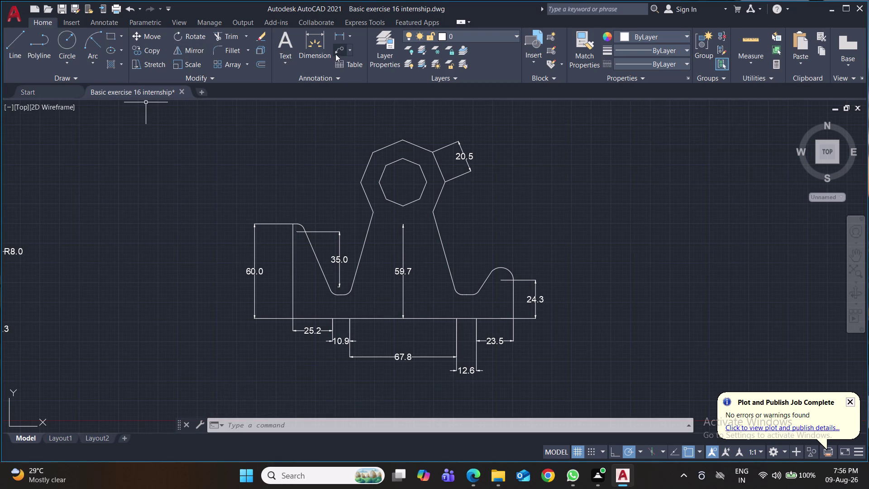
click(342, 34)
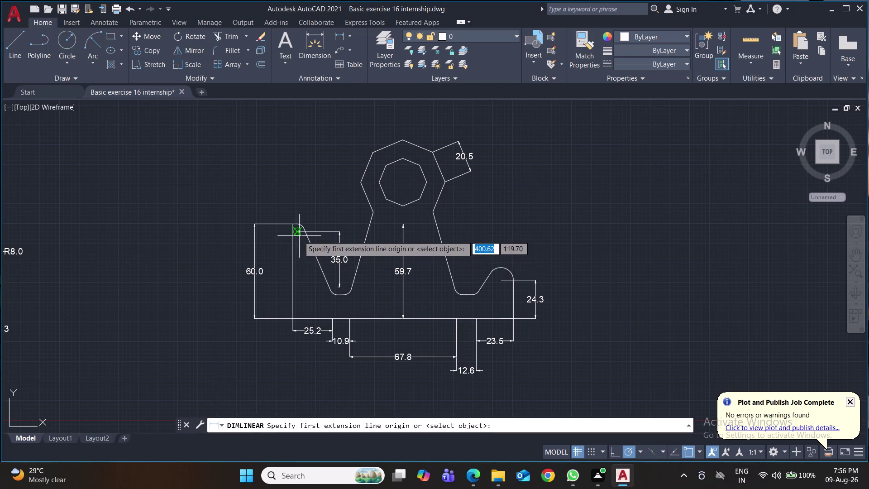
click(298, 234)
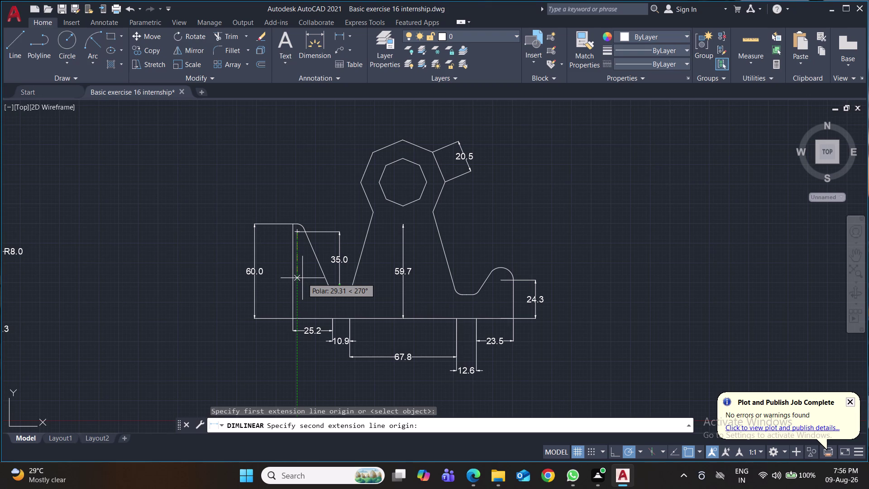
text(40)
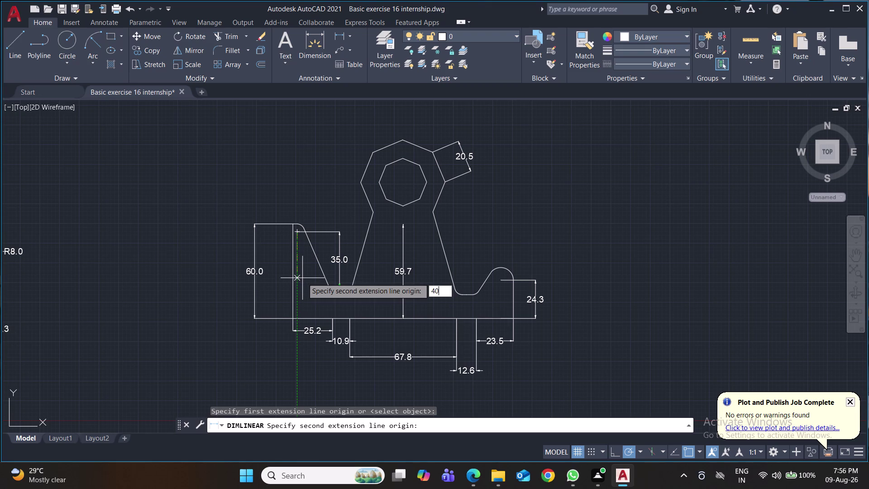
key(Return)
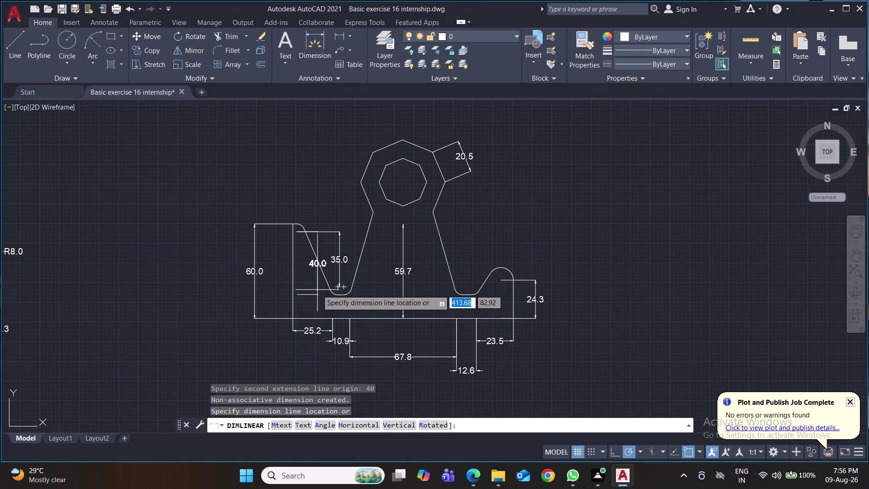
key(Escape)
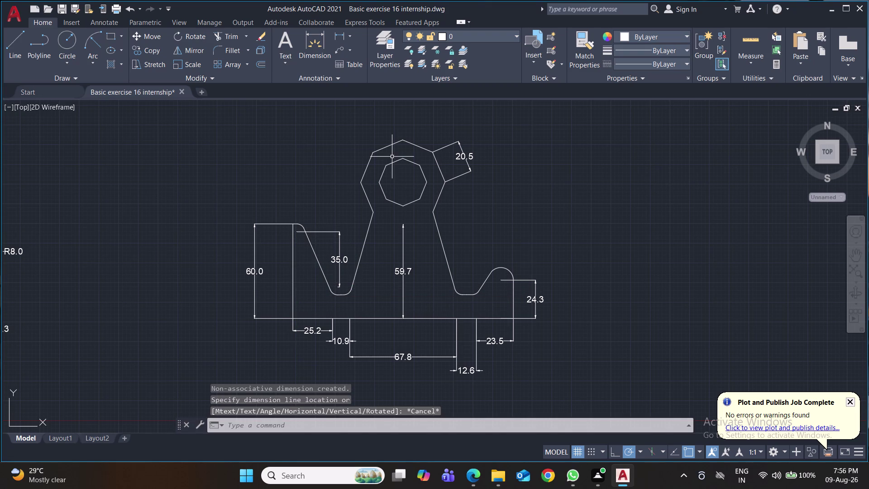
Place the 45.0 vertical dimension beside the left notch after one failed attempt, and save.
click(338, 36)
click(296, 234)
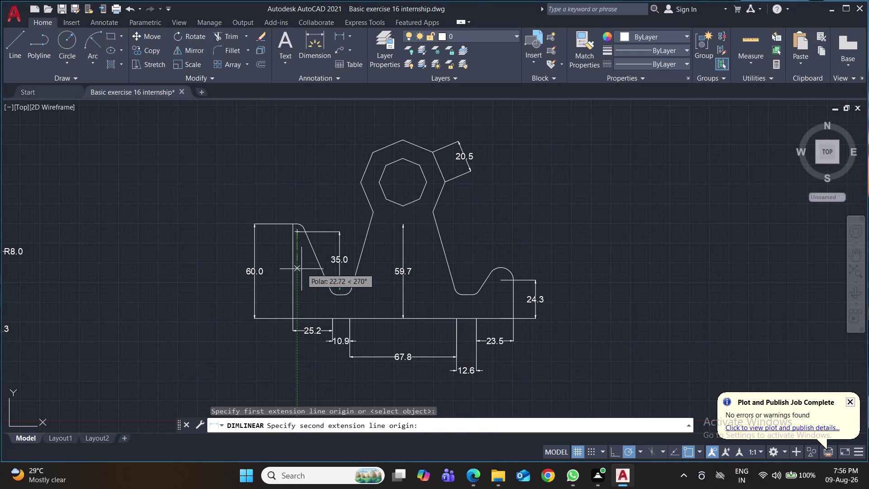
text(45)
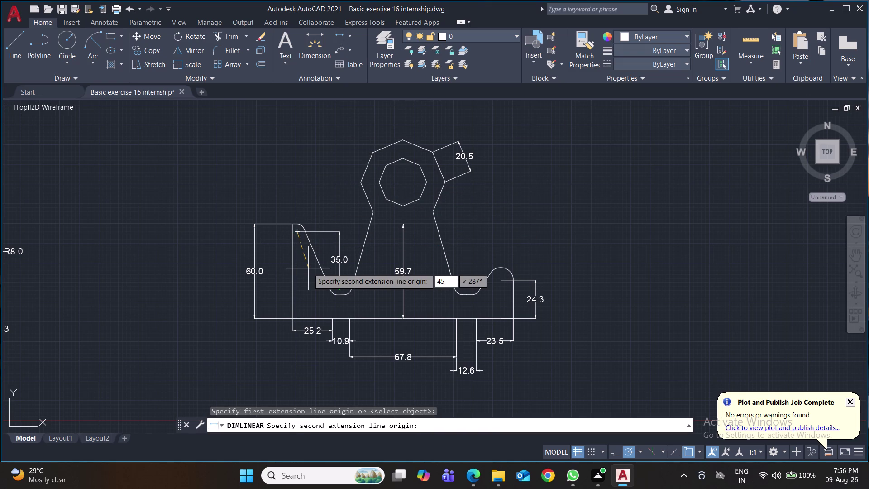
key(Return)
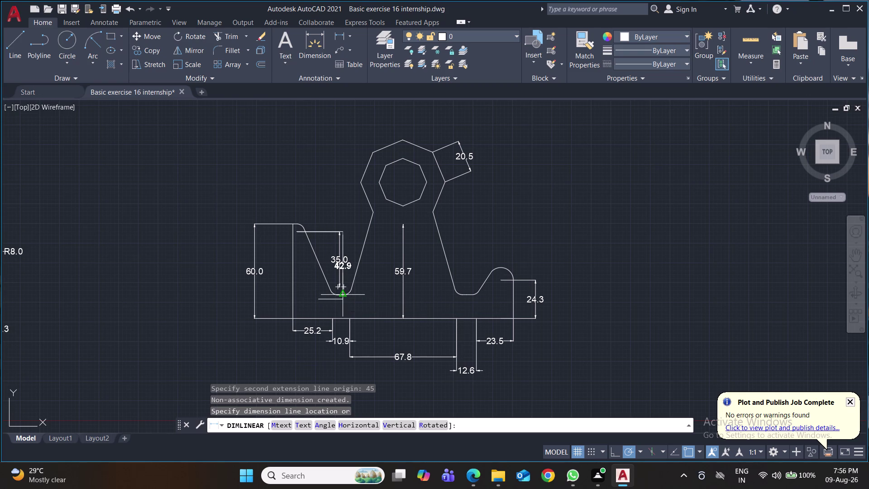
key(Escape)
click(334, 34)
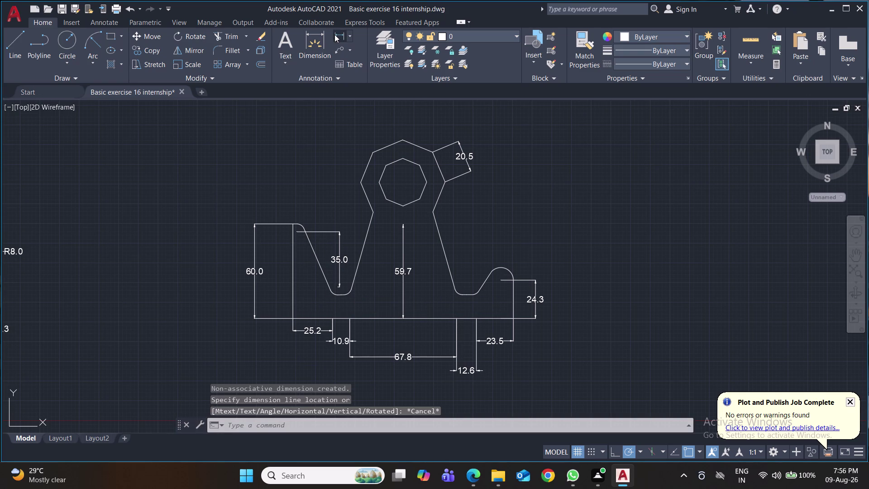
click(299, 233)
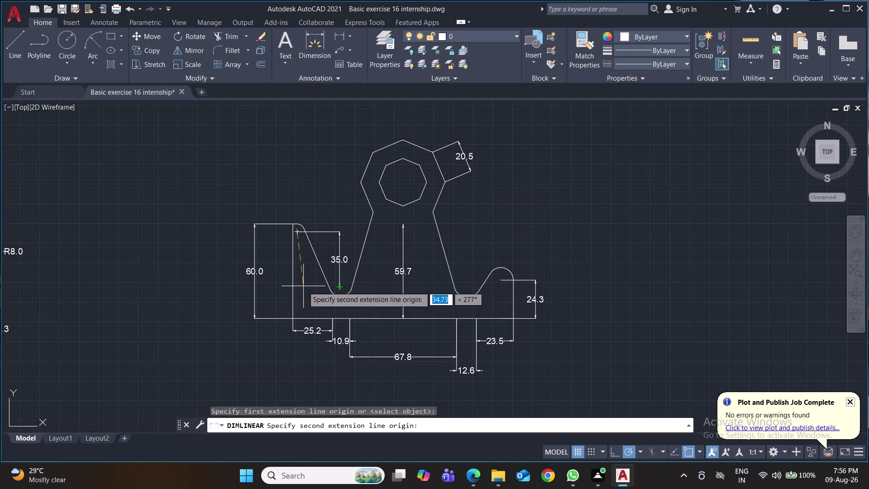
text(45)
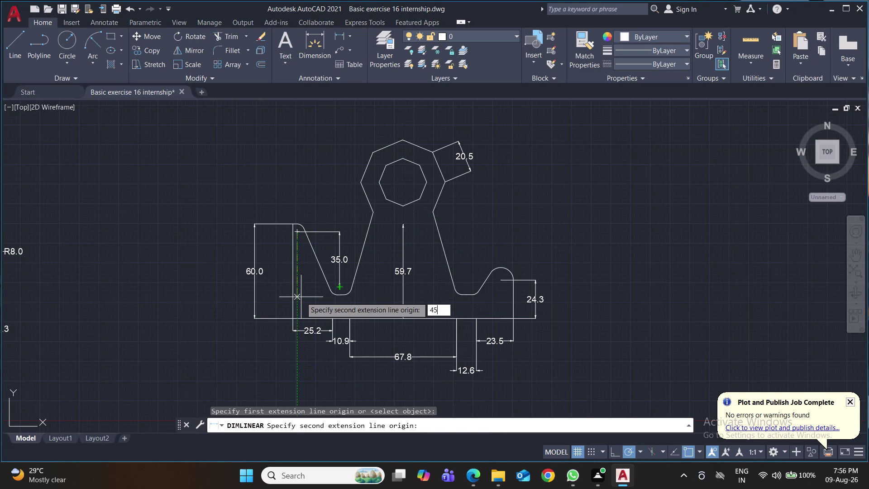
key(Return)
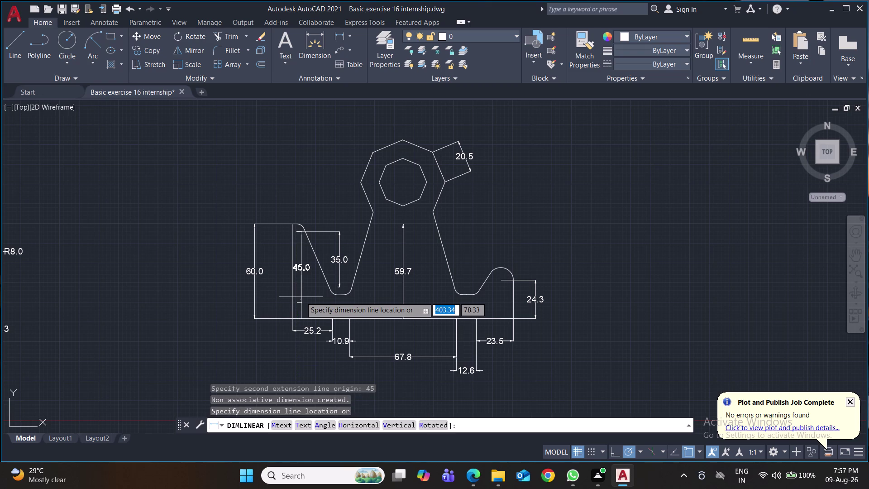
click(367, 294)
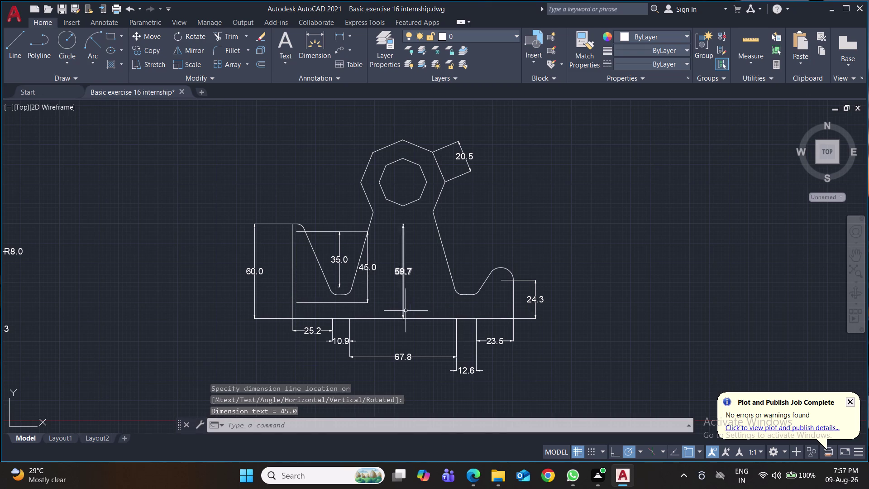
key(ctrl+s)
key(ctrl+s)
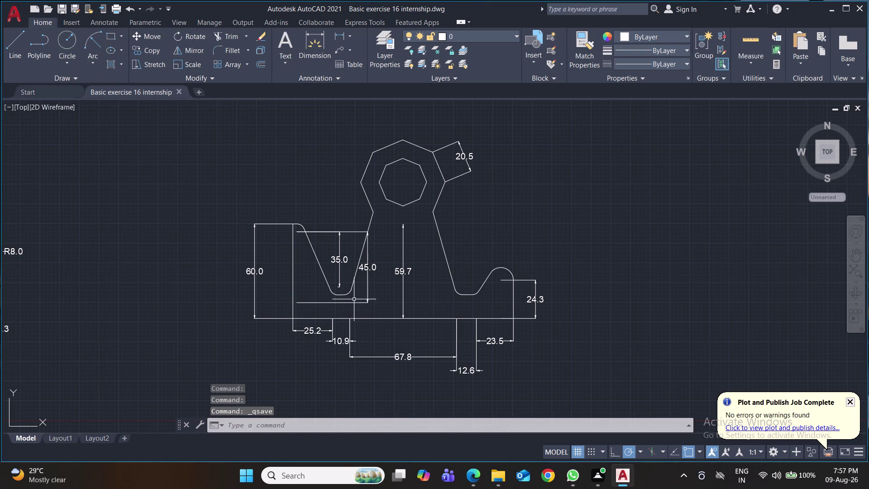
click(355, 282)
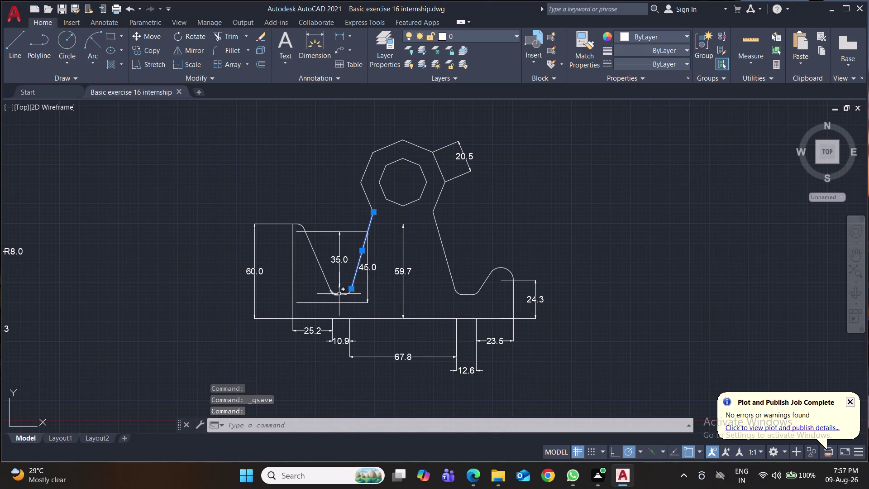
Select and erase the left notch's sloping edges and bottom arc.
click(340, 295)
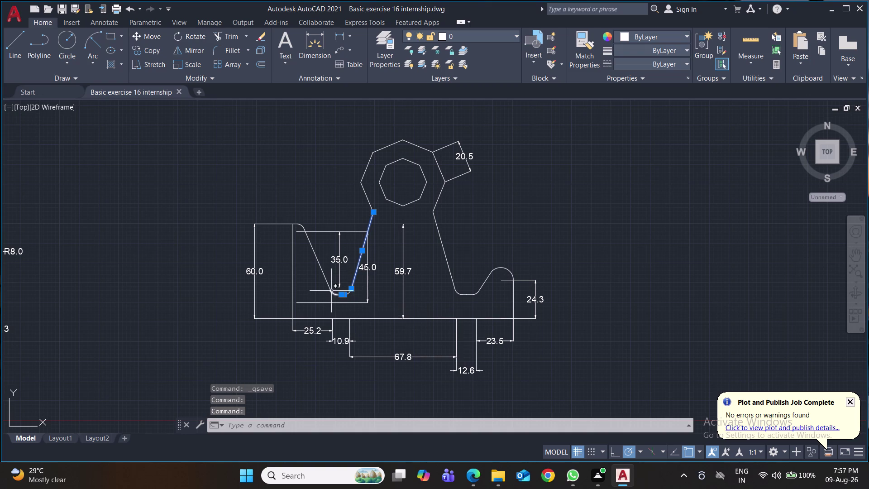
click(328, 284)
click(333, 295)
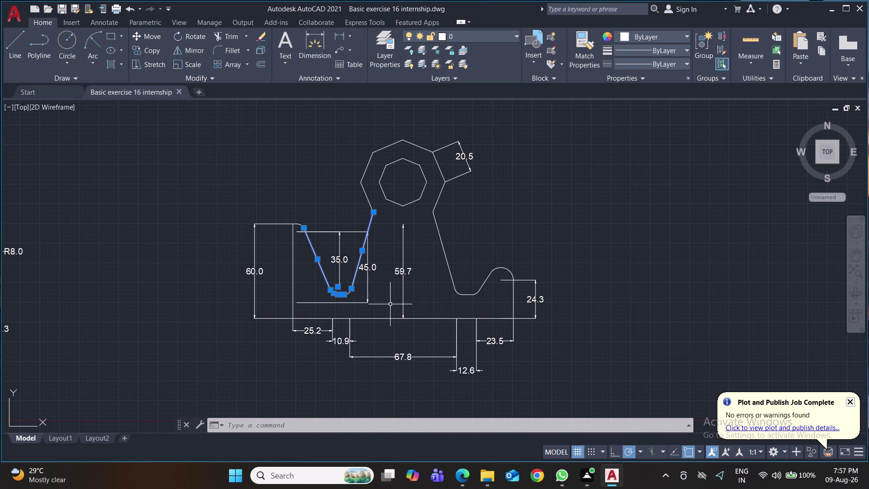
key(Delete)
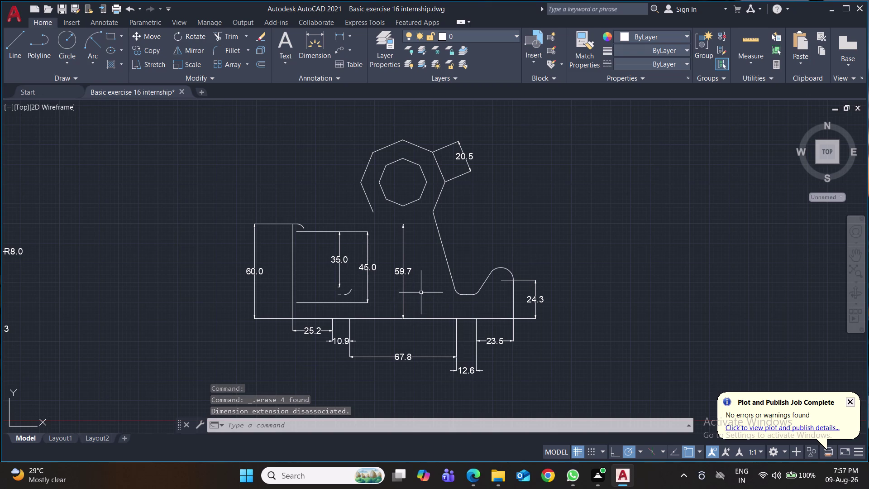
click(13, 48)
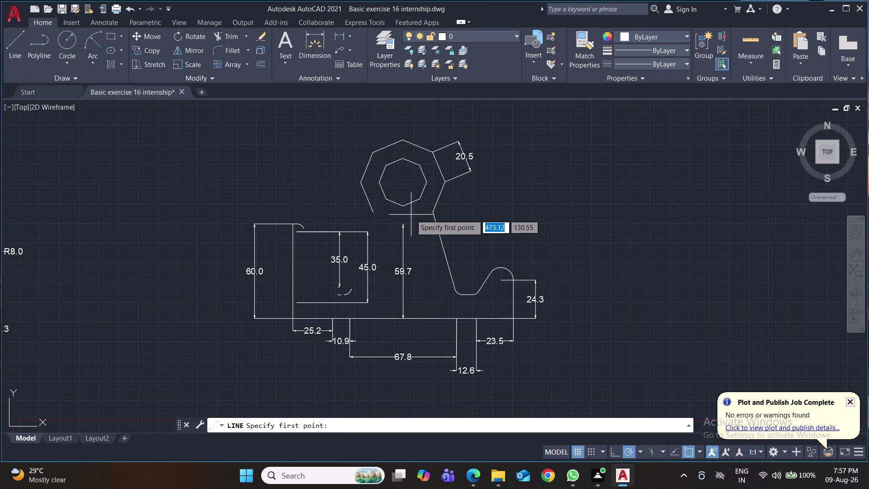
Draw two short lines closing the octagon's lower edges, then save the drawing.
click(403, 209)
click(404, 226)
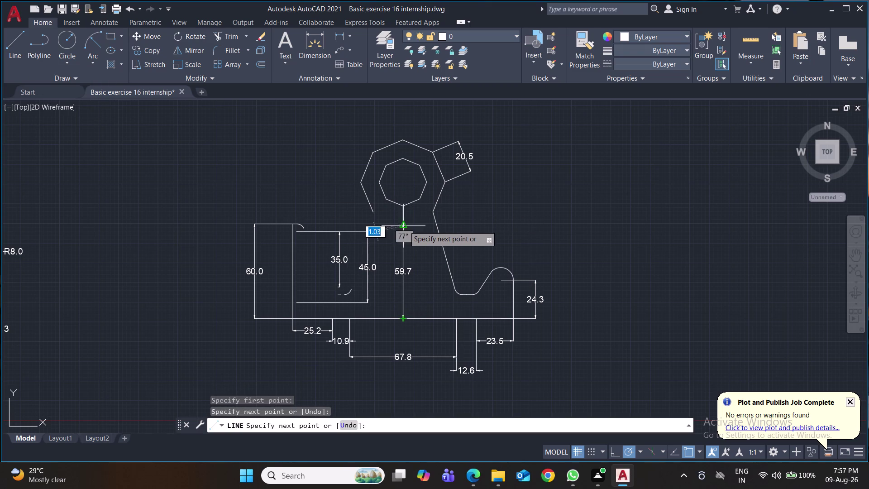
click(435, 211)
key(Return)
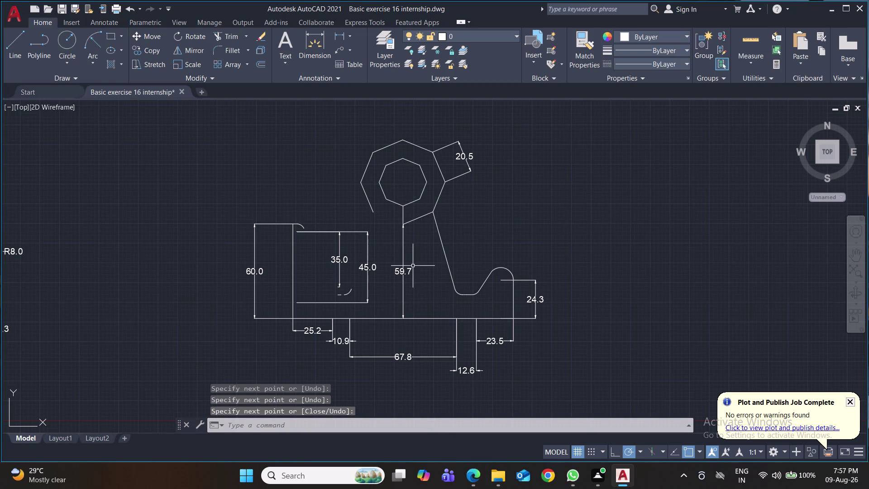
key(space)
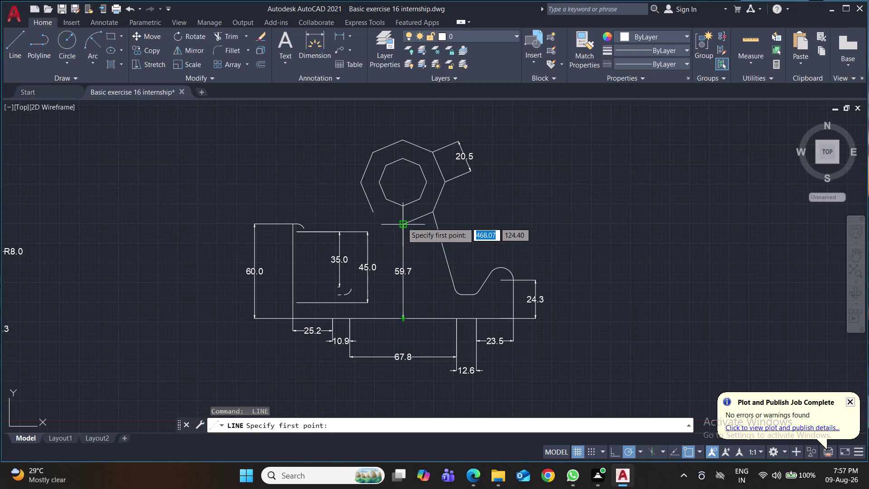
click(402, 222)
click(373, 211)
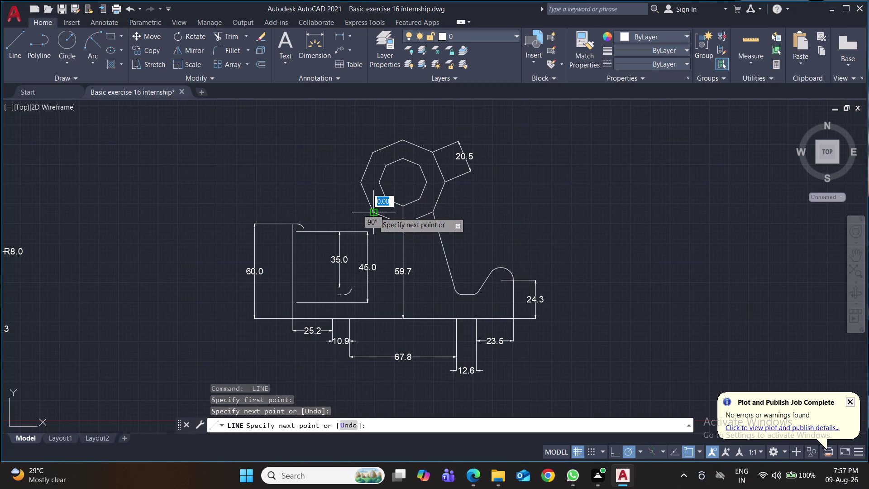
key(Return)
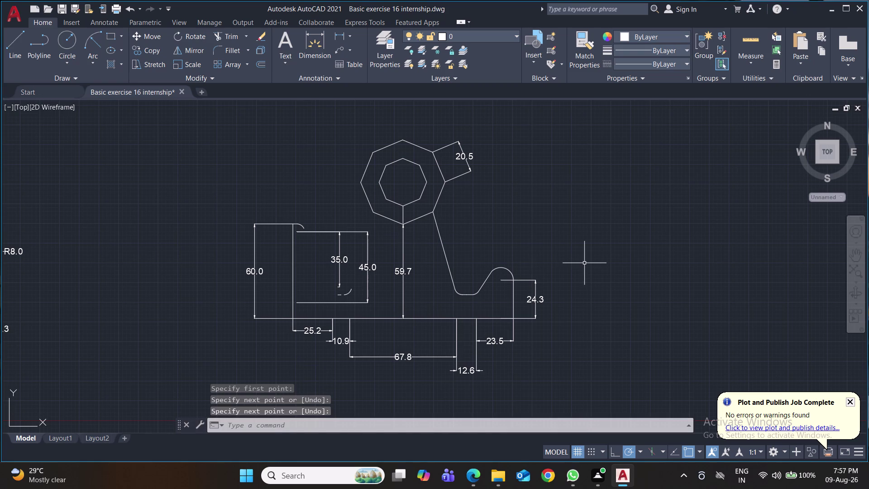
key(ctrl+s)
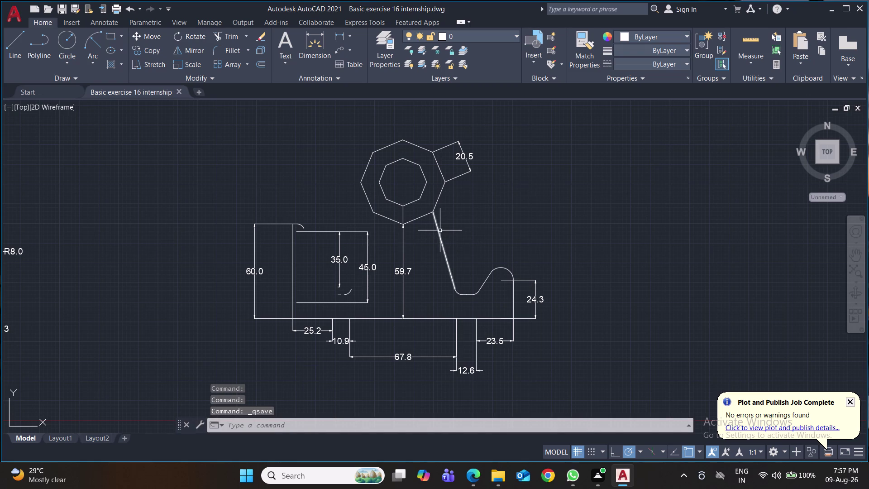
click(438, 230)
Erase the right slanted edge, the leftover left arc and the right notch's curved bottom pieces.
click(348, 295)
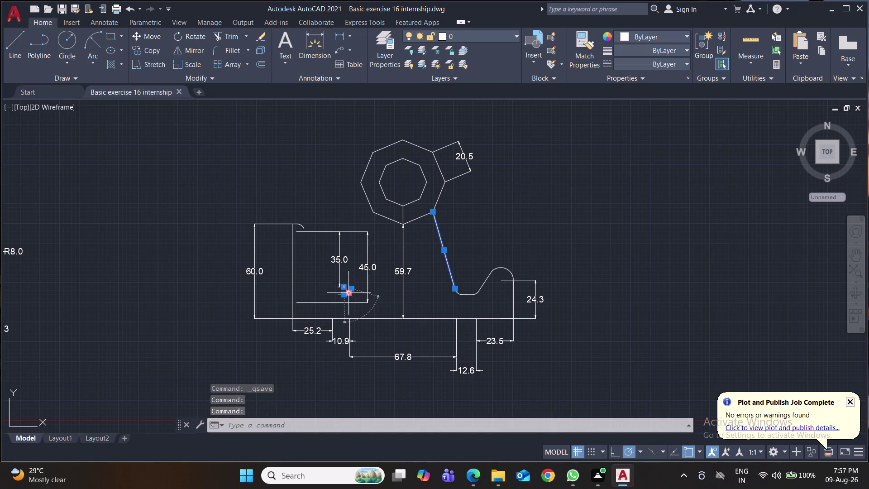
click(338, 295)
key(Delete)
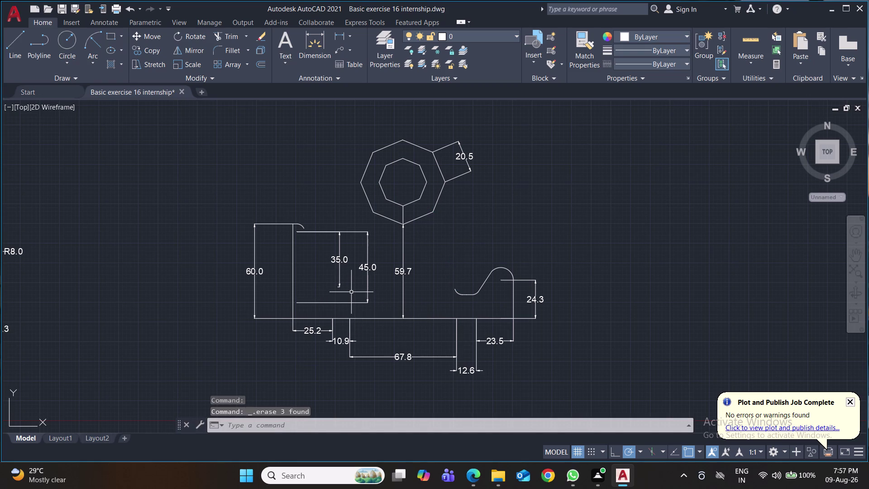
click(457, 291)
click(468, 294)
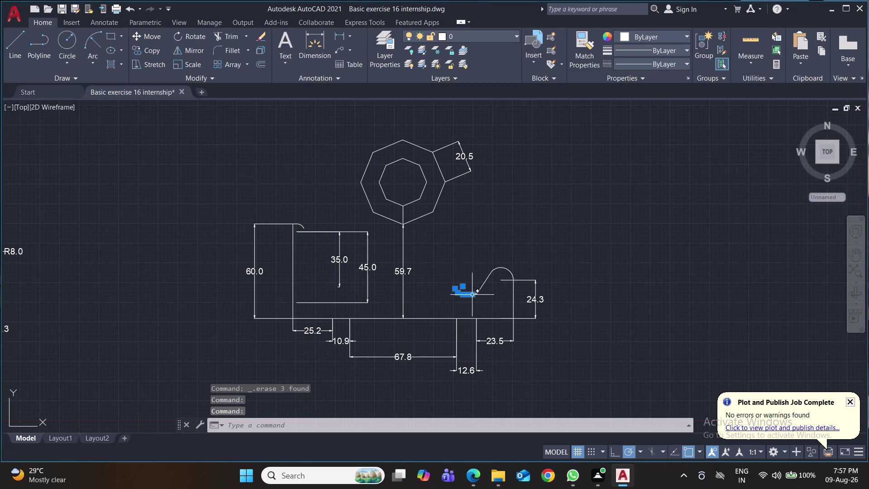
click(478, 292)
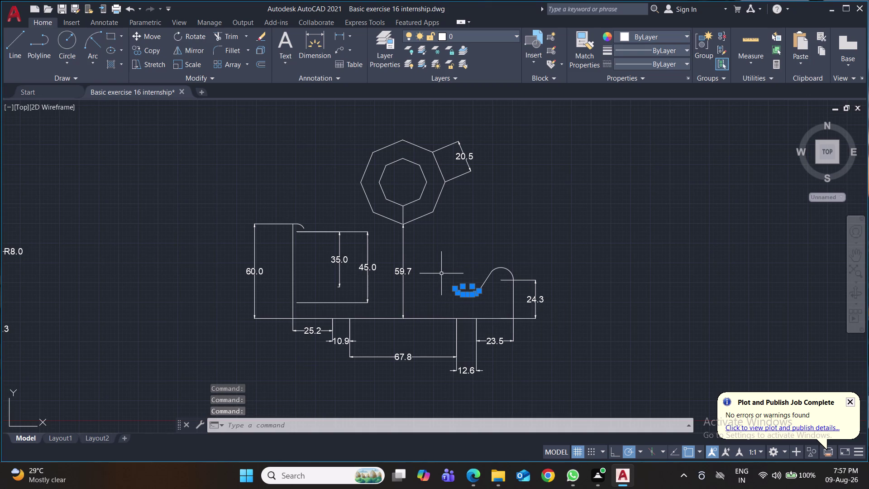
key(Delete)
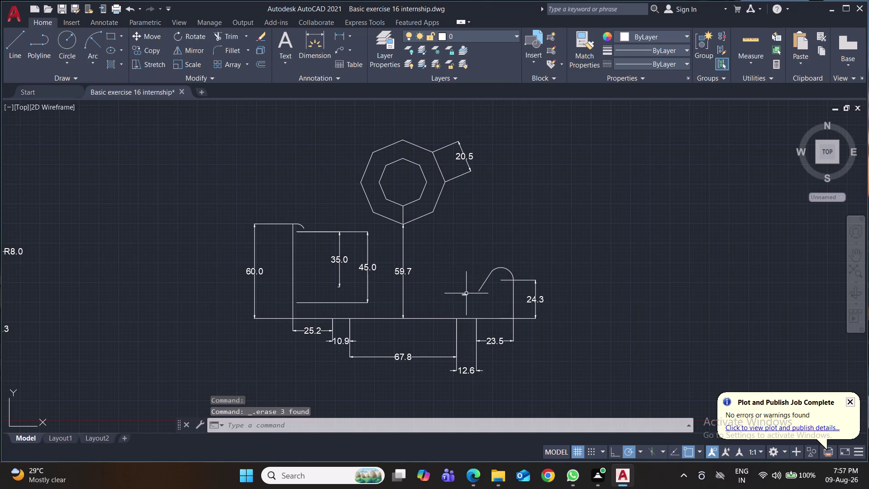
Erase the leftover short segment and the 35.0 dimension, saving the drawing.
click(466, 293)
key(Delete)
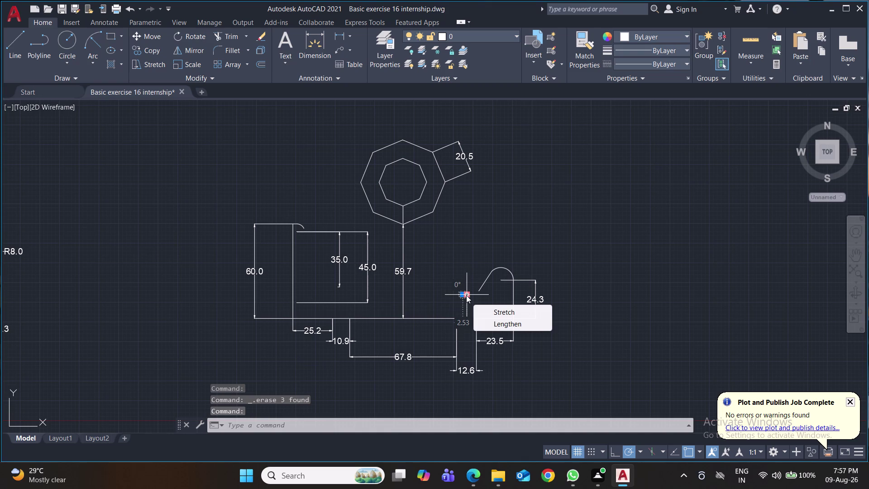
key(Delete)
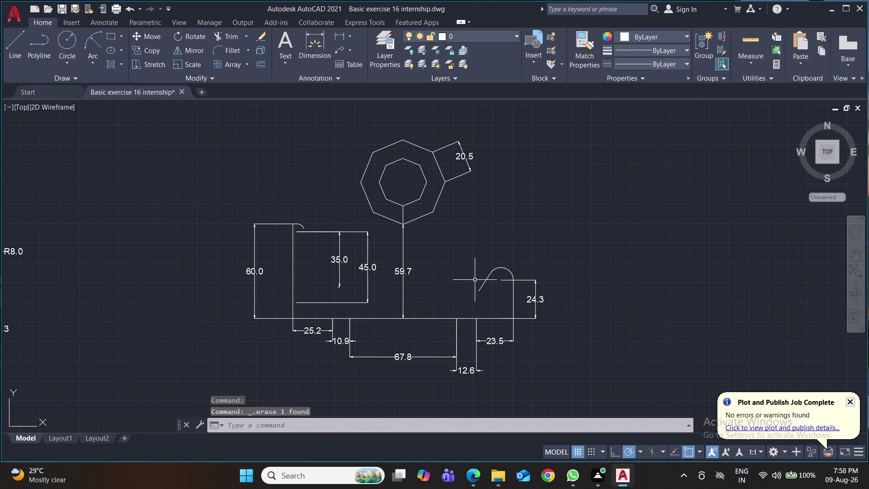
key(ctrl+s)
key(ctrl+s)
key(ctrl+s)
key(ctrl+s)
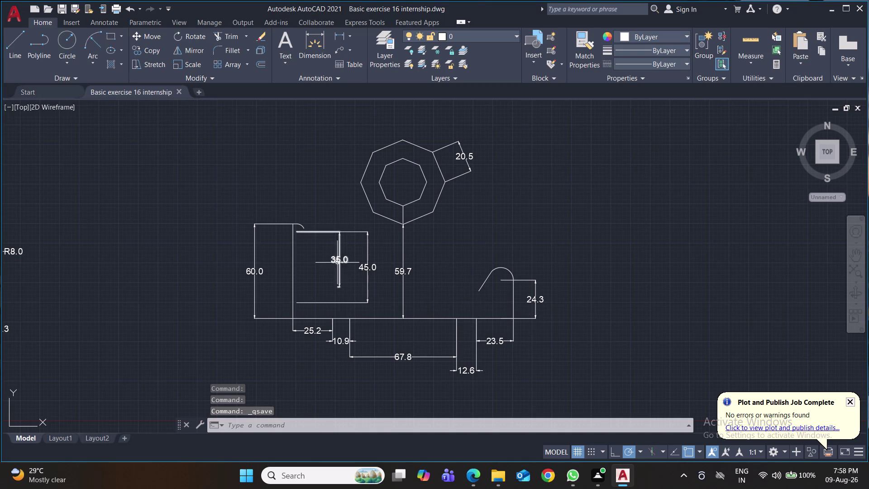
click(337, 262)
key(Delete)
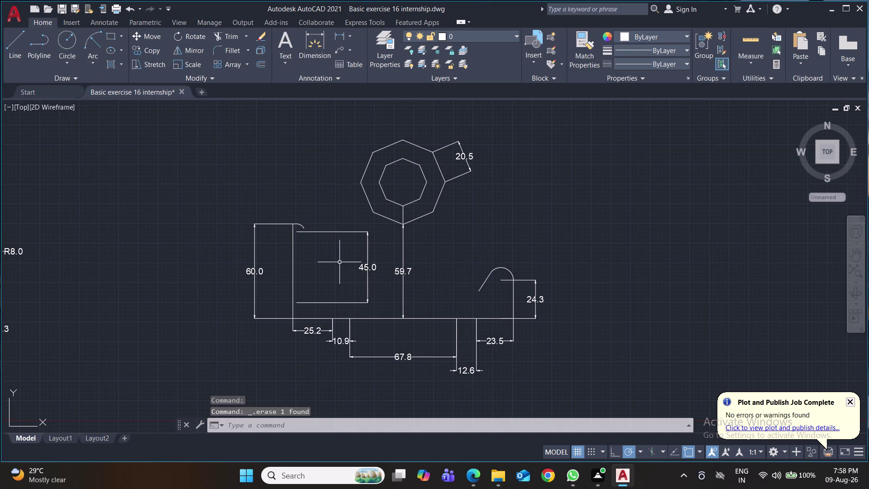
key(ctrl+s)
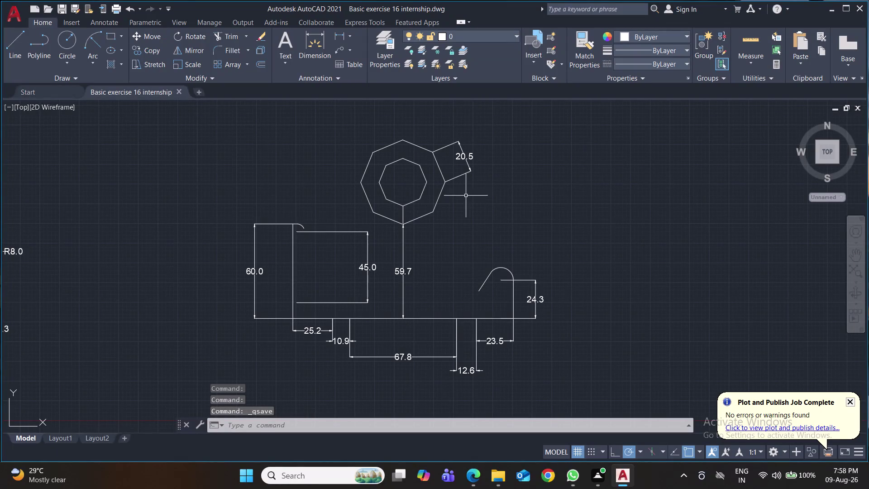
click(479, 125)
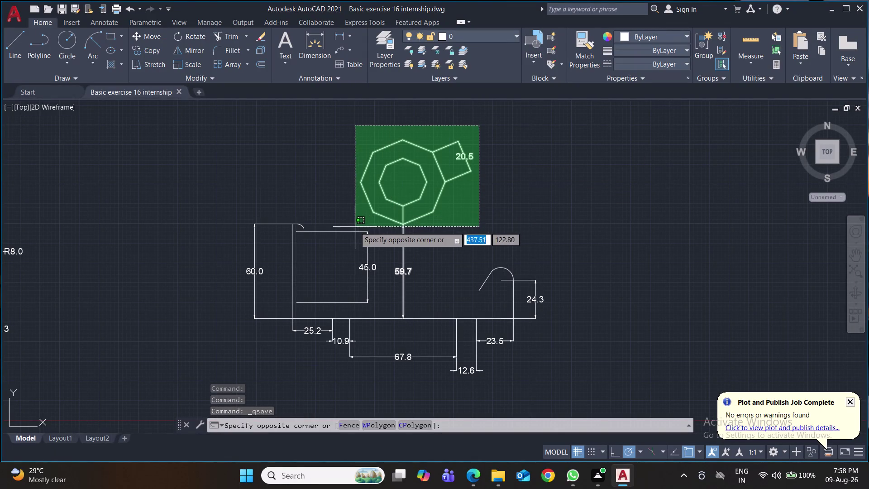
Move the octagon assembly down, undo it, and delete the short segment inside the octagon.
click(341, 220)
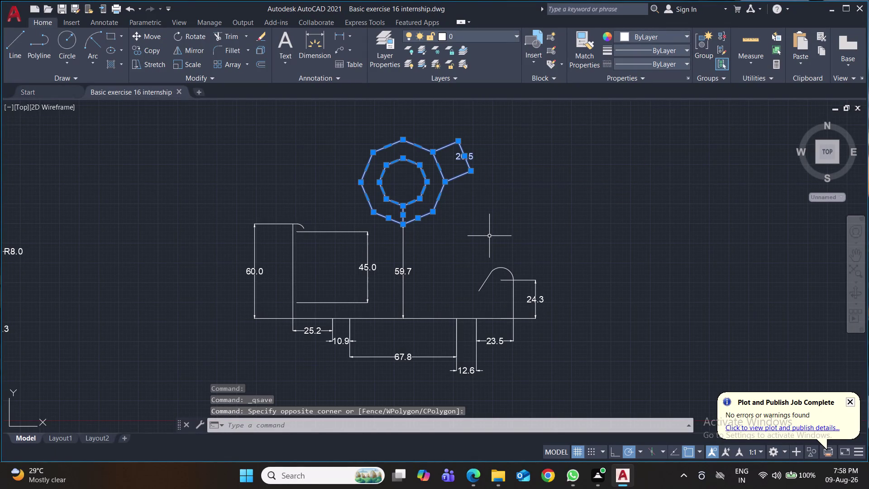
key(m)
key(Return)
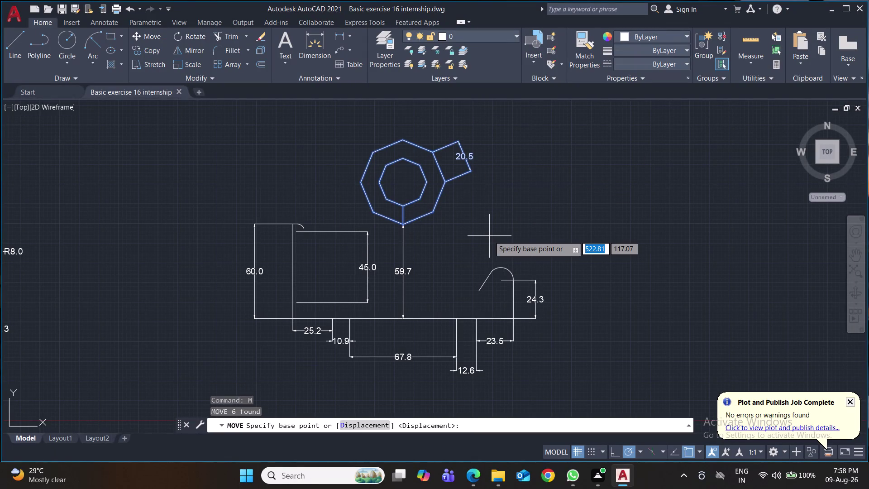
click(406, 180)
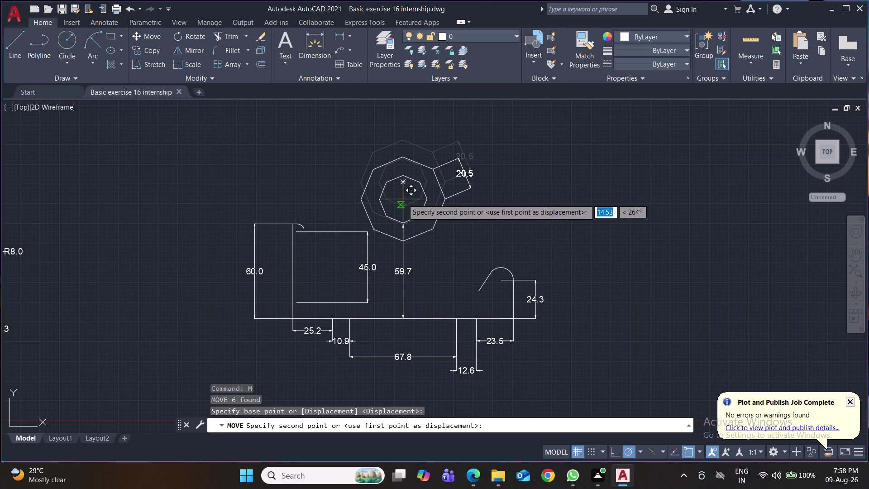
click(402, 199)
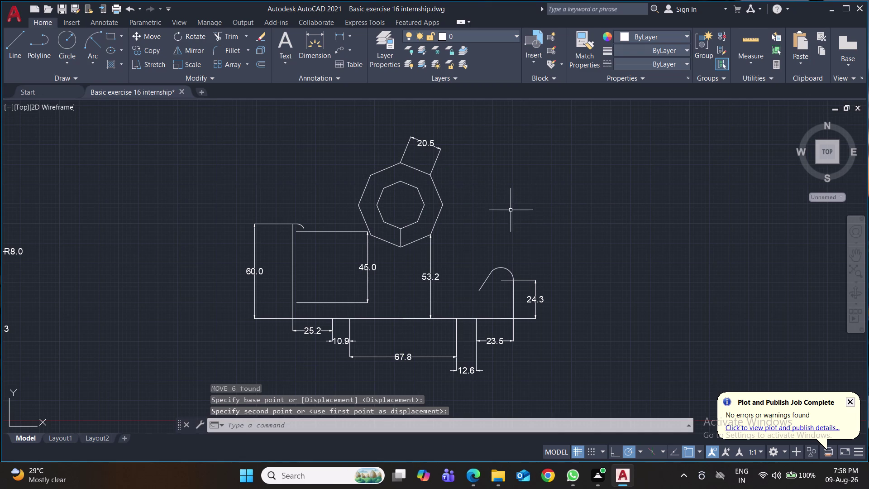
key(ctrl+z)
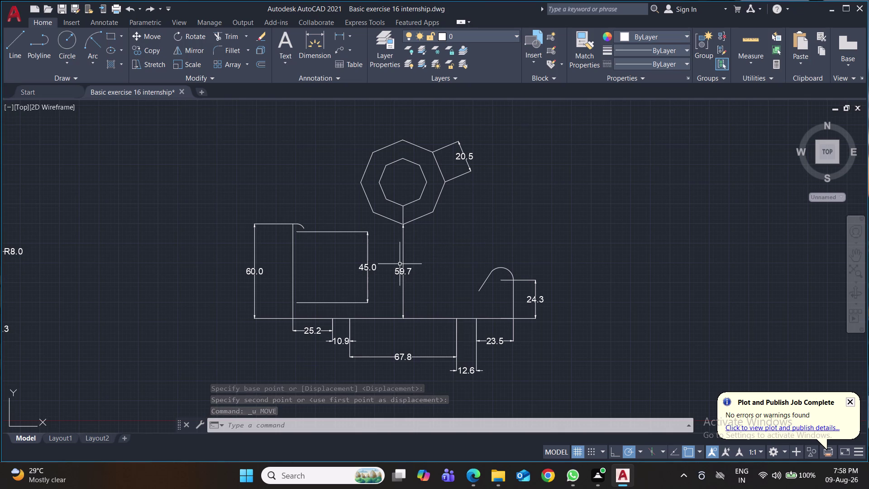
click(402, 218)
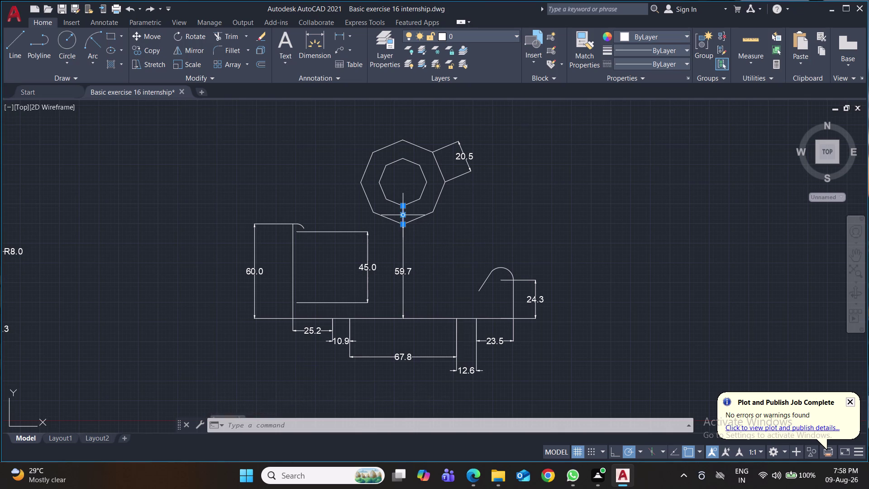
key(Delete)
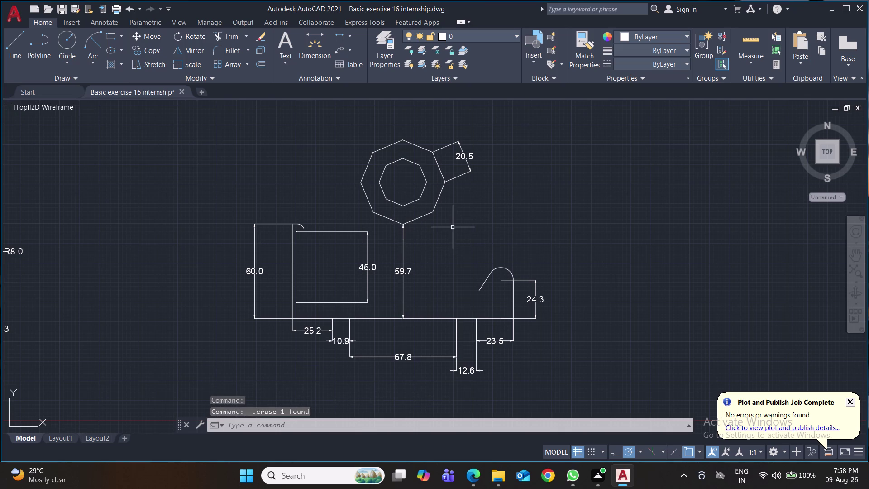
Move the octagon assembly lower above the body and delete the vertical dimension below it.
click(483, 130)
click(364, 215)
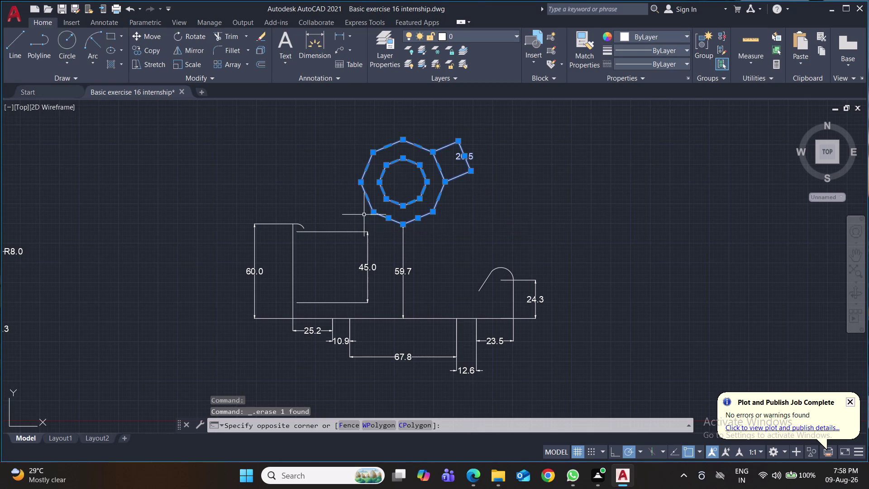
key(m)
key(Return)
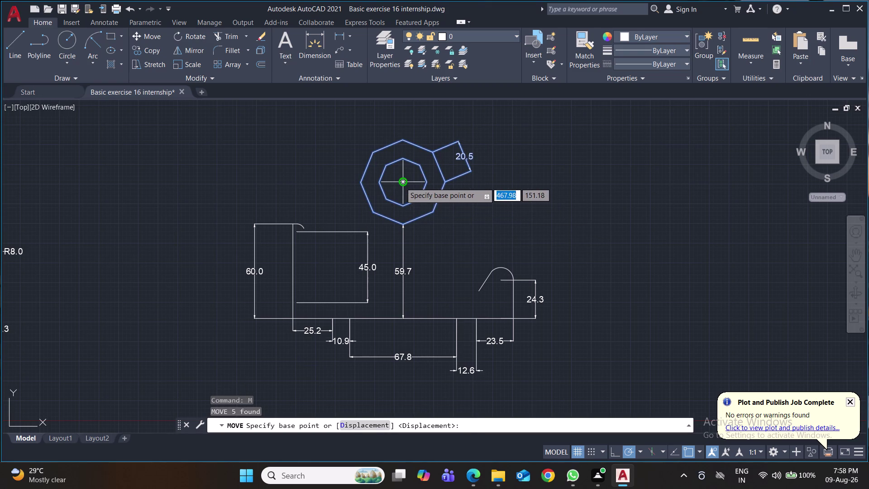
click(400, 183)
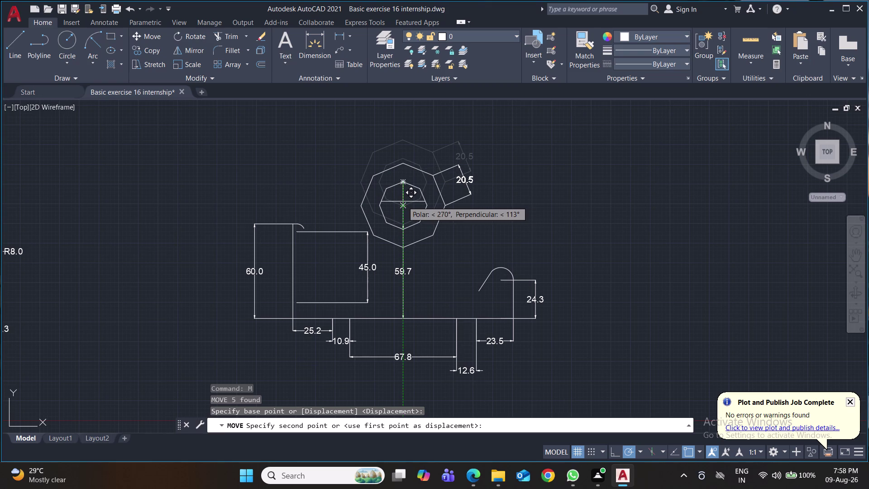
click(403, 201)
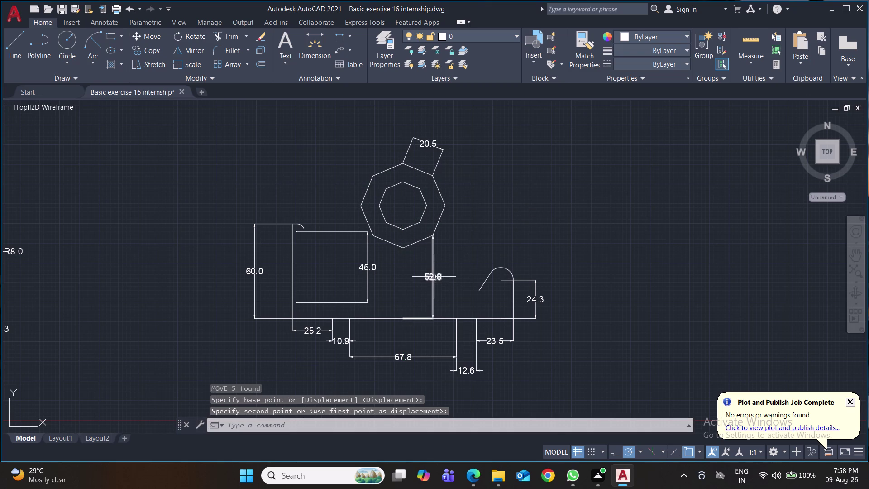
click(434, 276)
key(Delete)
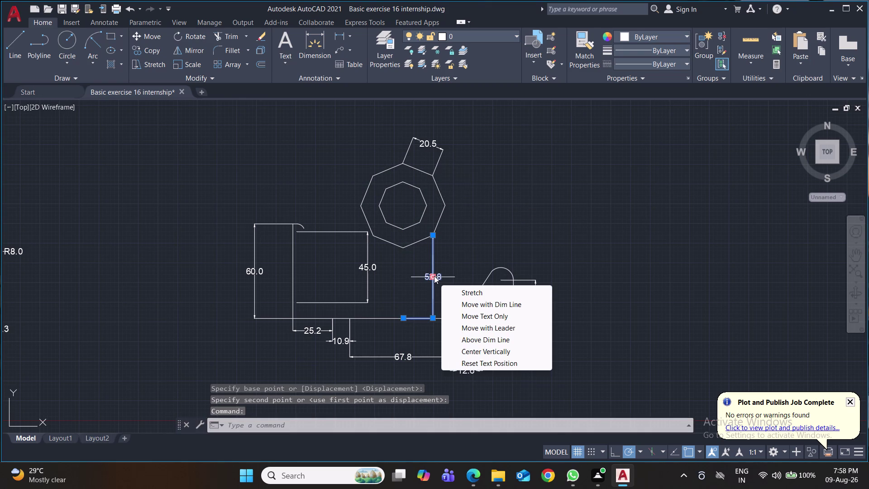
key(Delete)
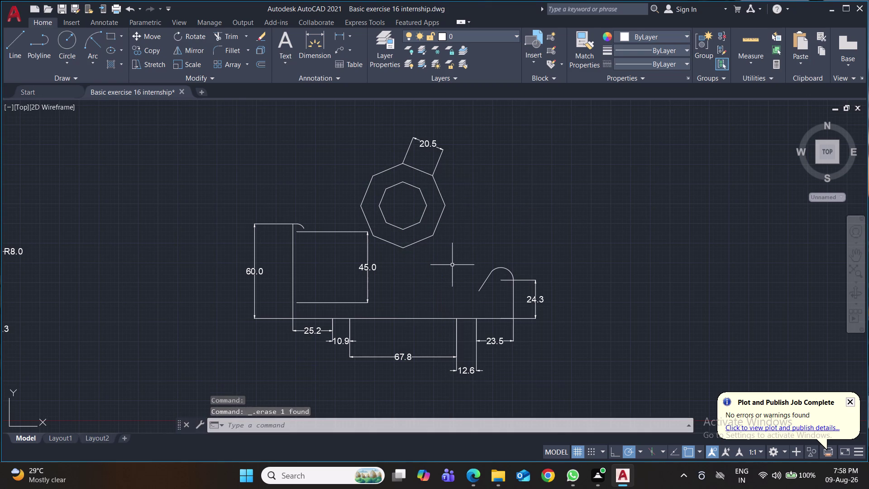
click(339, 33)
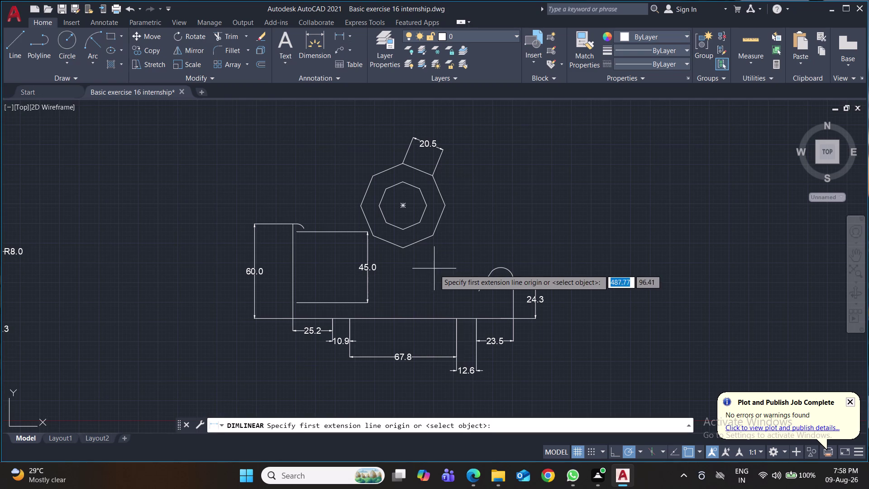
Place a trial 44.8 dimension from the octagon to the base line, then undo it.
click(404, 249)
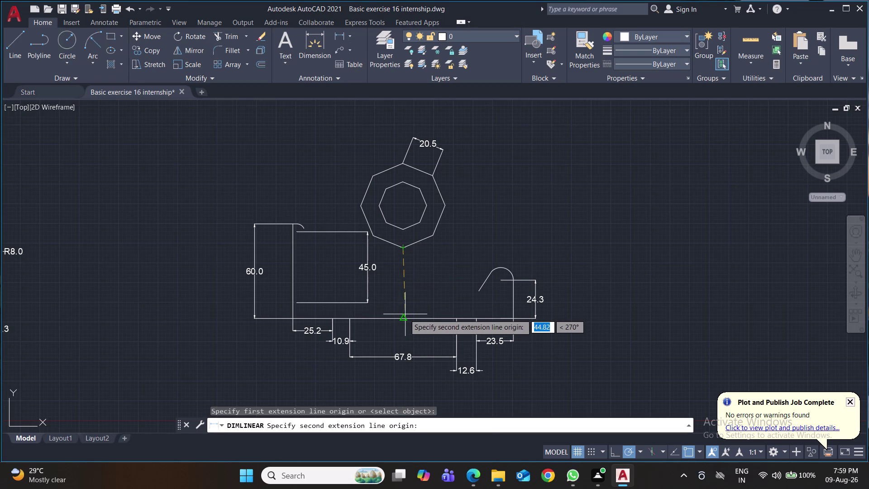
click(403, 317)
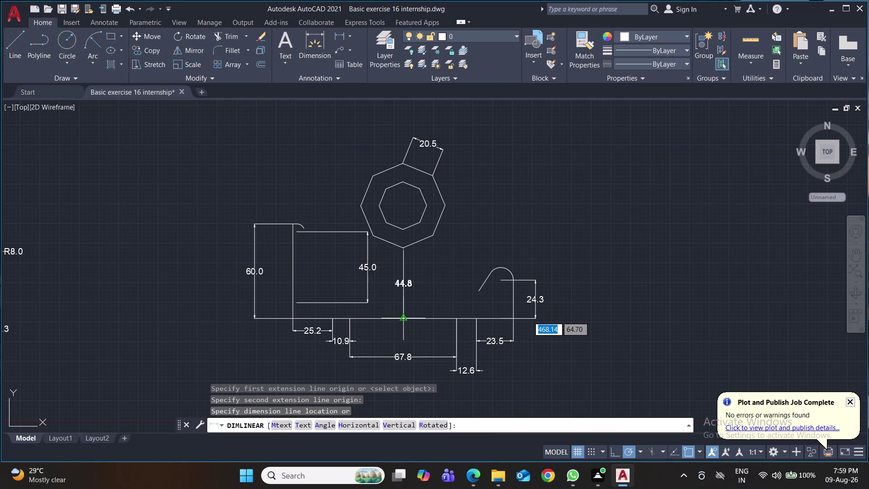
click(414, 297)
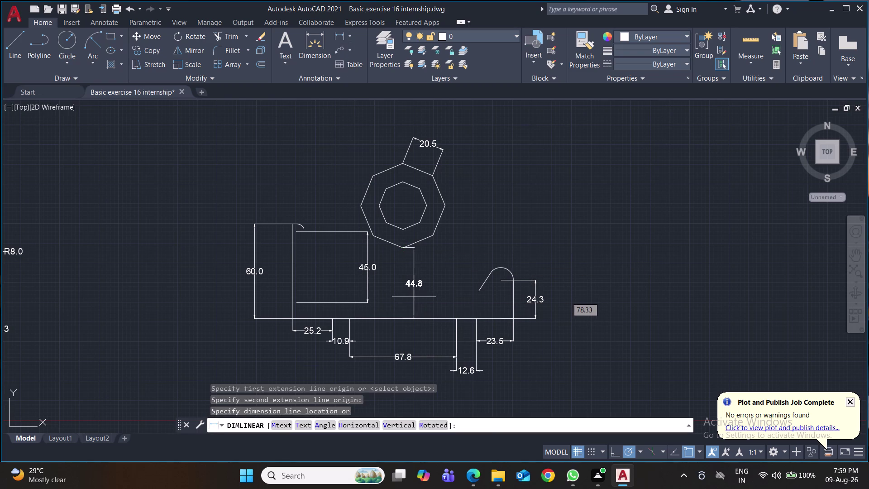
key(ctrl+z)
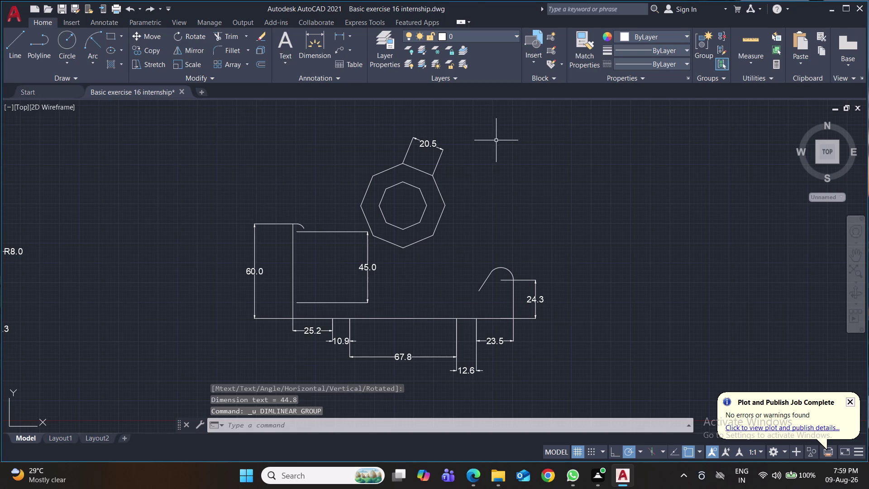
Window-select and delete the octagon assembly, then start a dimension from the base line.
click(467, 157)
click(395, 247)
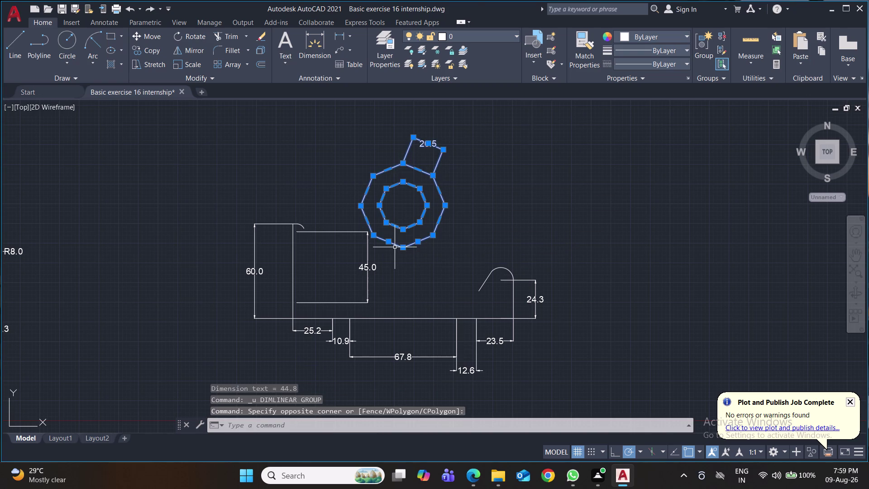
key(Delete)
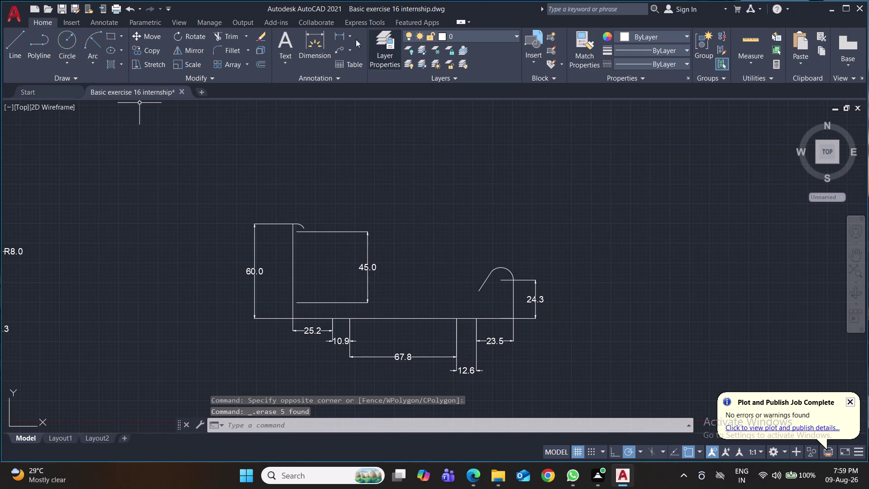
click(337, 35)
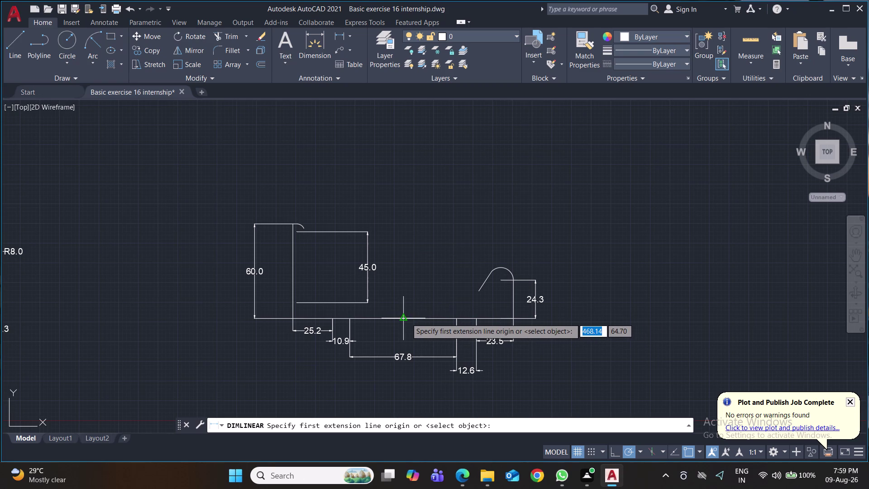
click(406, 318)
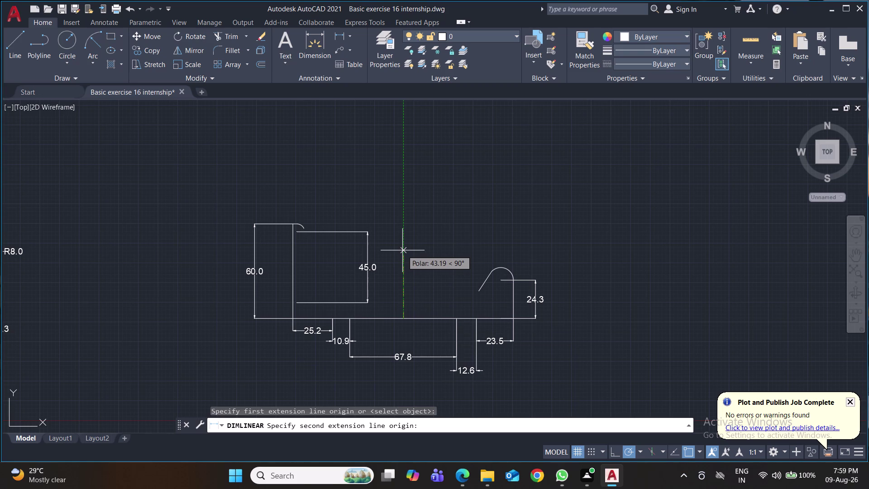
Attempt a 59.7 vertical dimension from the base line twice, undoing and cancelling each.
text(59)
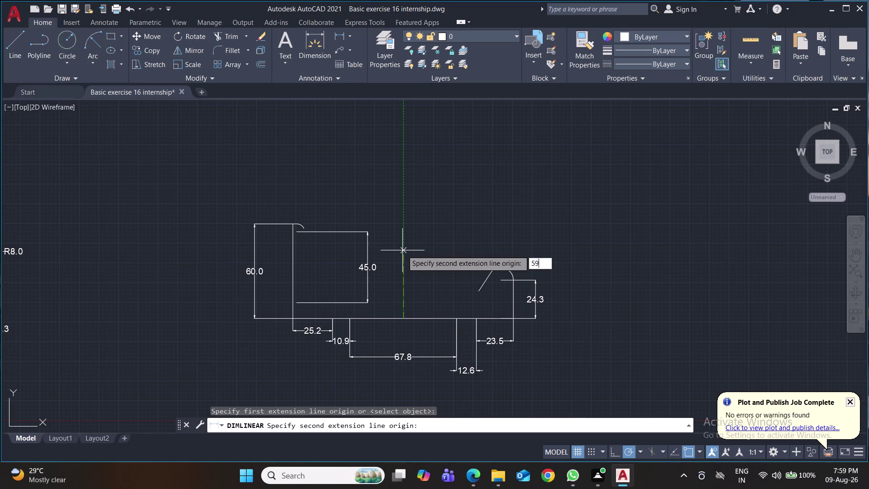
text(.7)
key(Return)
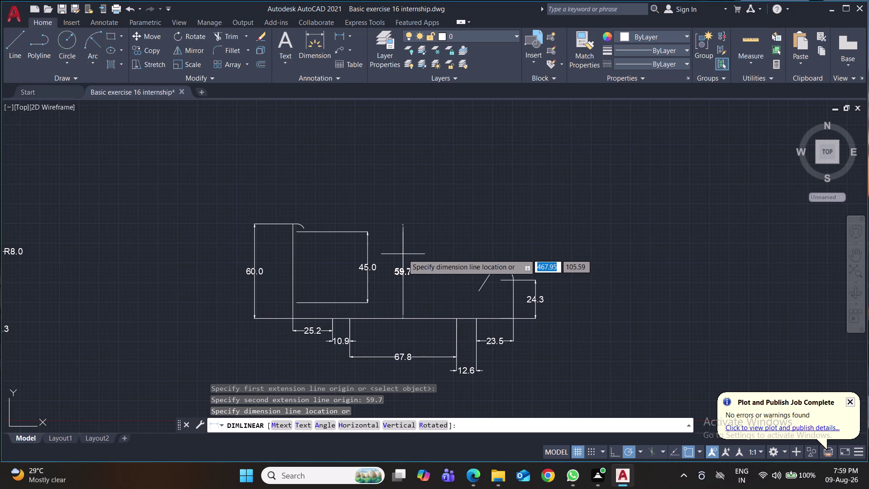
click(403, 253)
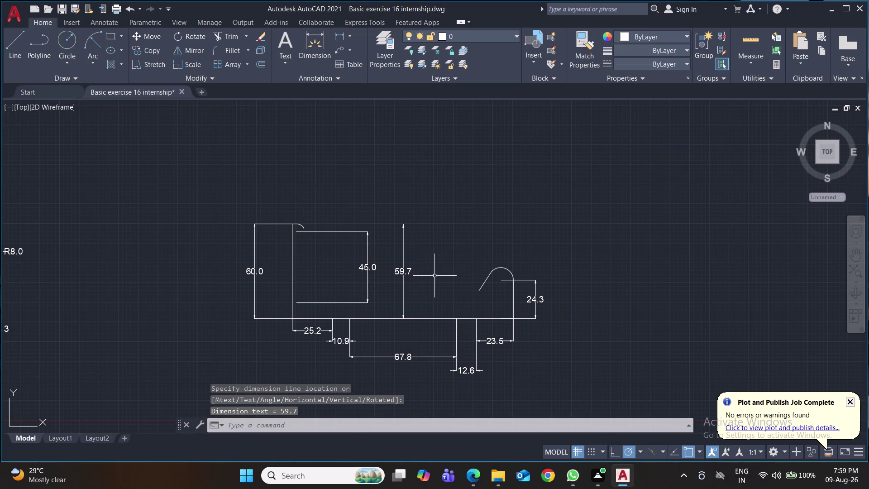
key(ctrl+z)
click(341, 37)
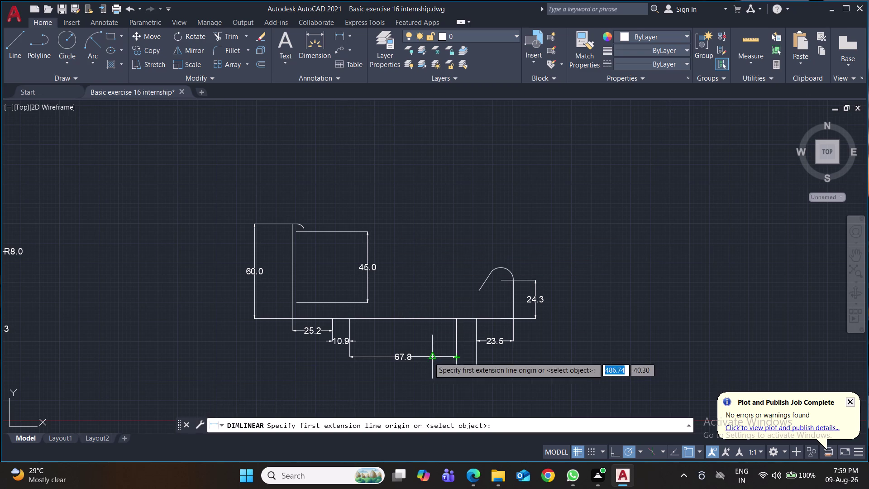
click(404, 319)
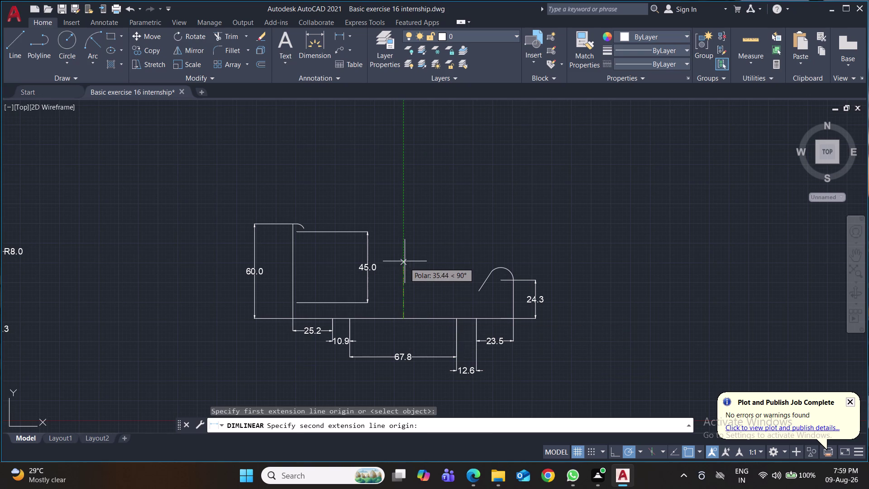
text(59)
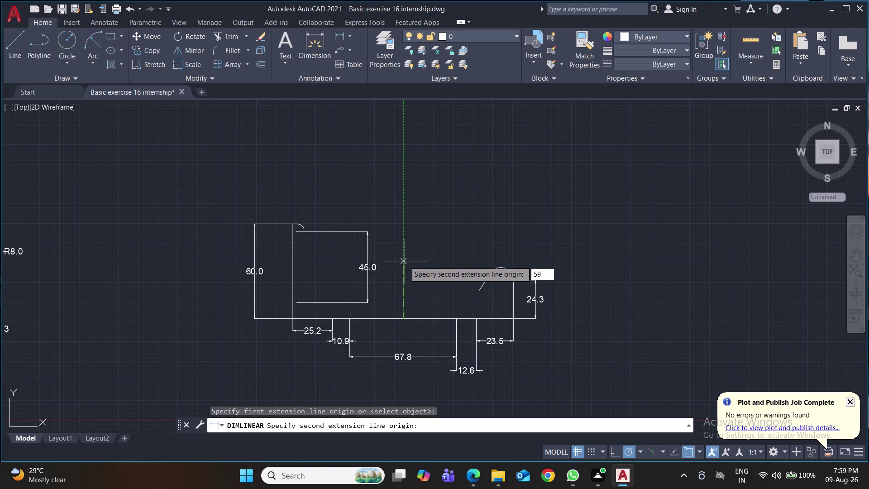
text(.7)
key(Return)
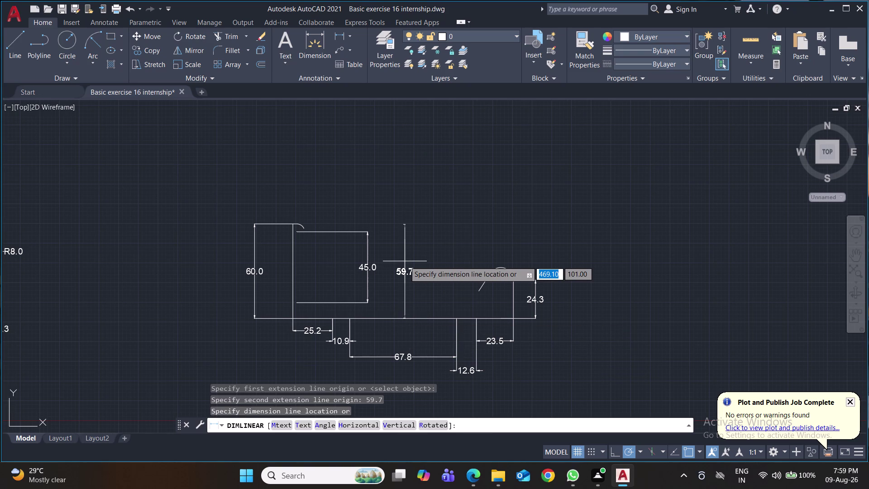
key(Return)
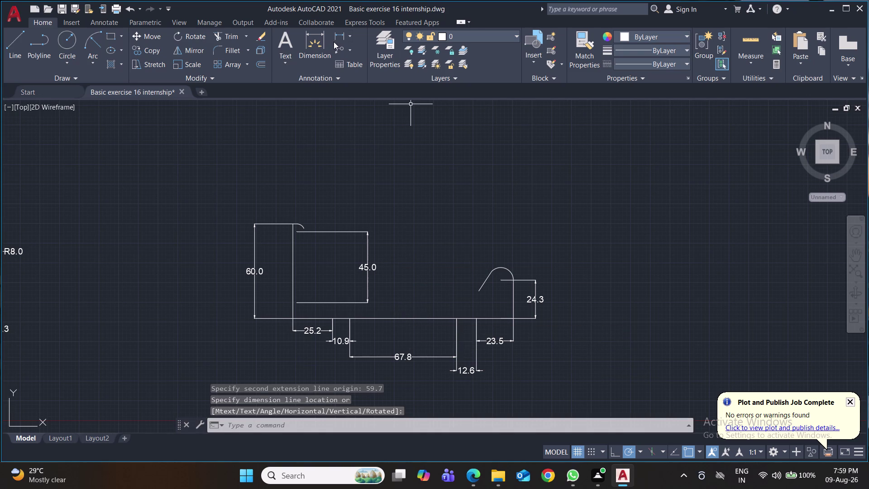
Place the 59.7 vertical dimension from the base line beside the 45.0 dimension.
click(337, 35)
click(403, 318)
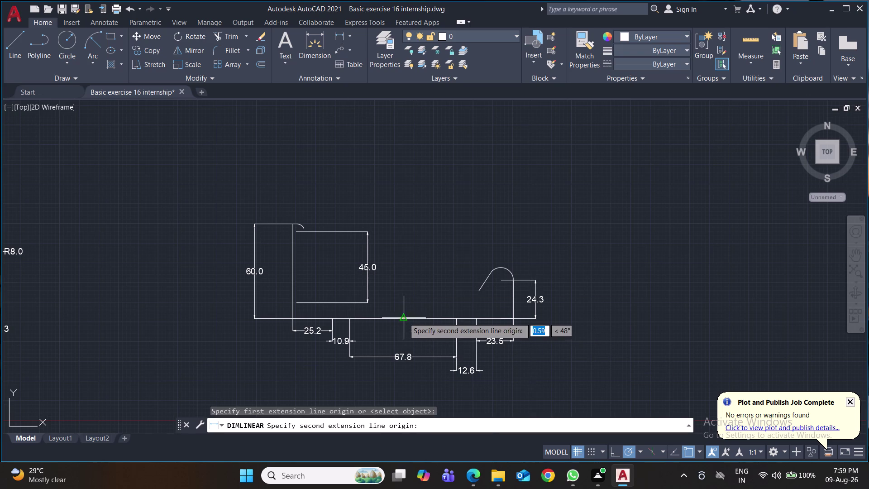
text(59.)
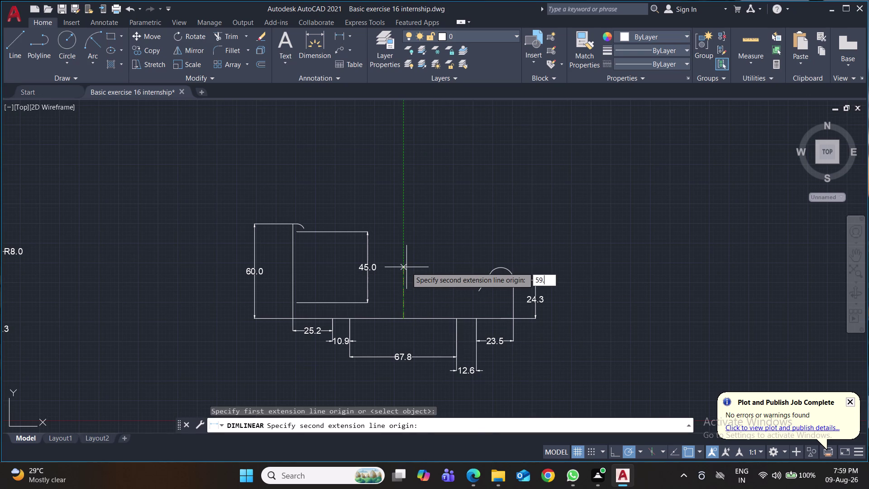
text(7)
key(Return)
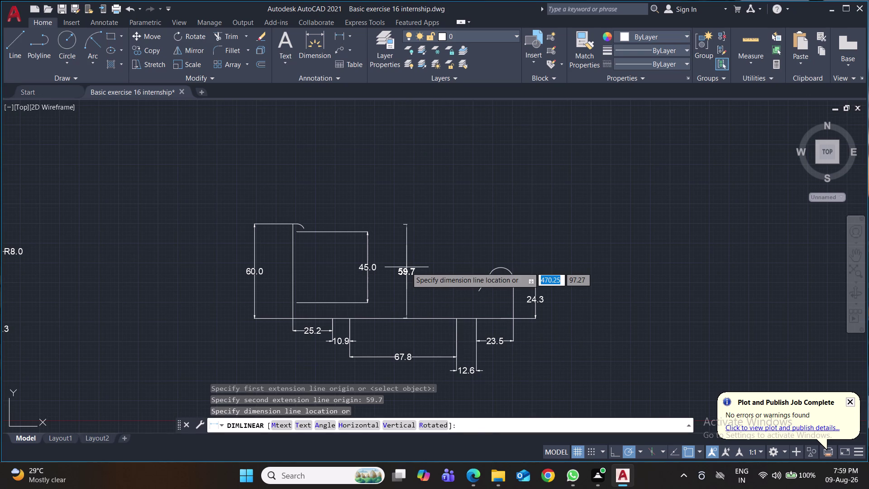
click(407, 267)
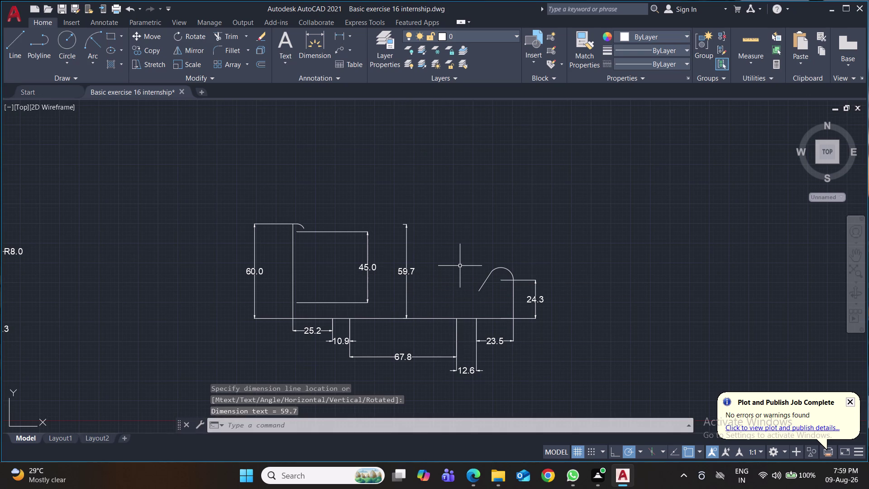
scroll(up, 3)
middle_drag(451, 244, 455, 275)
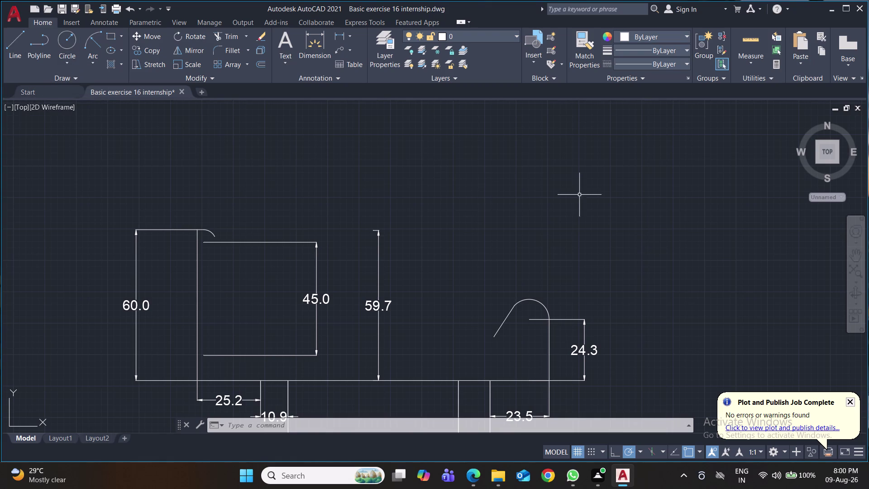
Start an 8-sided polygon in the empty area, then cancel it.
text(pol)
key(Return)
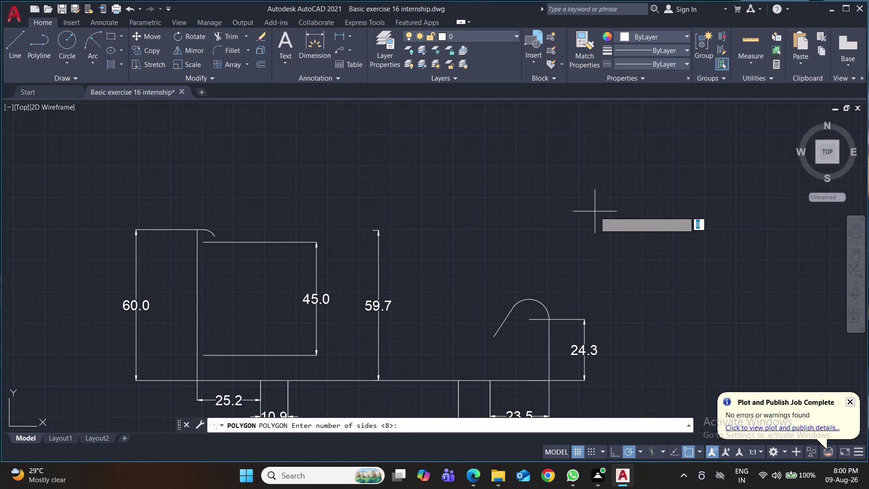
key(Return)
click(599, 189)
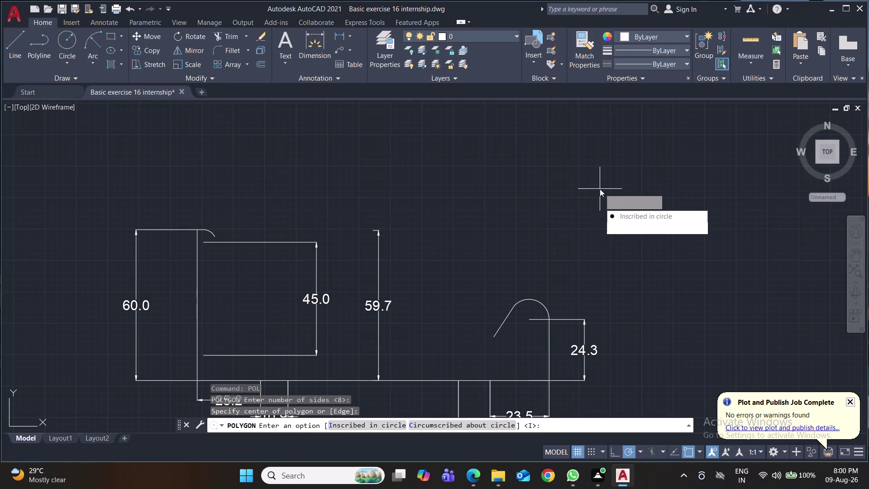
key(Escape)
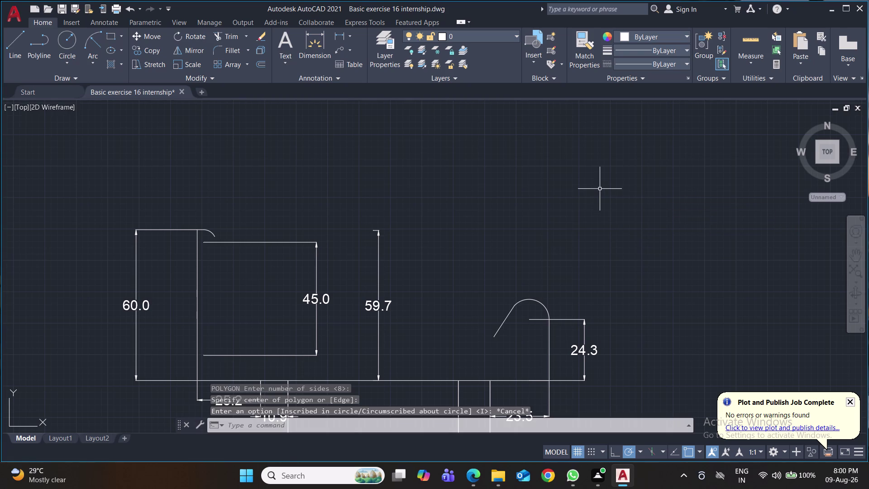
Draw an 8-sided polygon by edge with a 20.5 edge length above the profile.
text(pol)
key(Return)
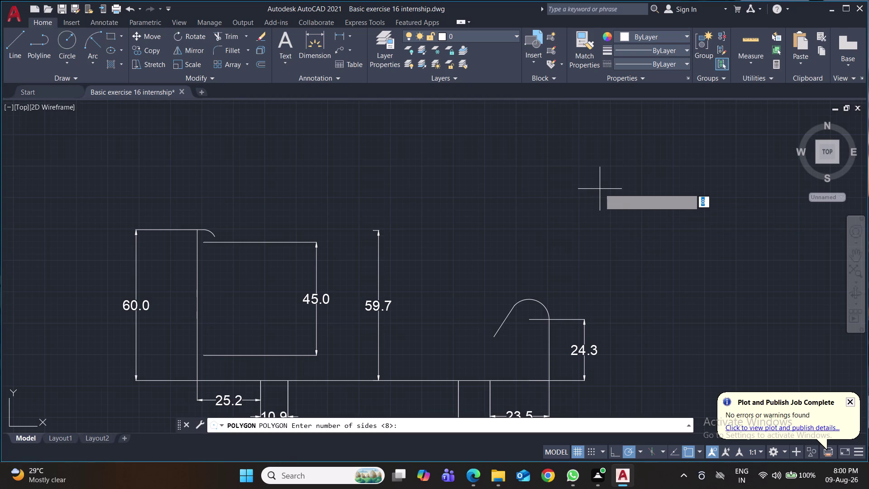
key(Return)
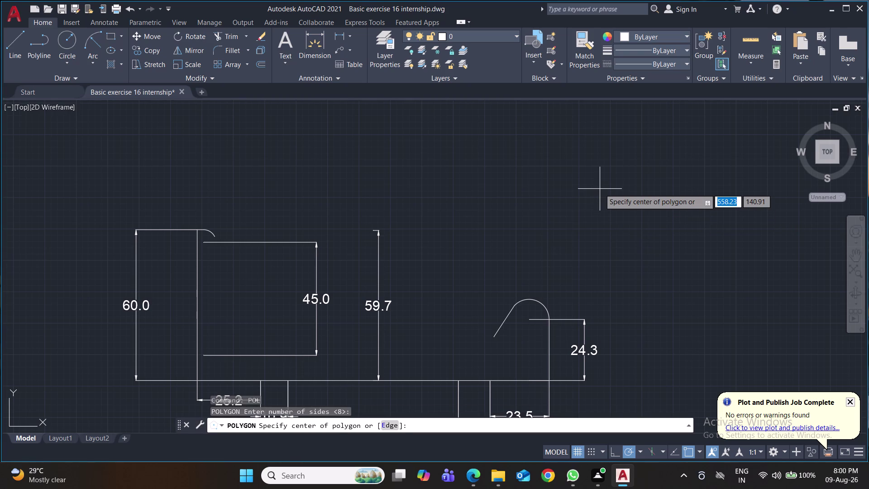
key(e)
key(Return)
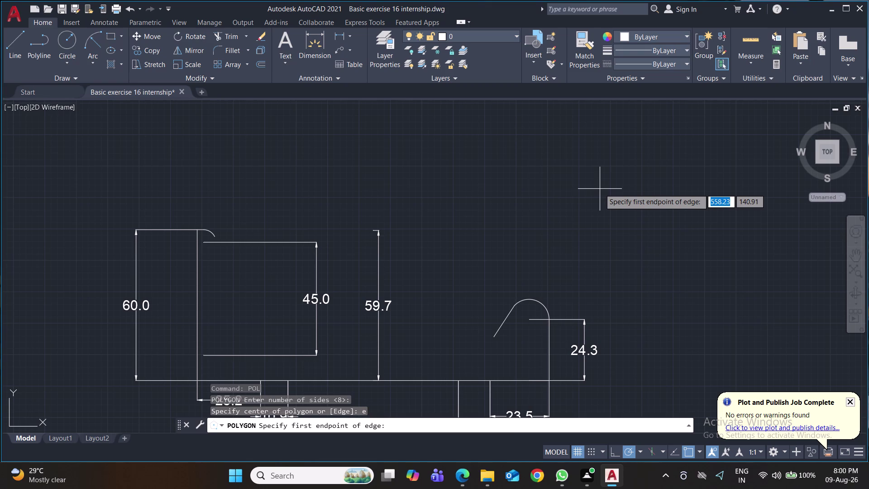
click(600, 189)
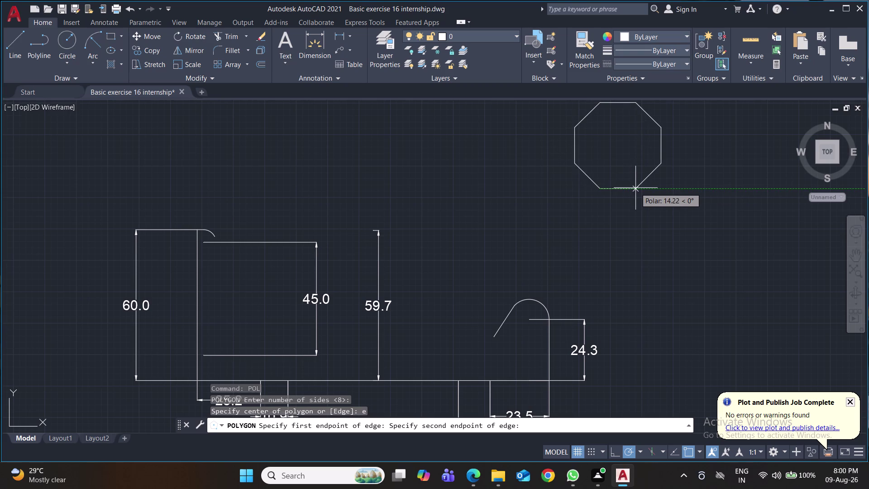
text(20.5)
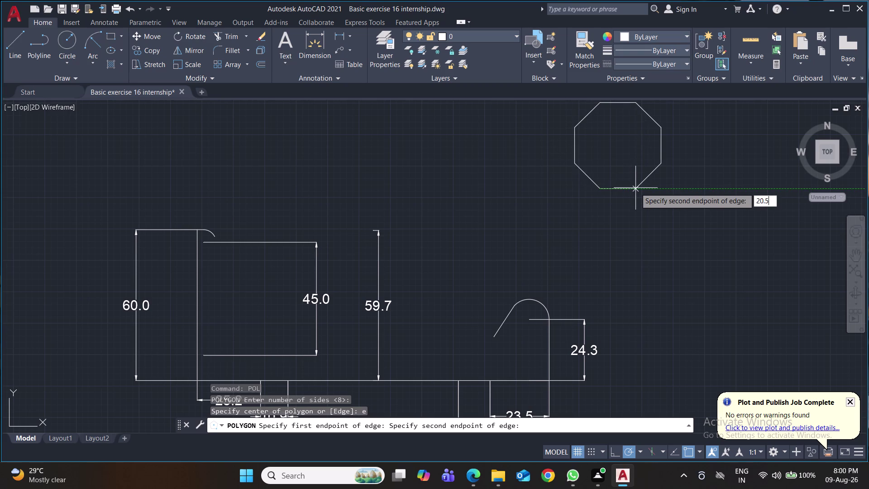
key(Return)
scroll(down, 3)
middle_drag(672, 216, 618, 245)
text(o)
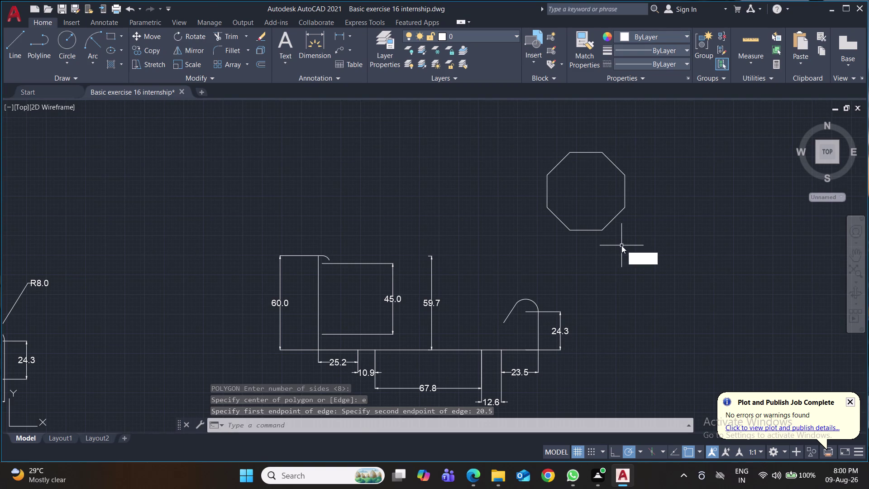
Offset the octagon 10.8 inward to create a smaller inner octagon.
text(f)
key(Return)
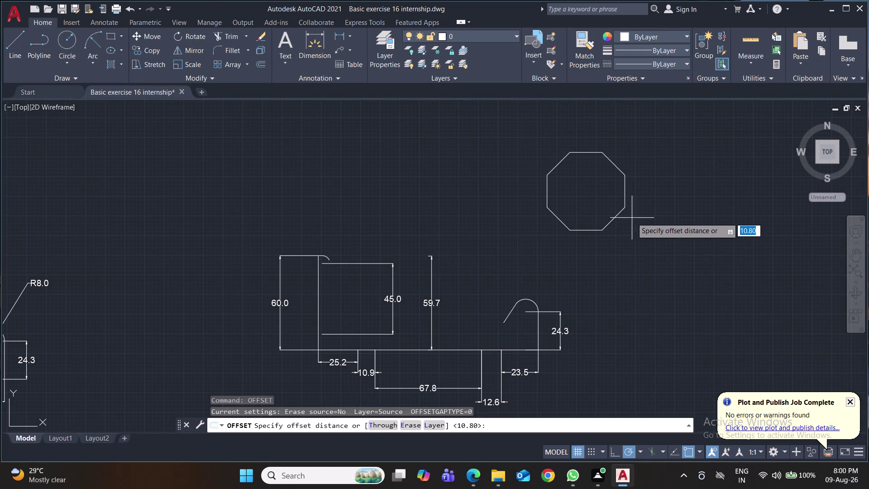
click(586, 189)
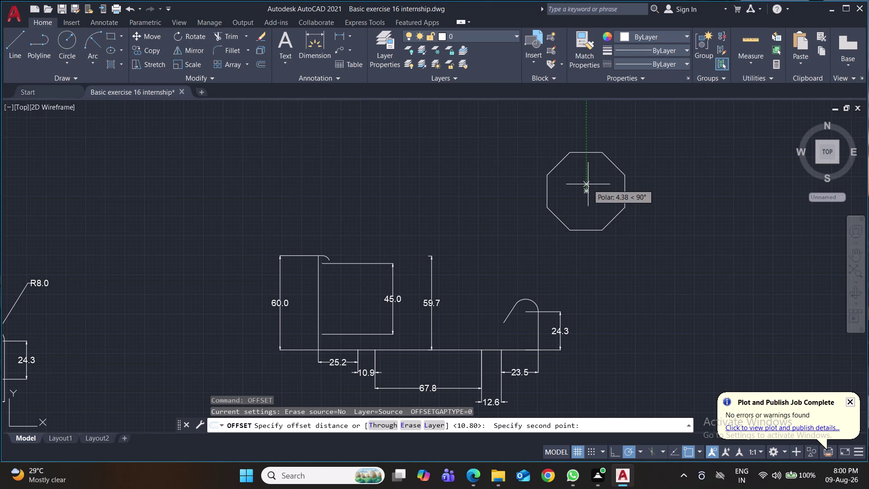
text(10.)
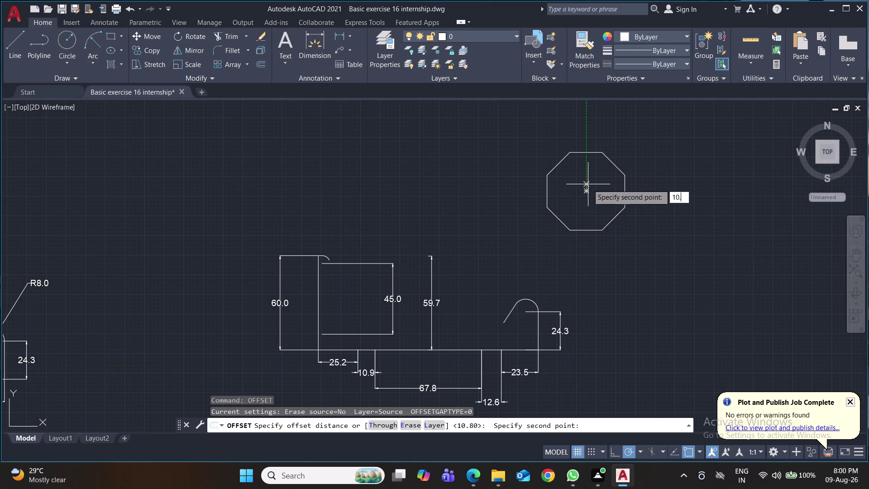
text(8)
key(Return)
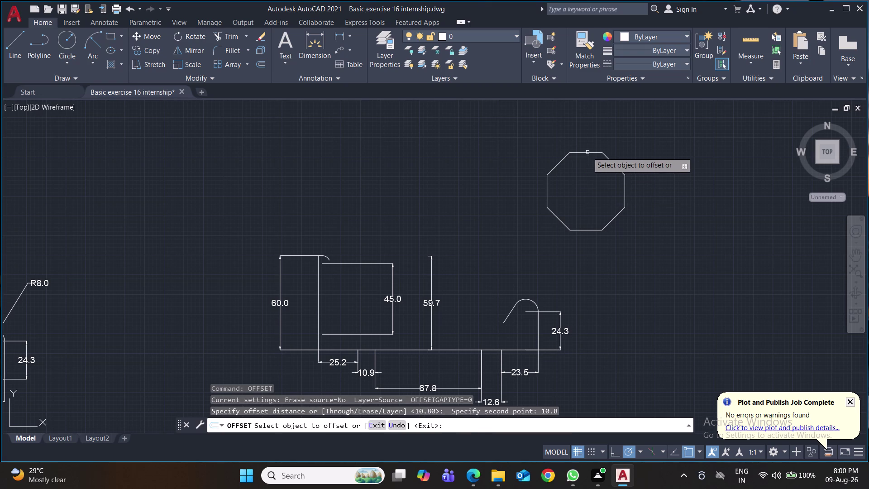
click(587, 152)
click(584, 174)
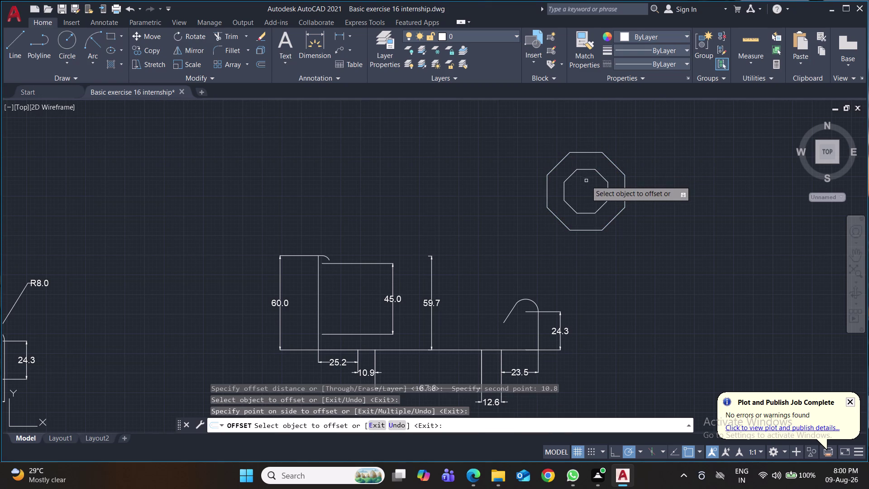
key(ctrl+s)
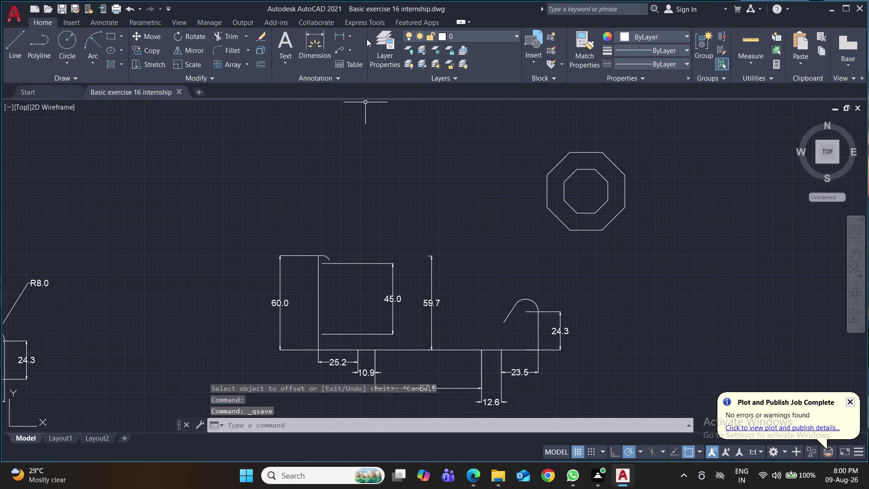
Add aligned dimensions of 11.6 across the gap and 20.5 on an outer edge.
click(349, 36)
click(351, 76)
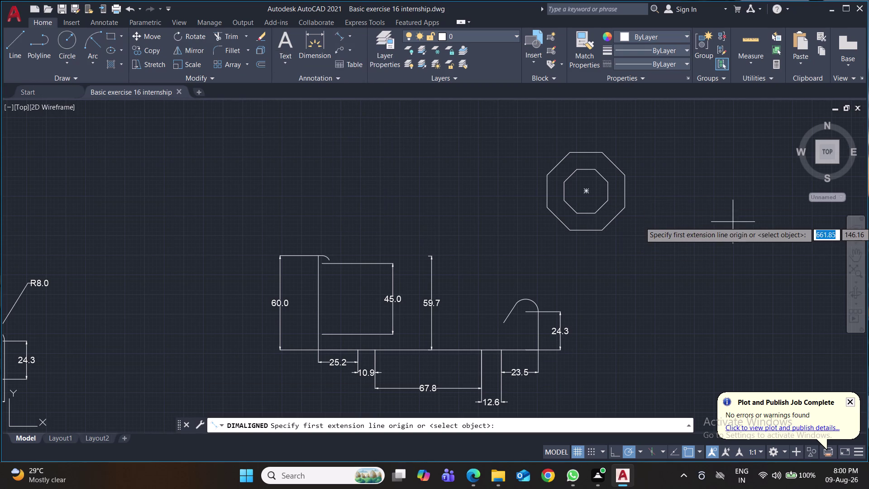
scroll(up, 3)
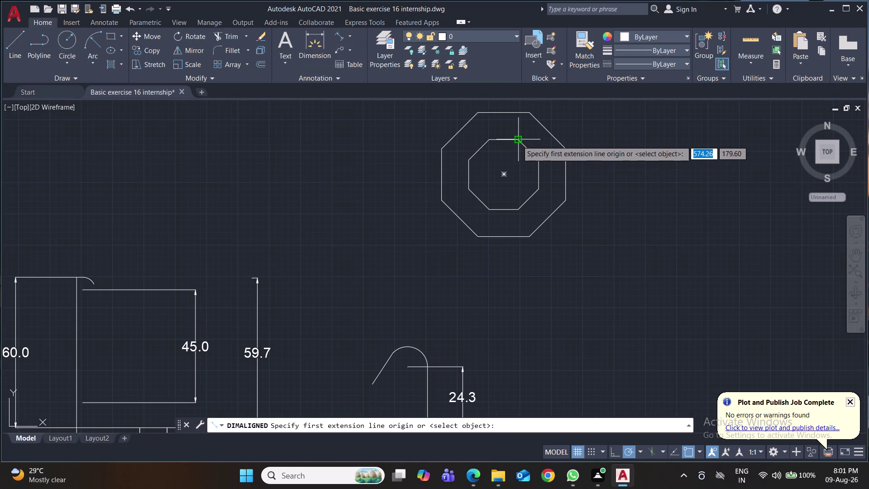
click(517, 141)
click(536, 158)
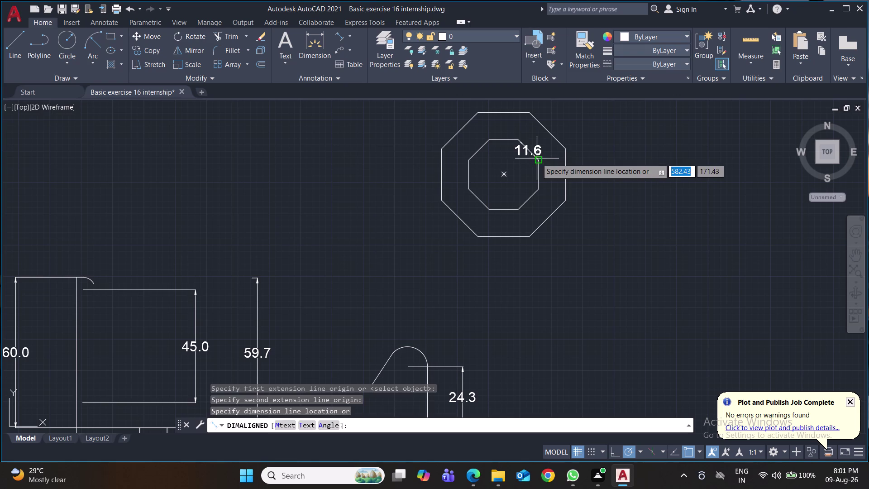
click(568, 137)
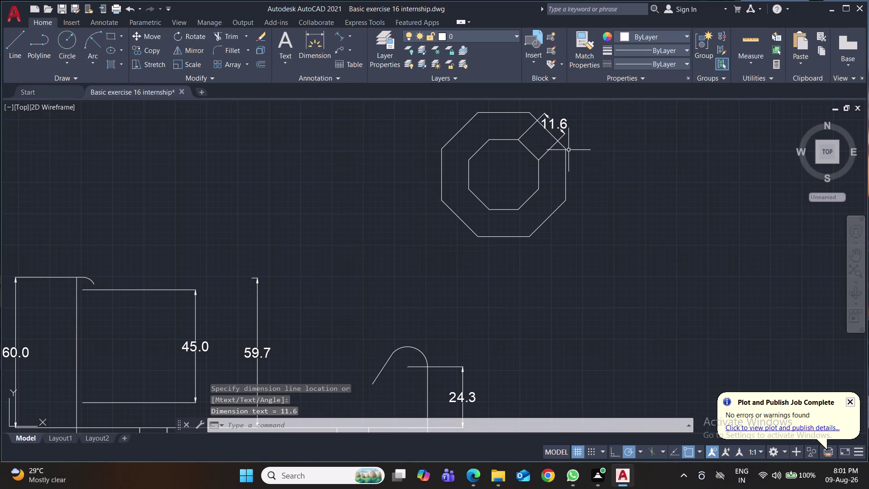
key(space)
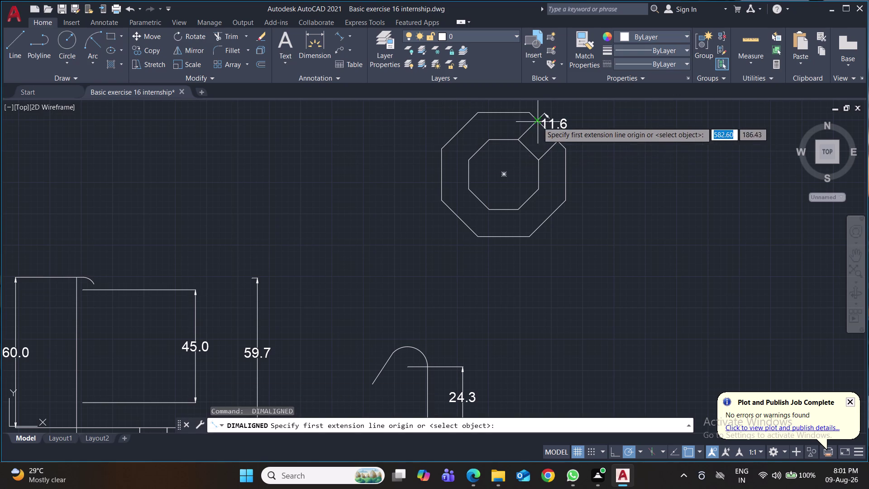
click(530, 114)
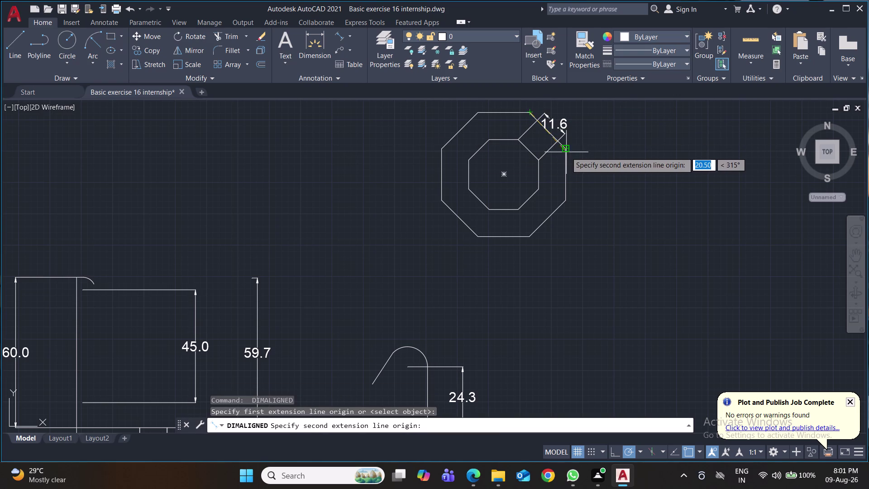
click(566, 150)
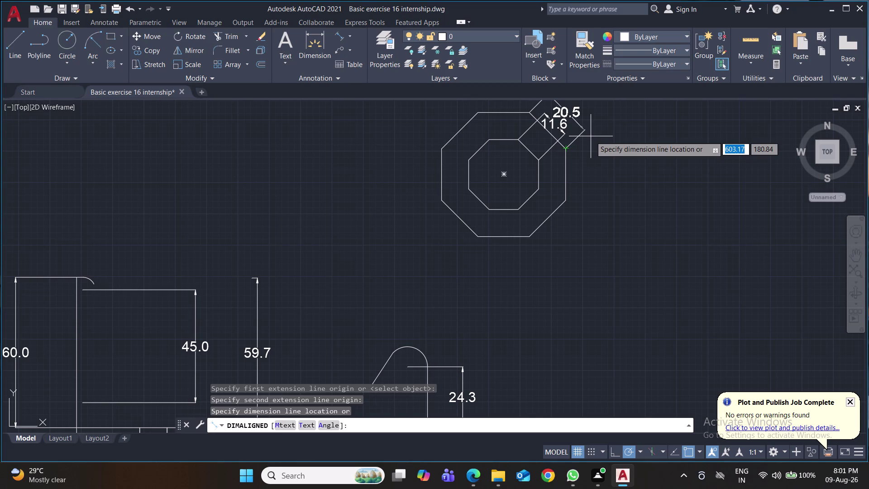
click(591, 136)
click(606, 116)
Delete both octagons with their dimensions and save the drawing.
click(432, 198)
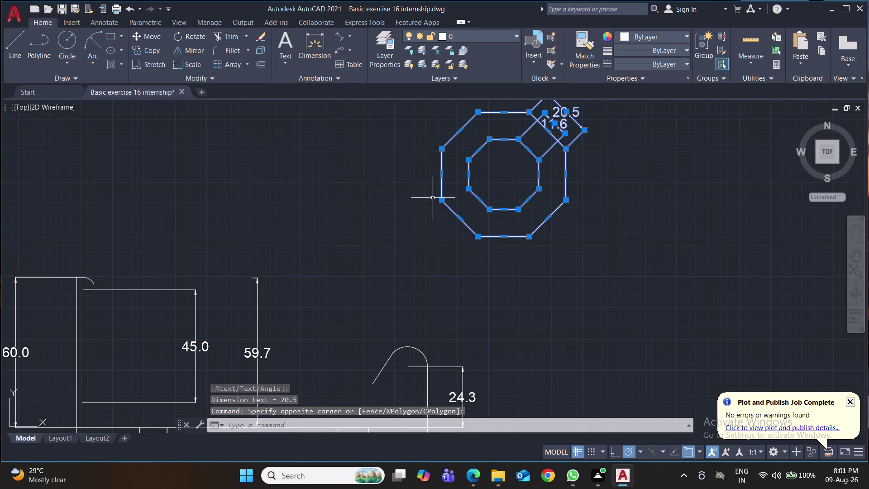
key(Delete)
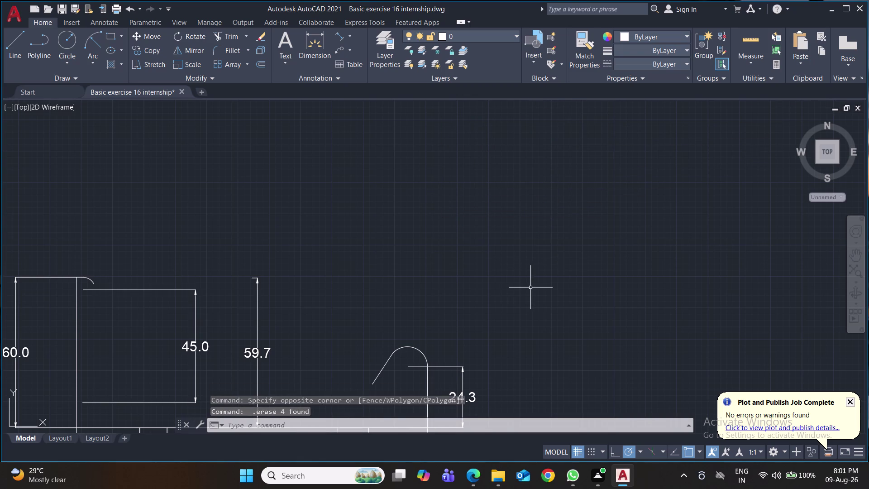
key(ctrl+s)
middle_drag(540, 286, 652, 228)
Attempt an eight-sided polygon by centre point, cancelling the attempts.
text(po)
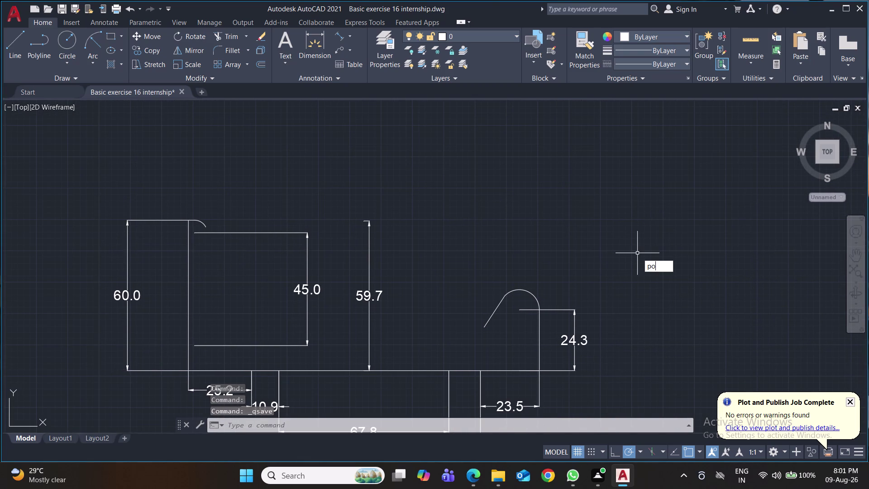
text(l)
key(Return)
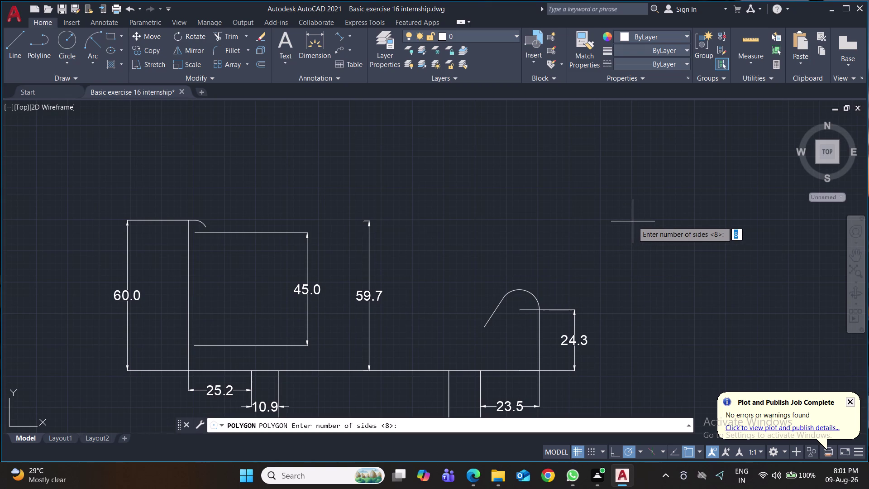
key(Return)
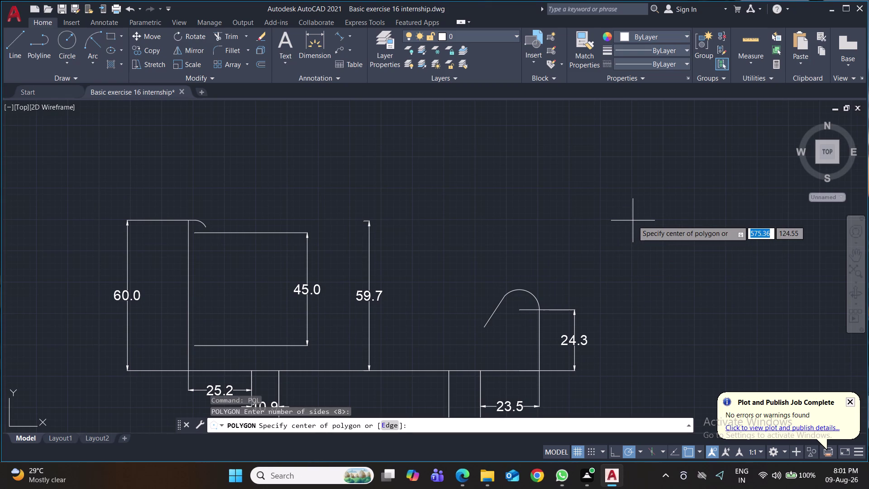
click(600, 191)
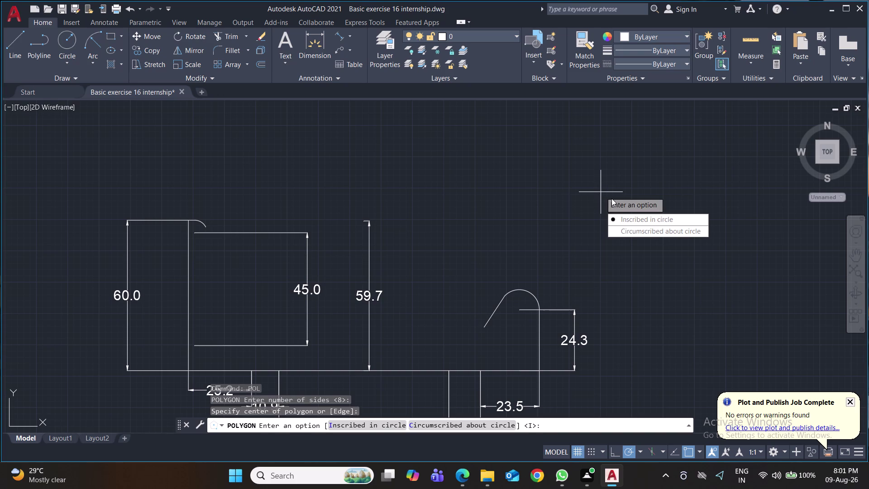
key(Escape)
text(pol)
key(Return)
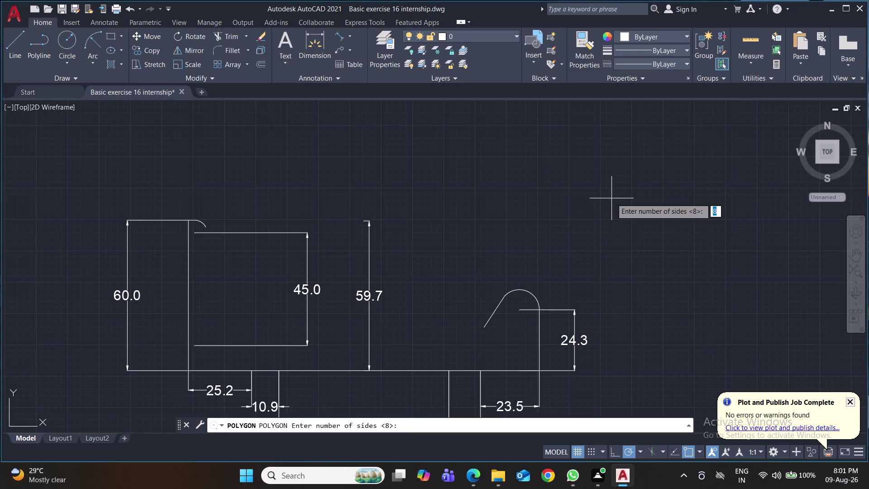
key(Return)
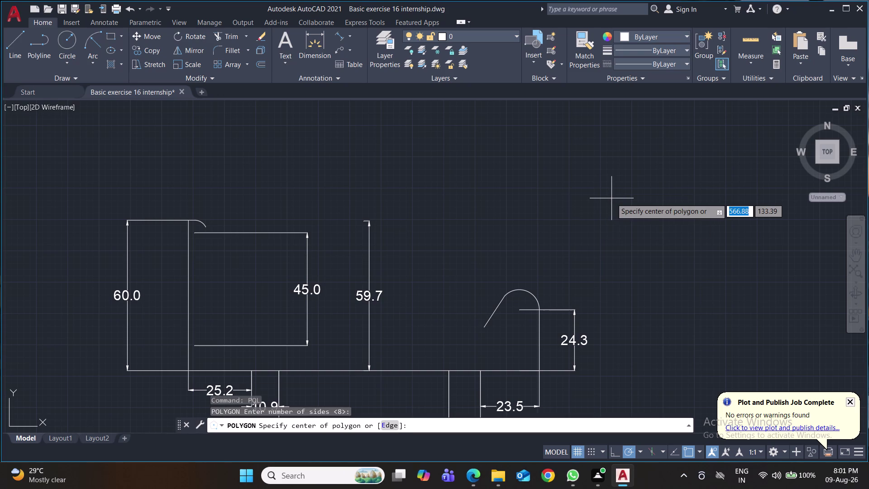
click(611, 198)
key(Escape)
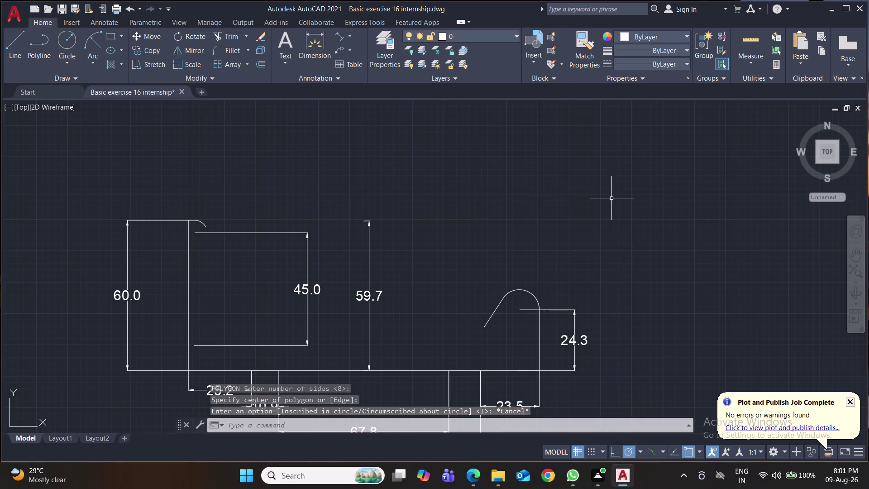
Draw an octagon by edge with a 20.5-long side beside the profile.
text(pol)
key(Return)
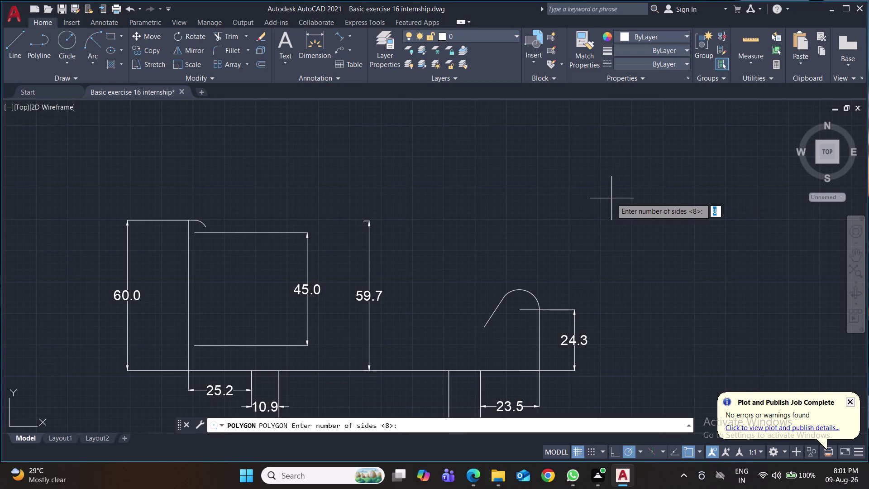
key(Return)
key(e)
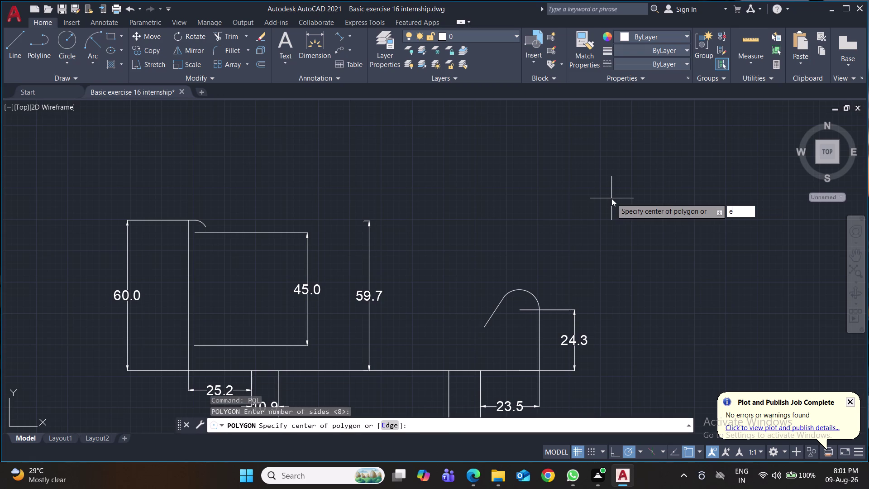
key(Return)
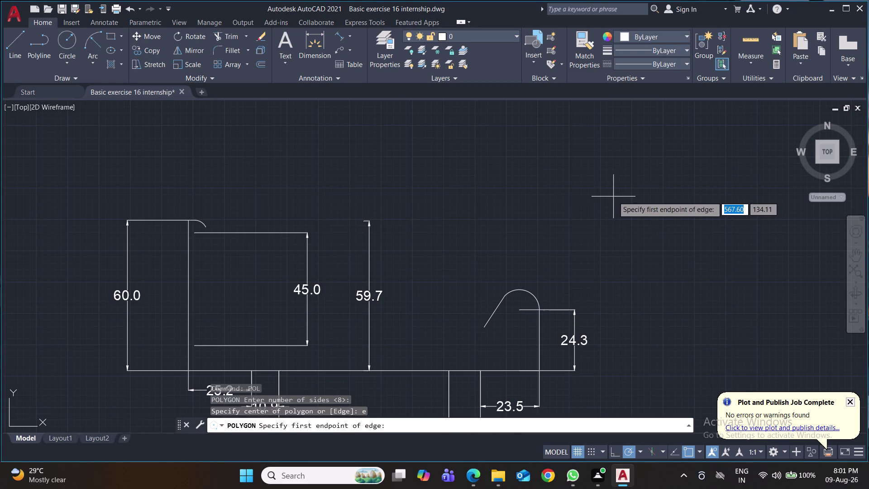
click(614, 196)
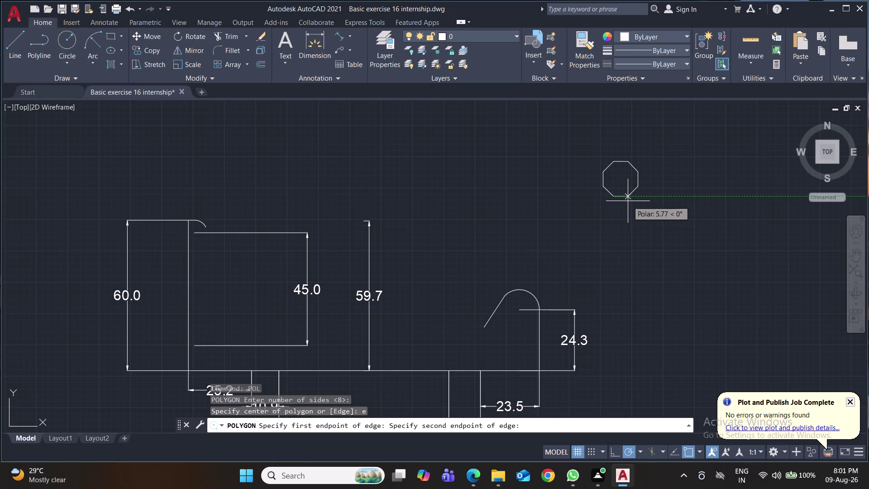
text(20.5)
key(Return)
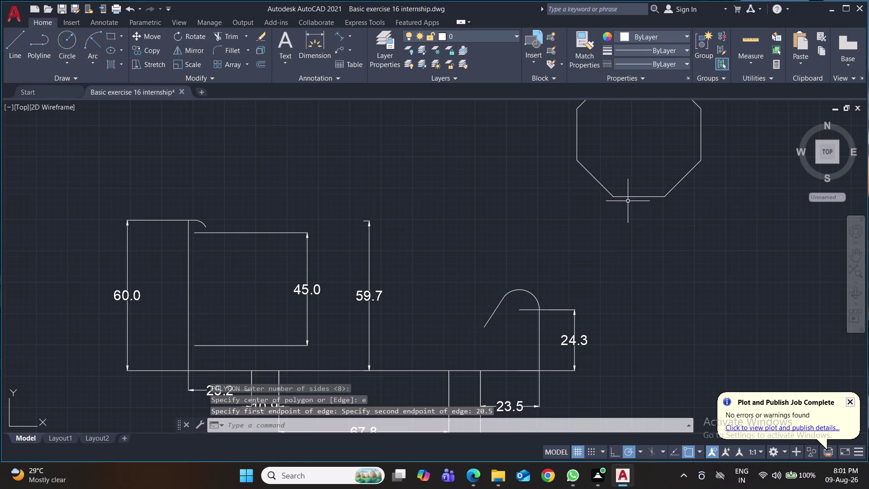
middle_drag(683, 242, 675, 287)
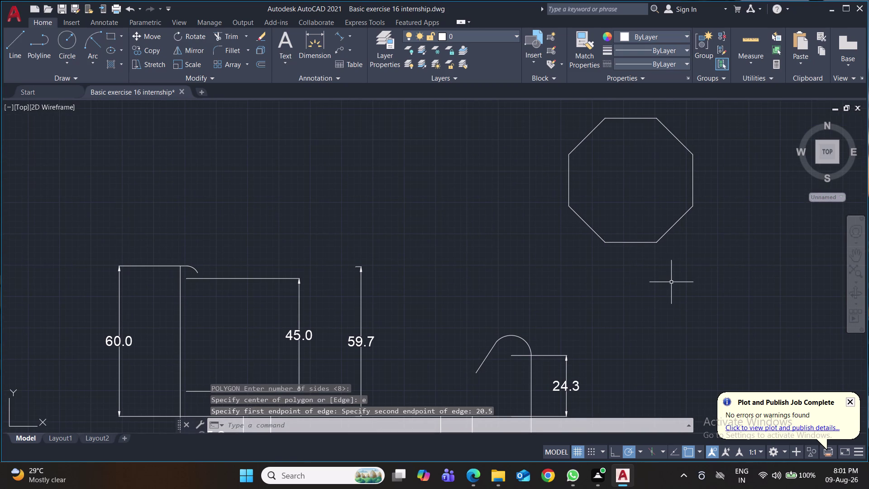
Offset the 20.5-edged octagon 10.8 inward to make an inner octagon.
key(o)
key(Return)
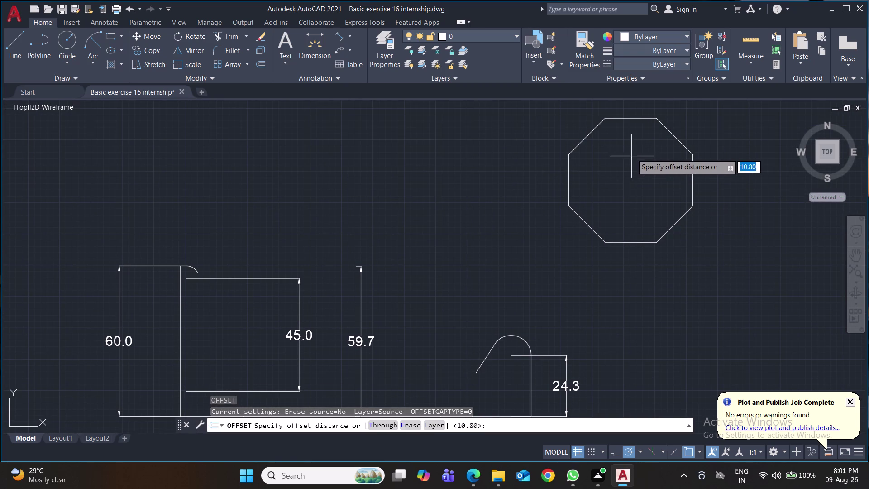
click(631, 178)
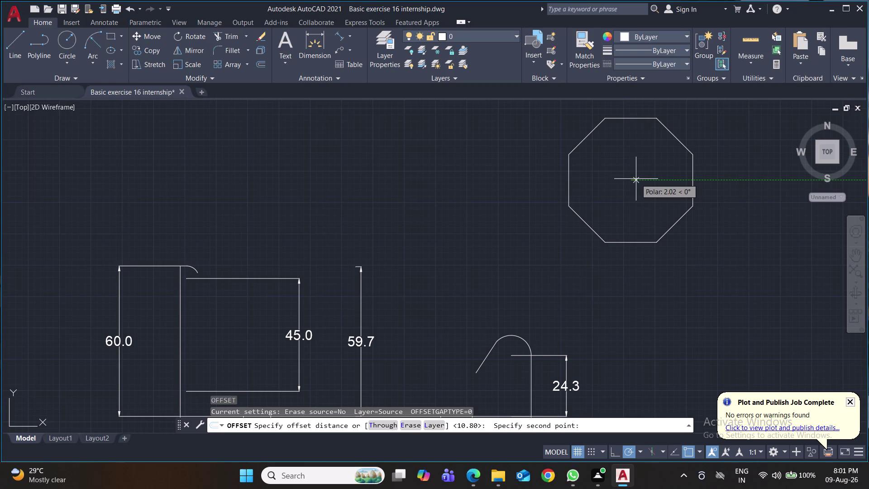
text(10.8)
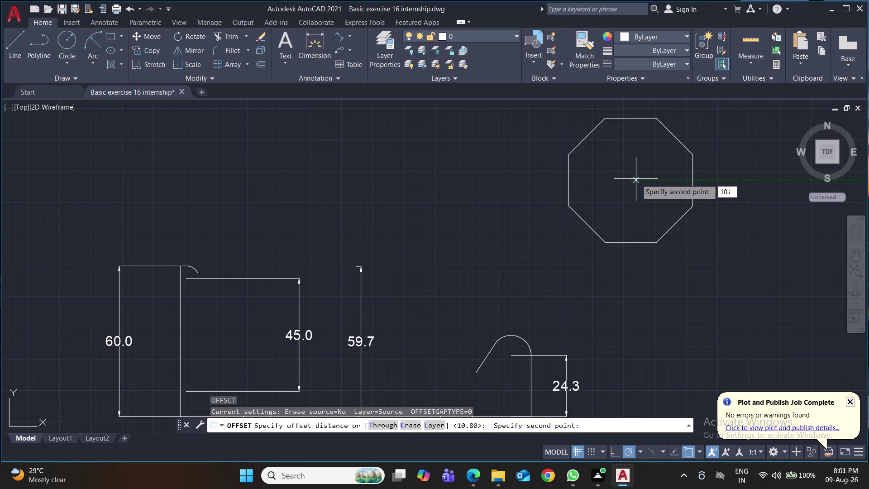
key(Return)
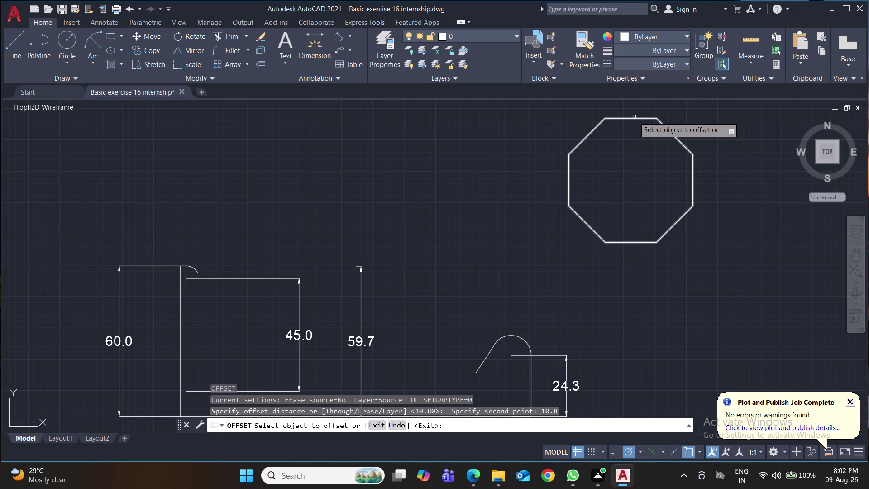
click(634, 117)
click(633, 141)
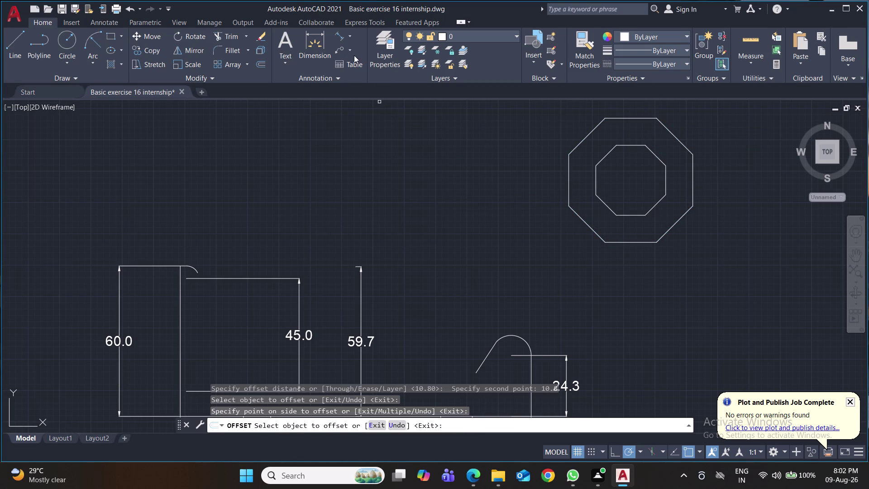
click(338, 33)
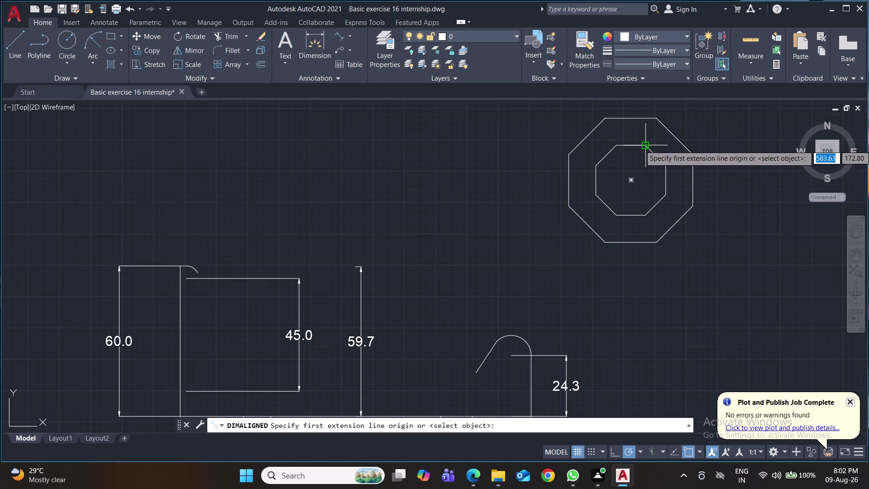
Dimension an inner octagon edge as 11.6 and an outer edge as 20.5, then save.
click(647, 145)
click(665, 164)
click(672, 157)
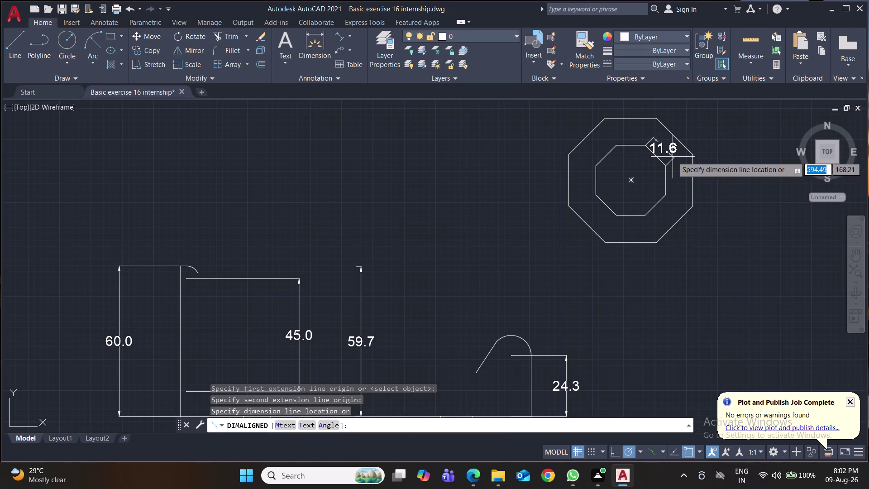
key(space)
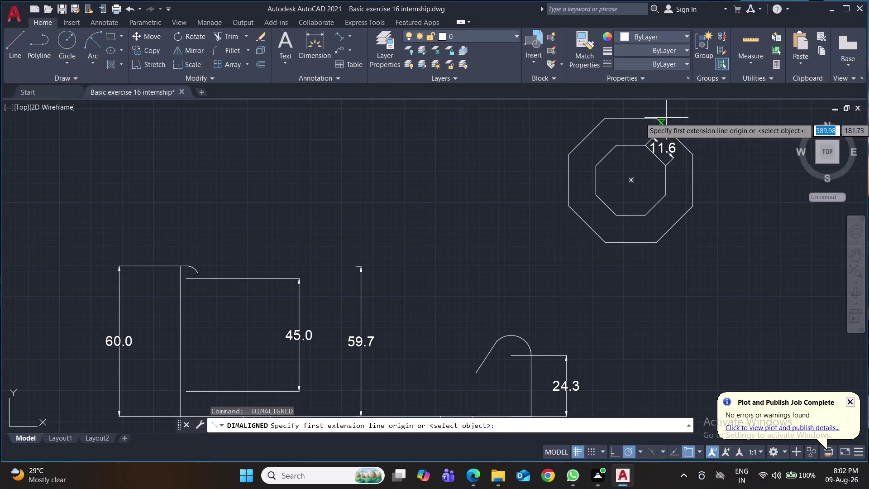
click(657, 117)
click(693, 153)
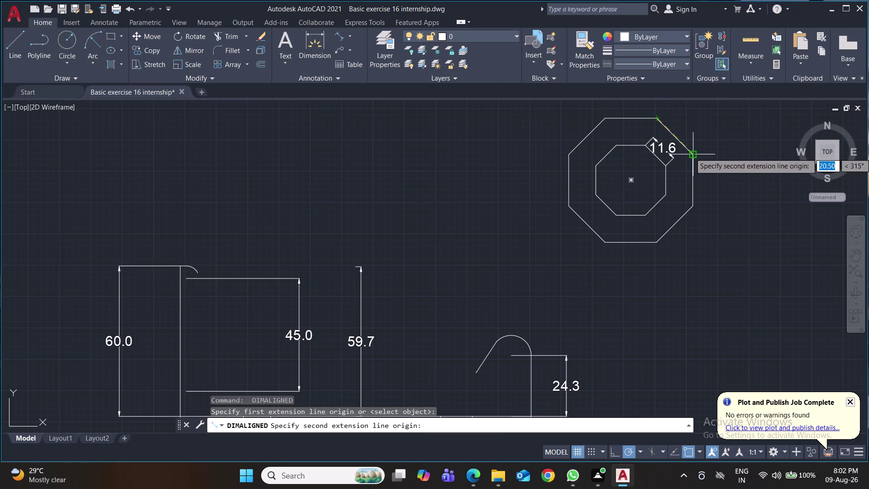
click(703, 145)
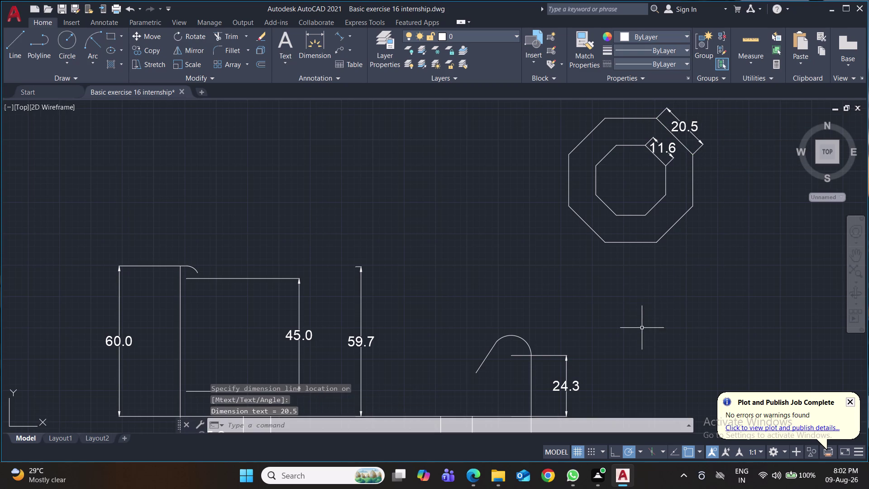
key(ctrl+s)
middle_drag(670, 315, 700, 288)
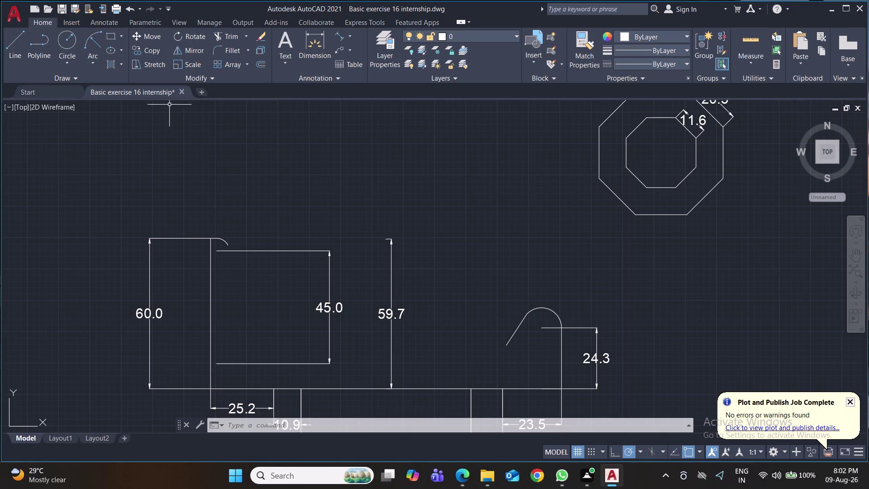
Draw an octagon by edge, 11.6 long, starting at the top of the 59.7 dimension.
text(pol)
key(Return)
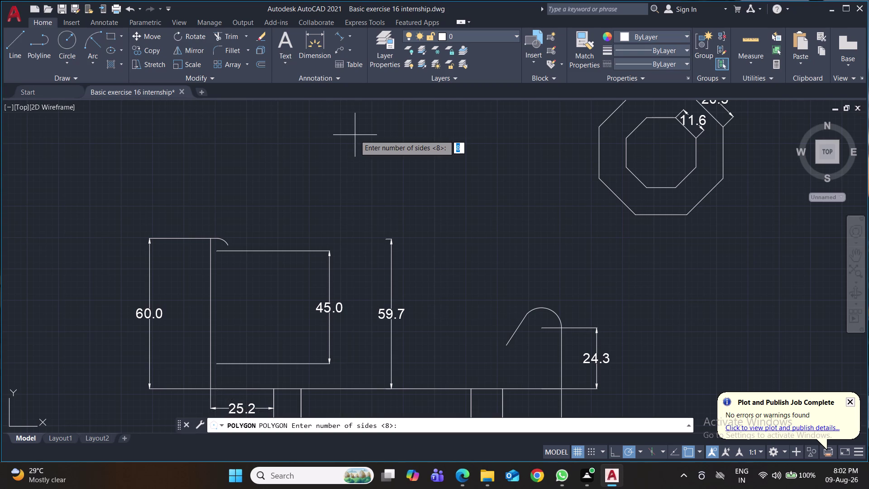
key(Return)
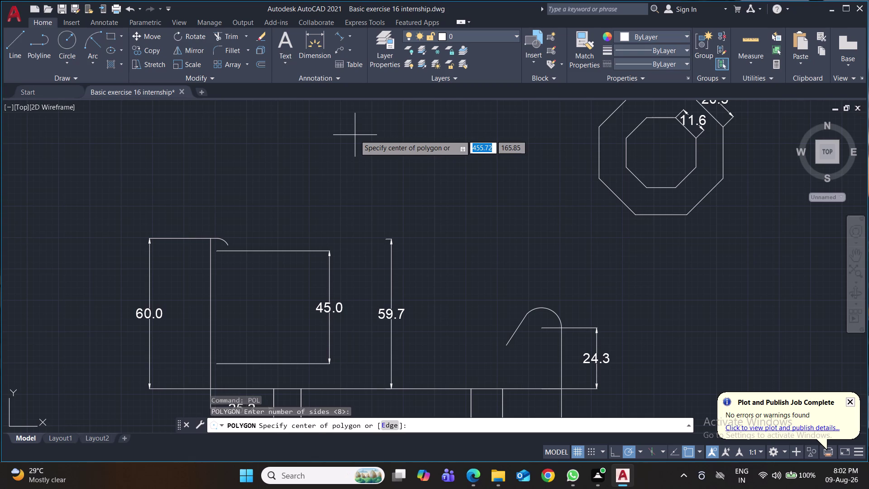
key(e)
key(Return)
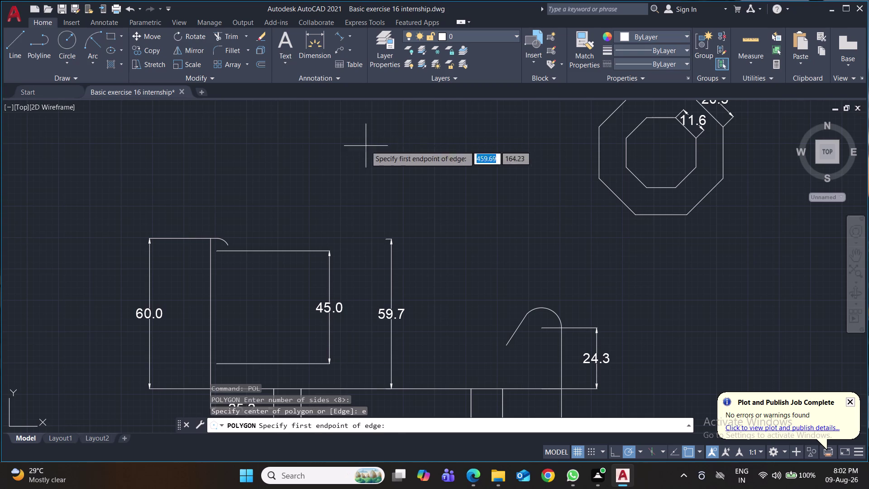
click(391, 238)
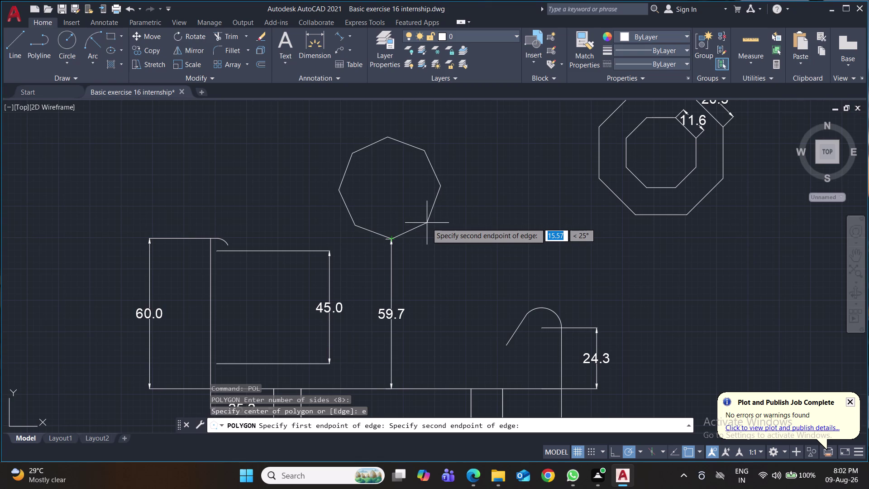
text(11.6)
key(Return)
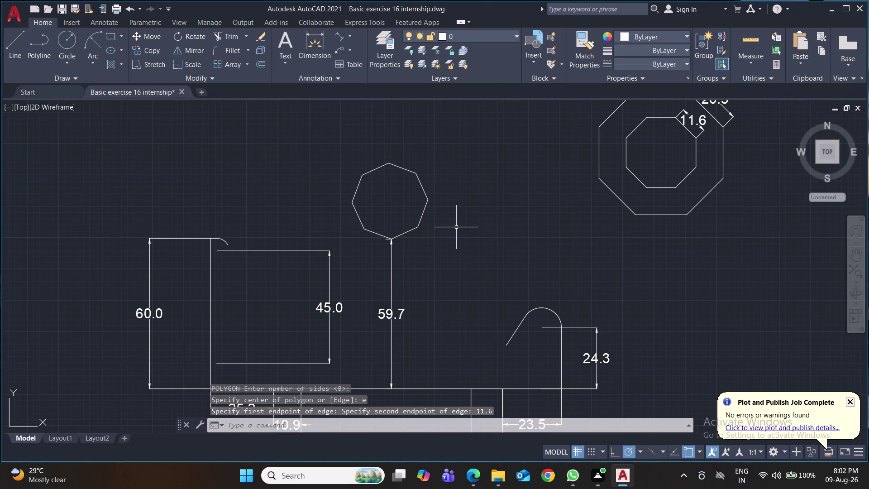
key(o)
key(Return)
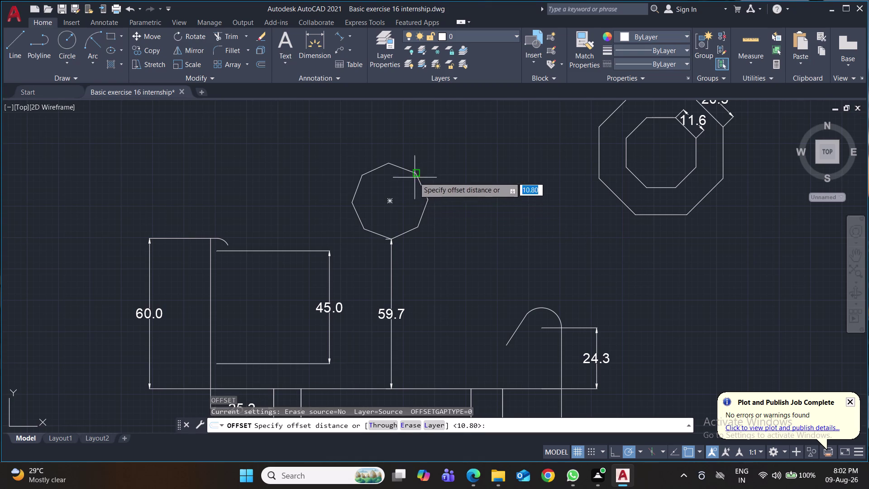
Offset the 11.6-edged octagon 10.8 outward and save the drawing.
click(387, 199)
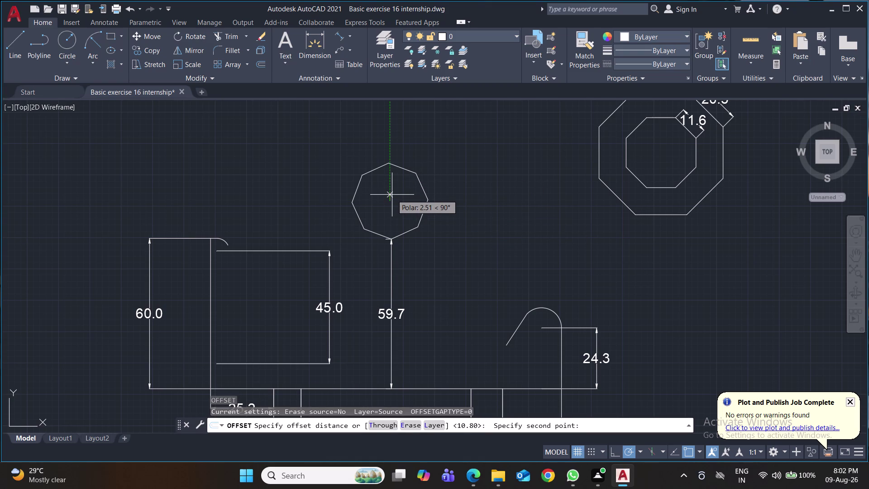
text(10.8)
key(Return)
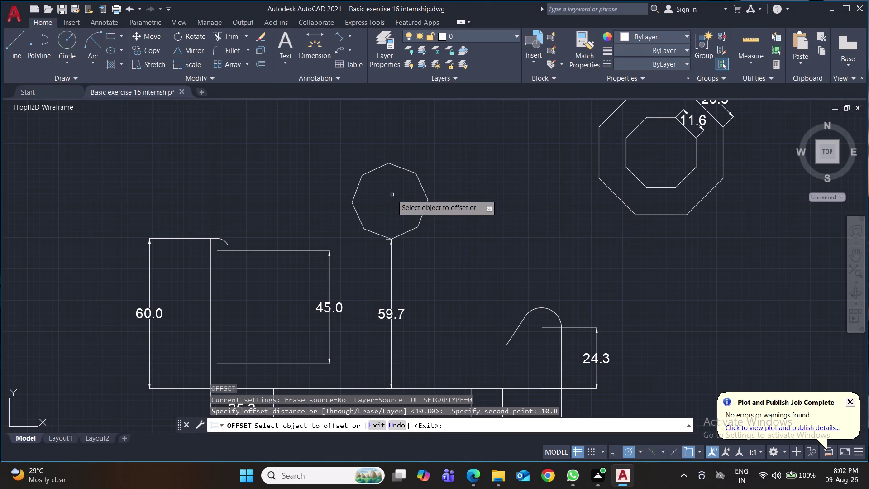
click(399, 166)
click(404, 154)
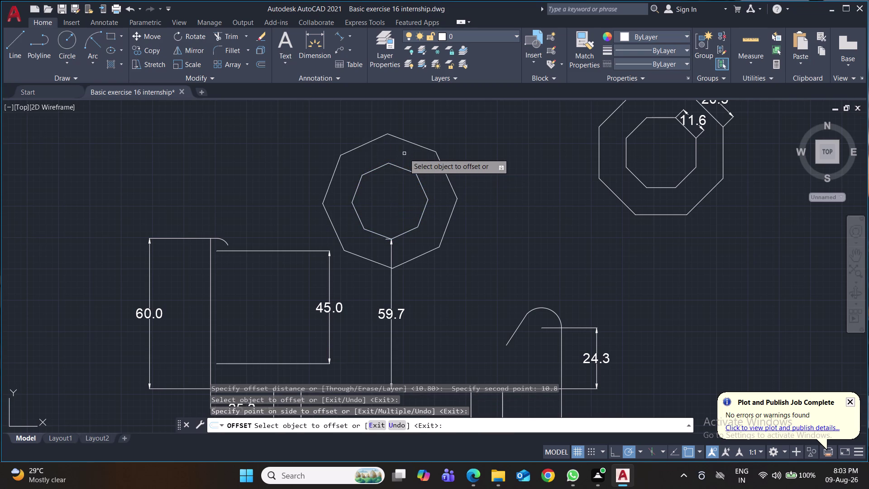
key(ctrl+s)
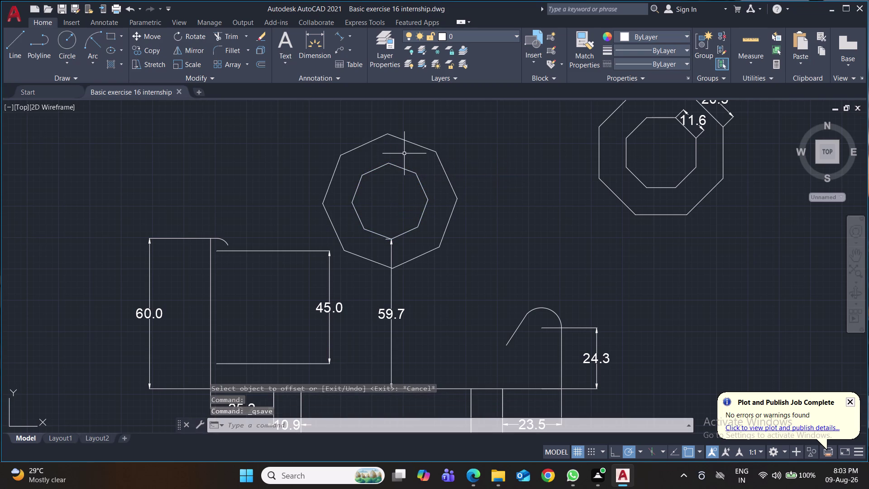
click(338, 34)
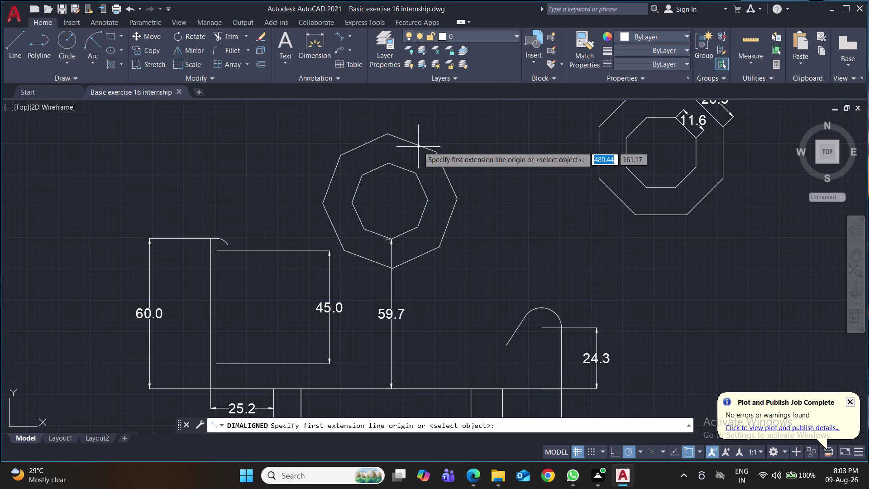
Delete the stray dimensions at upper right, save, and select the leftover 20.5 dimension.
click(433, 153)
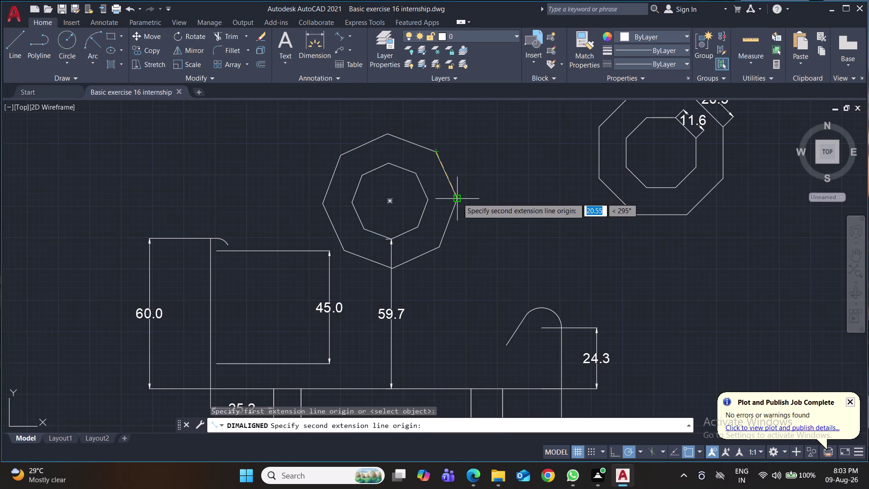
click(458, 198)
click(477, 185)
drag(748, 204, 745, 208)
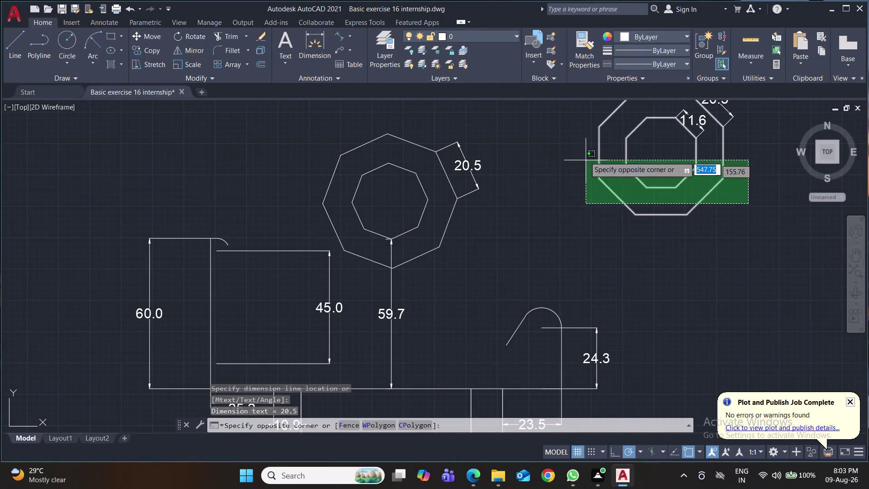
click(579, 130)
key(Delete)
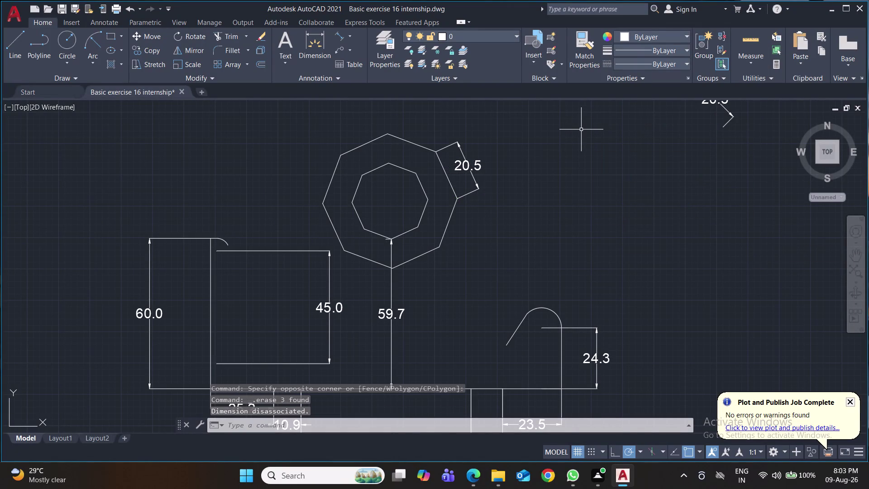
key(ctrl+s)
key(ctrl+s)
middle_drag(589, 150, 578, 183)
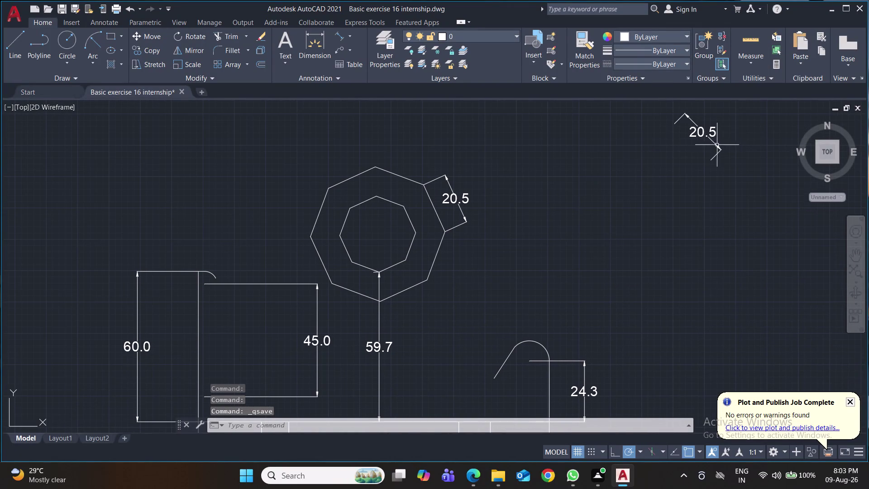
click(739, 124)
click(649, 166)
Erase the leftover 20.5 dimension, zoom out over the whole drawing, and save.
key(Delete)
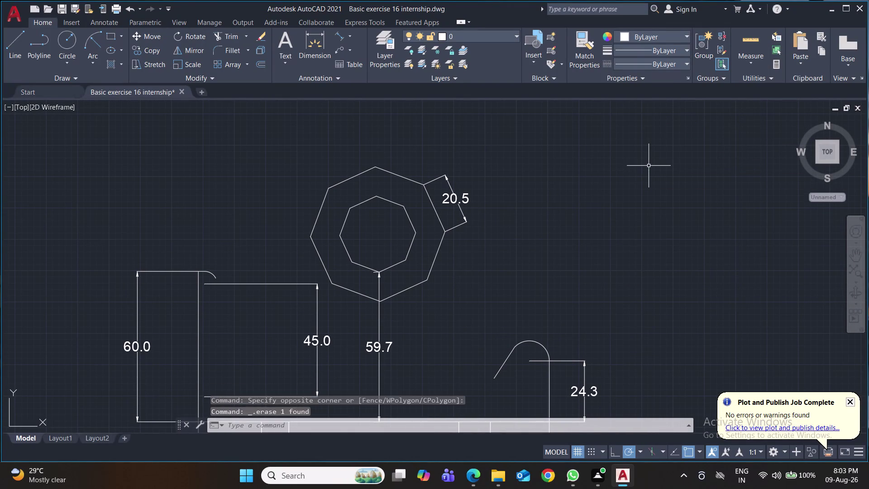
middle_drag(644, 229, 638, 172)
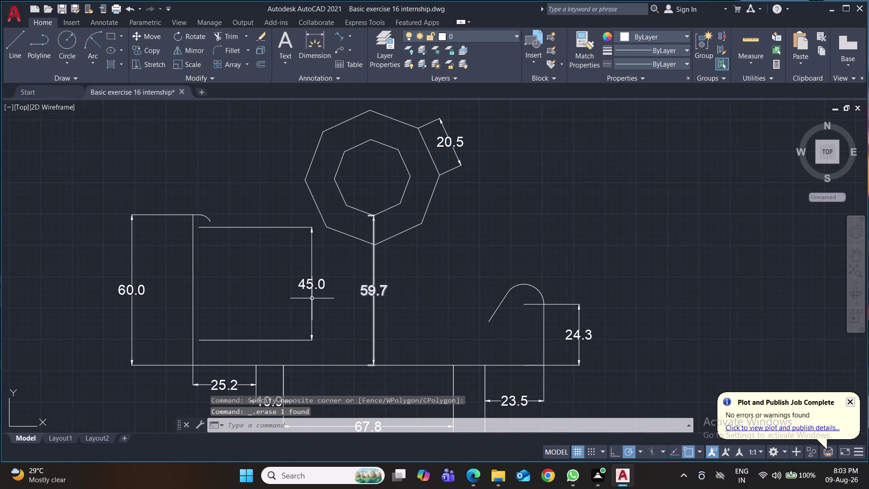
middle_drag(554, 230, 566, 205)
scroll(down, 3)
middle_click(607, 202)
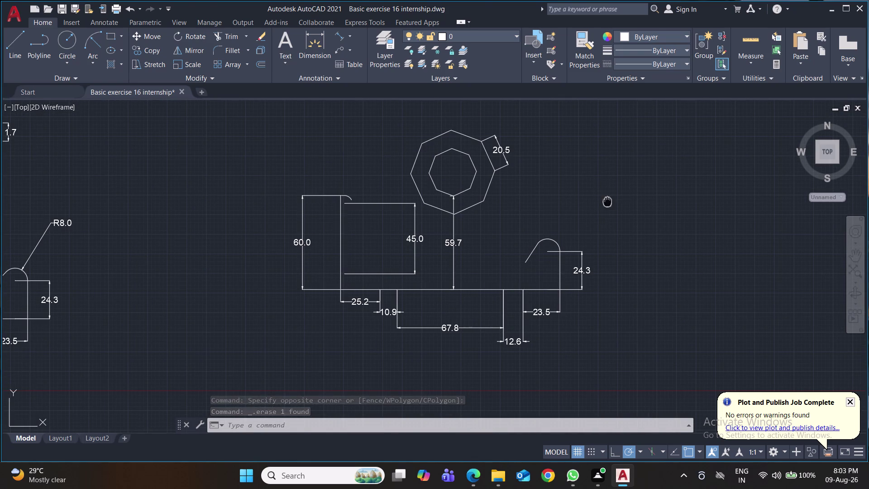
key(ctrl+s)
key(ctrl+s)
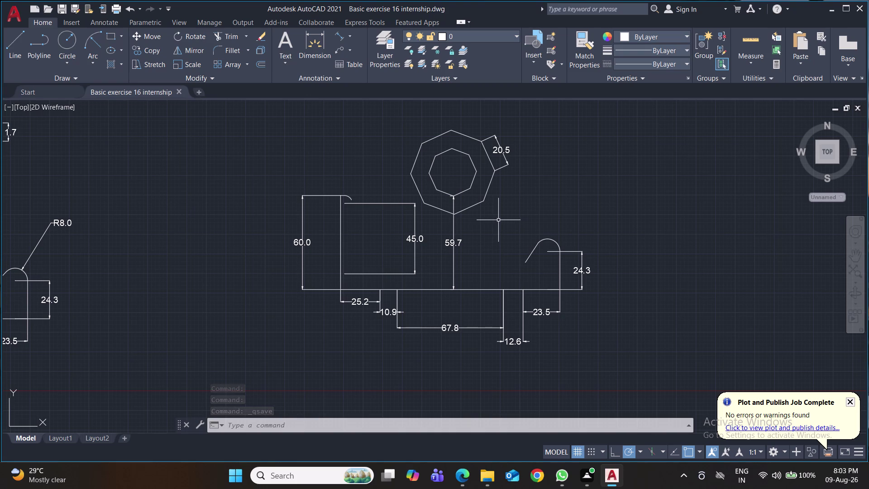
Select the 59.7 height dimension, clear the selection and save again.
click(454, 236)
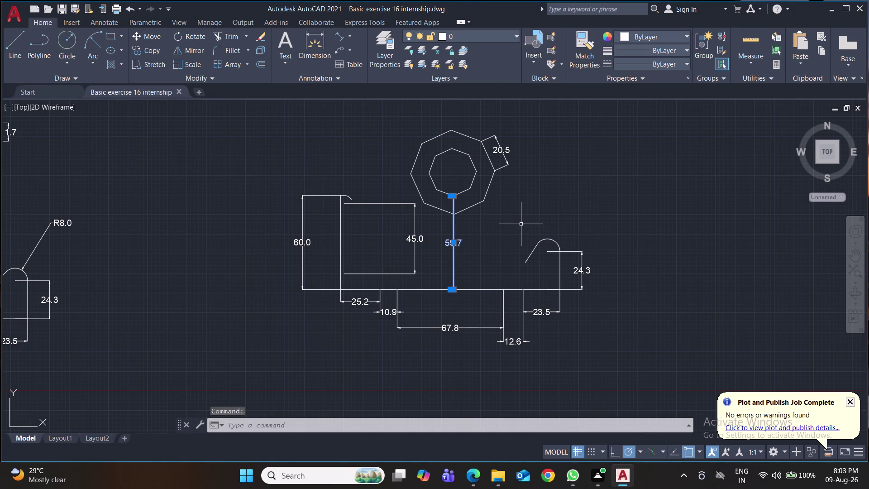
key(ctrl+s)
key(ctrl+s)
key(ctrl+s)
key(ctrl+s)
key(ctrl+s)
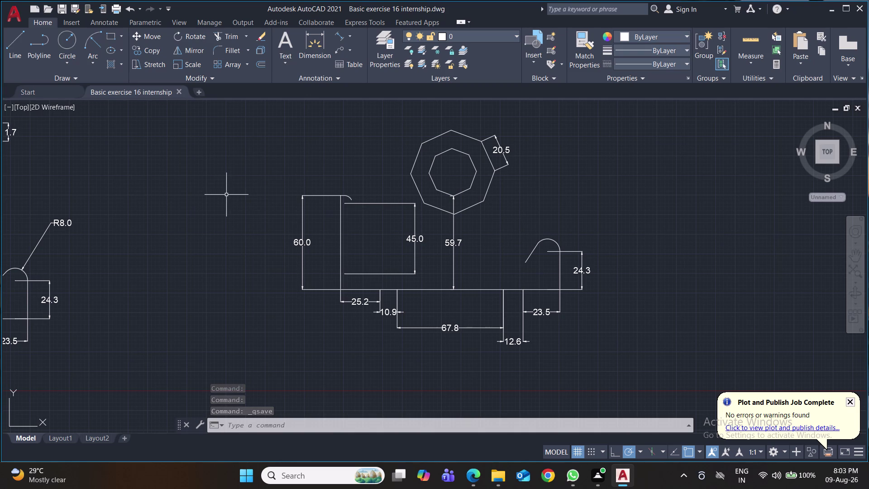
scroll(up, 3)
middle_drag(531, 294, 498, 249)
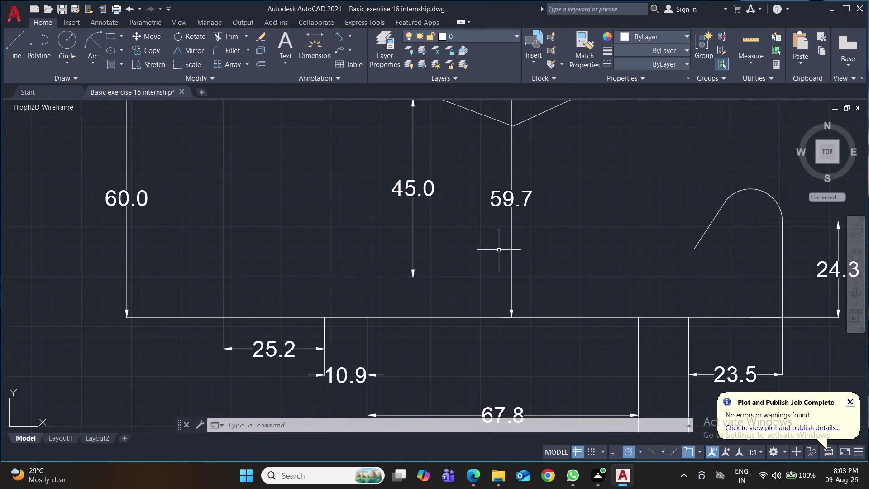
Draw the vertical connector line from the baseline up to the horizontal edge.
click(16, 40)
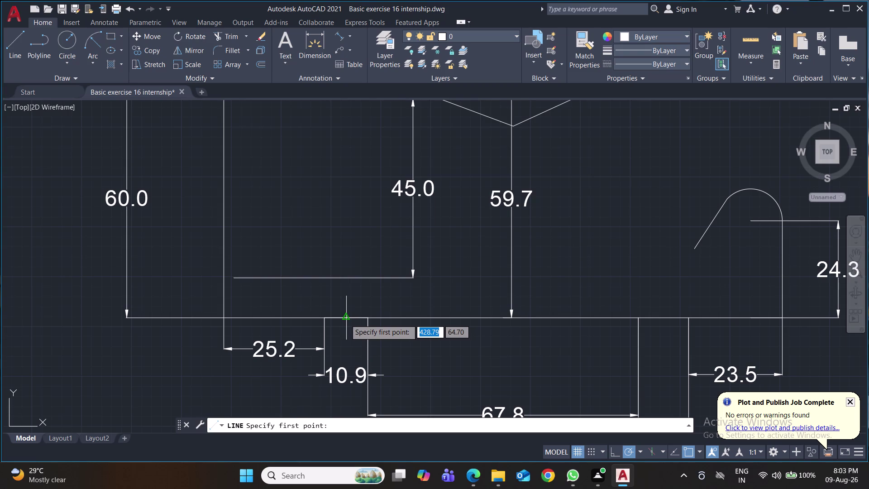
click(345, 319)
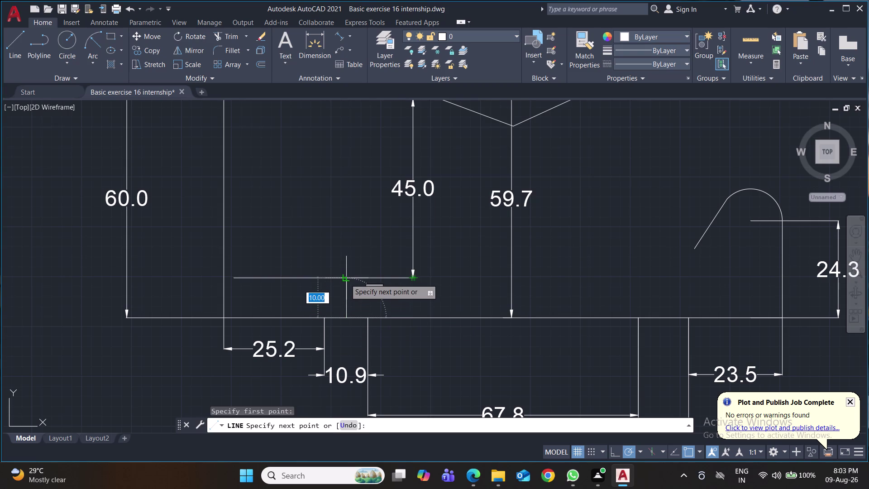
click(345, 277)
key(Return)
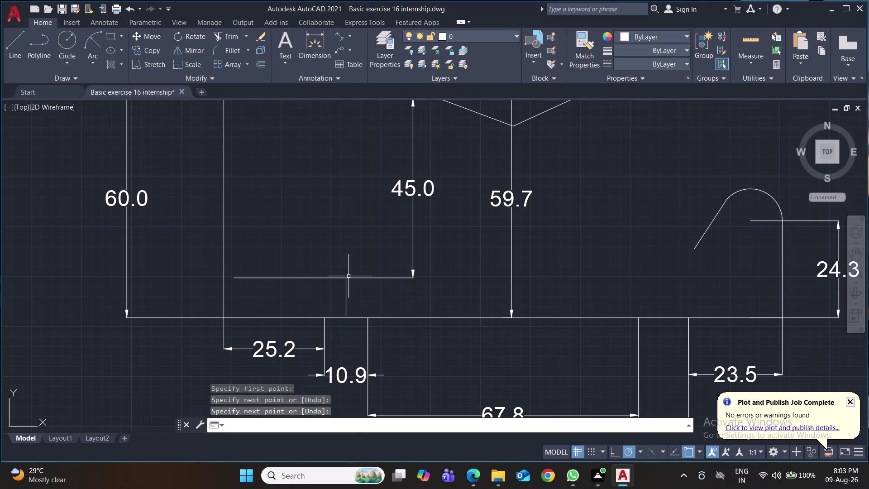
Draw the 5.45 leftward ledge and the sloping left side up to the top corner.
key(l)
key(Return)
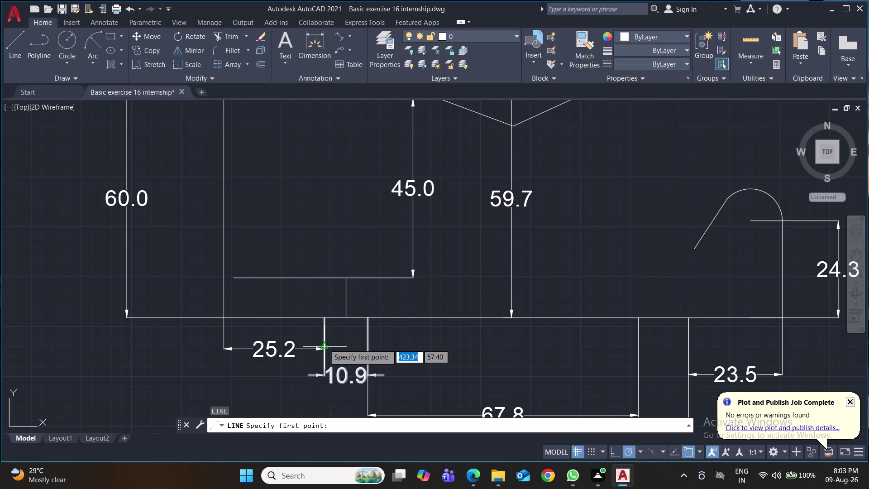
click(346, 279)
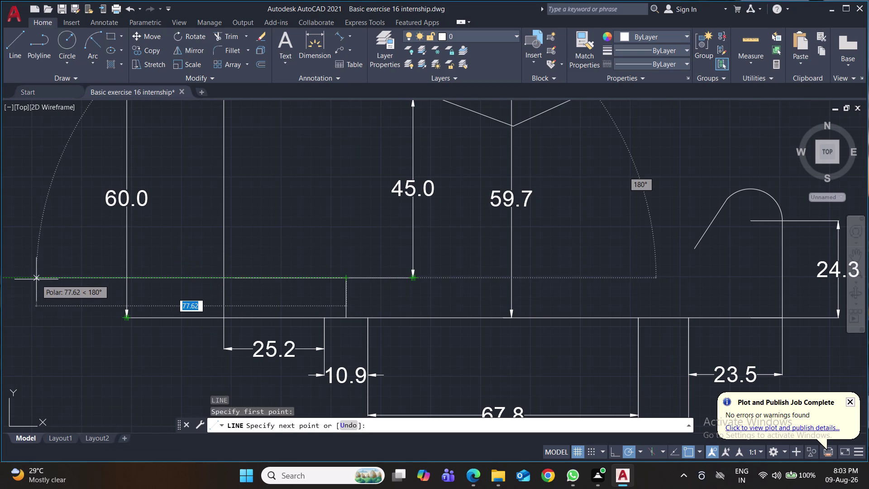
text(5.45)
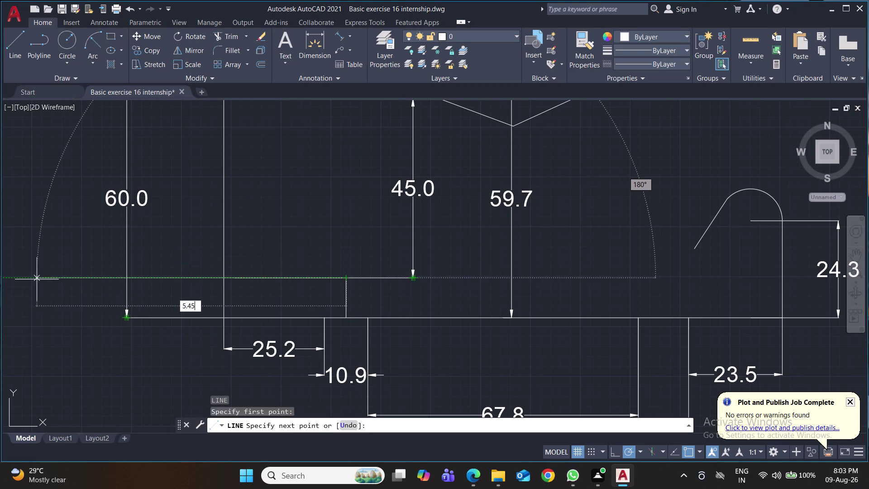
key(Return)
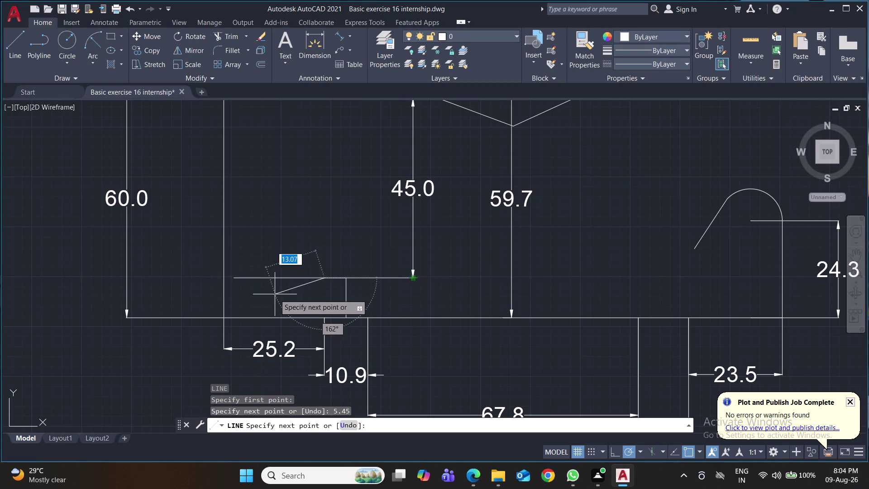
middle_drag(274, 294, 276, 375)
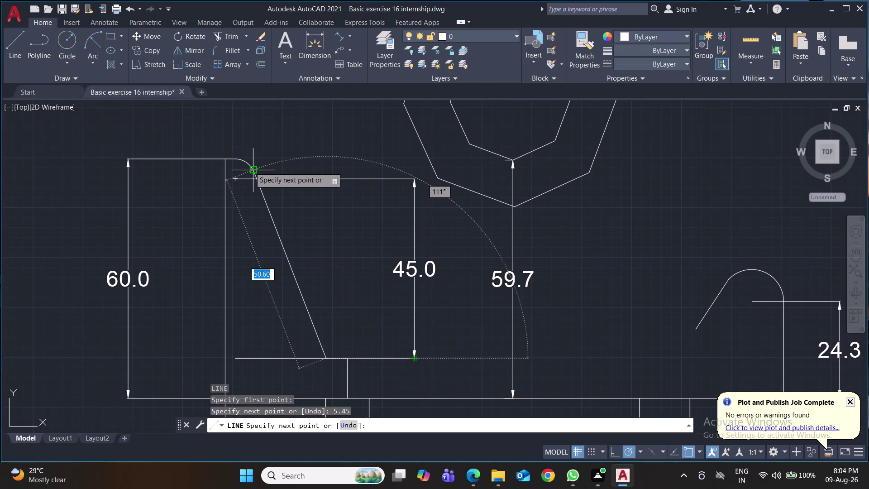
click(250, 167)
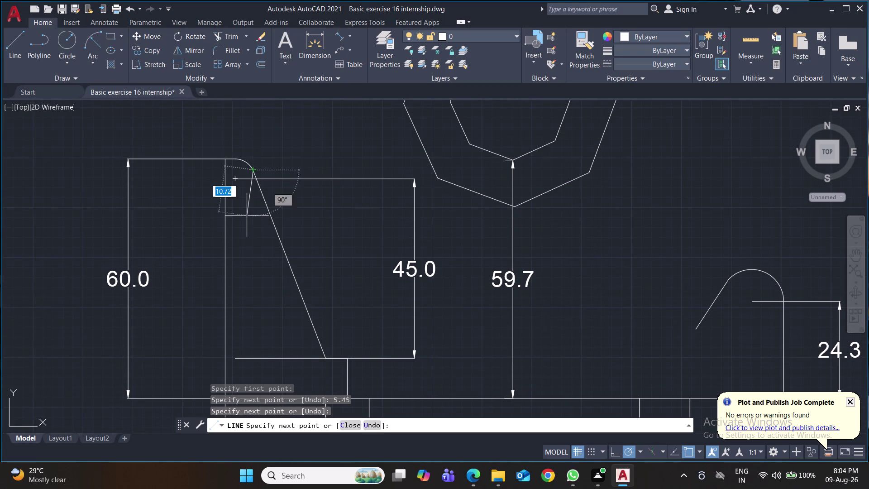
key(Return)
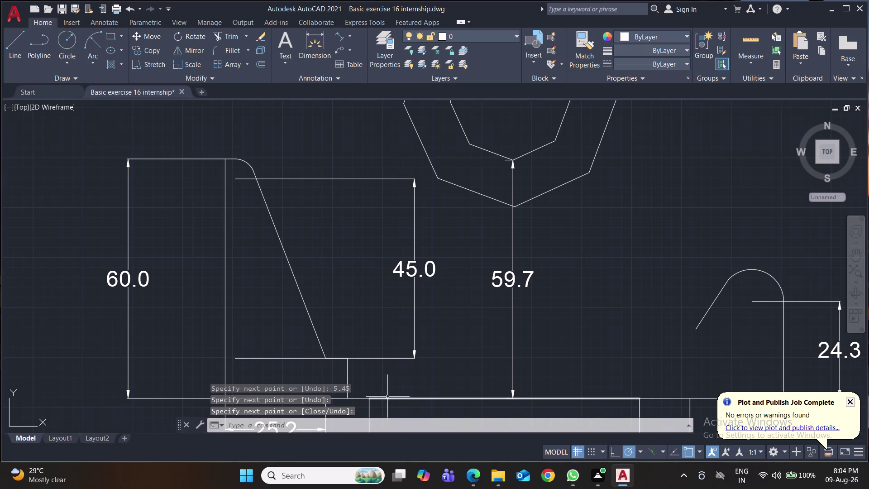
key(space)
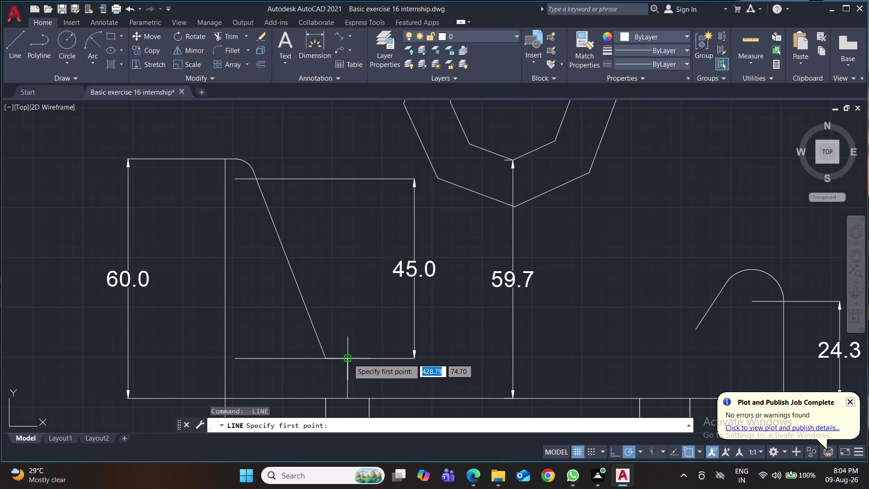
Draw the 5.45 rightward ledge and the sloping right side up to the top edge.
click(348, 358)
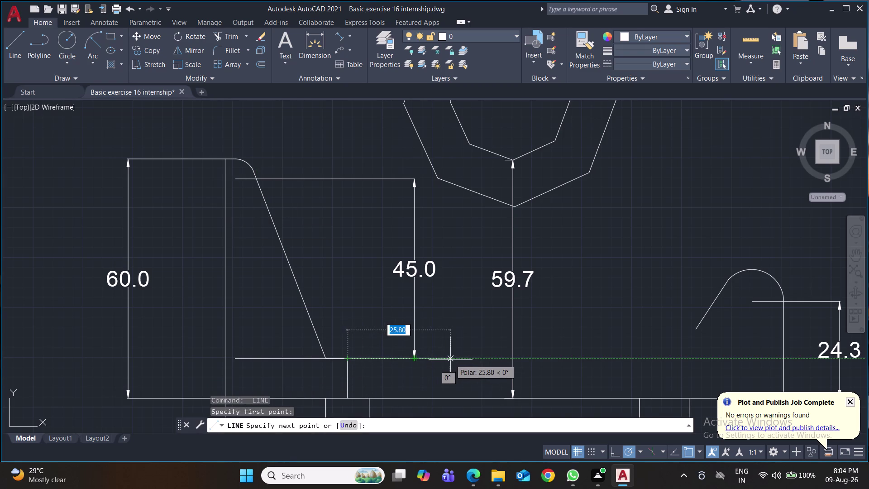
text(5.45)
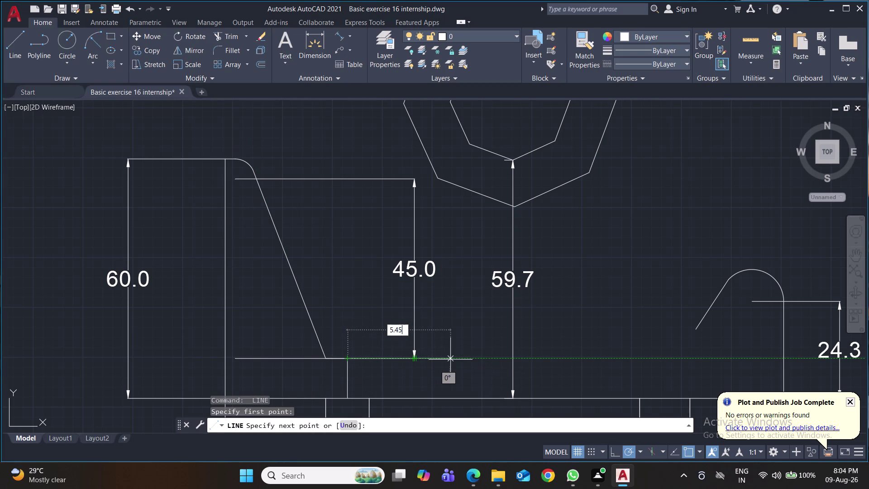
key(Return)
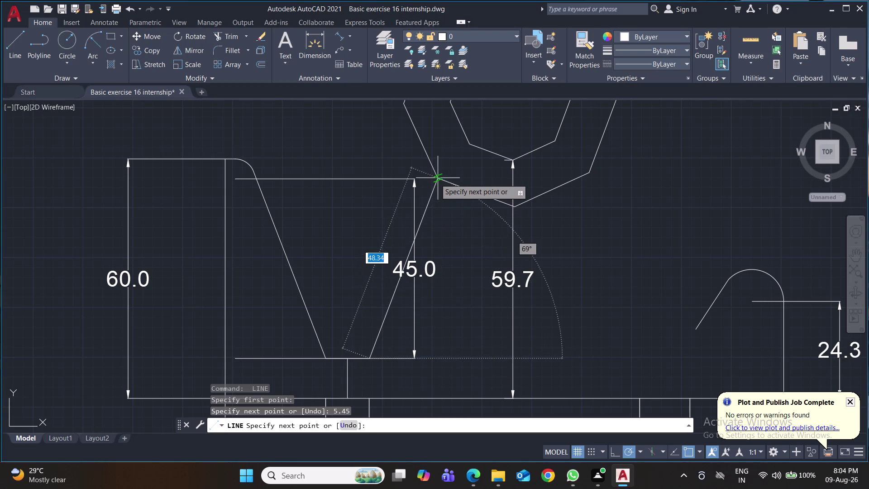
scroll(up, 3)
click(441, 166)
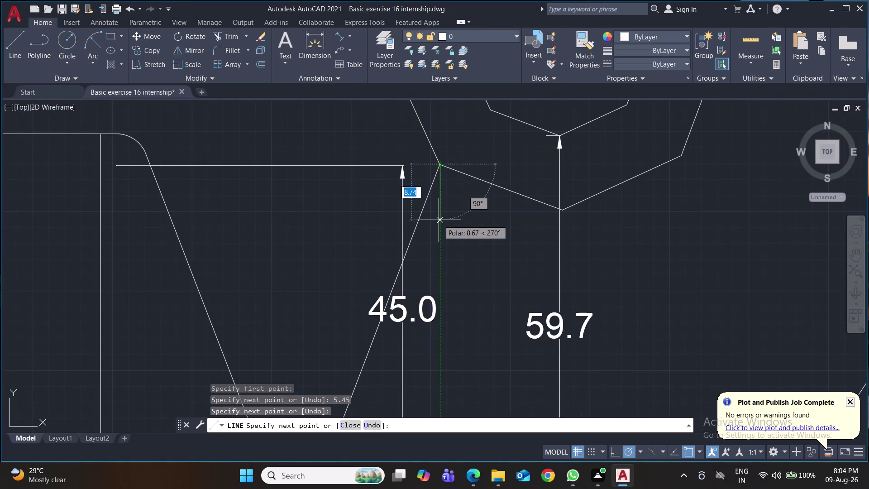
key(Return)
scroll(down, 3)
middle_drag(456, 287, 442, 271)
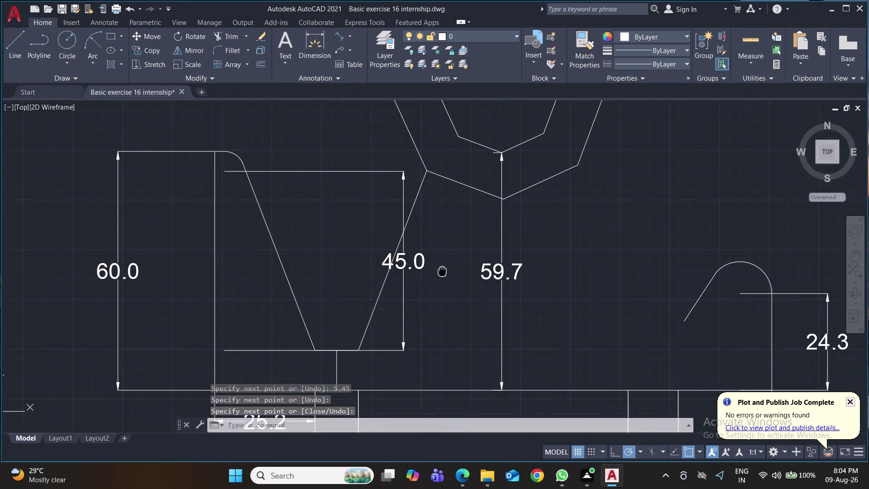
middle_drag(442, 271, 414, 226)
middle_drag(422, 274, 381, 287)
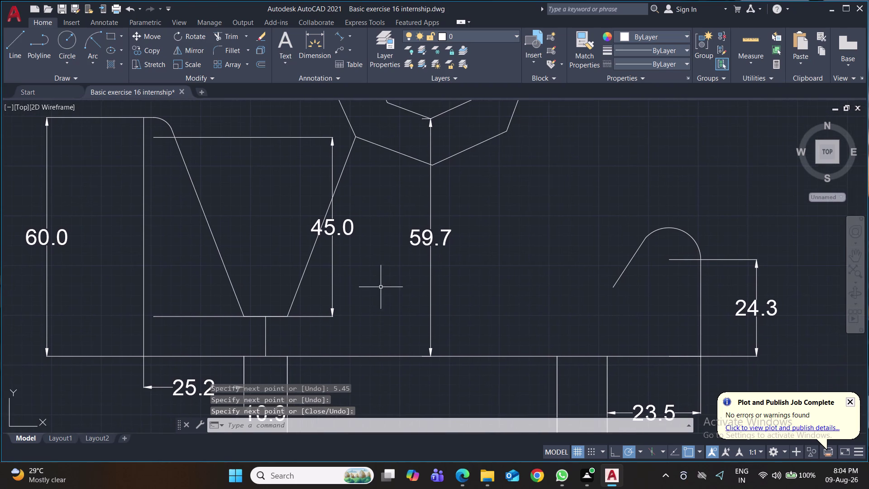
middle_drag(576, 280, 500, 293)
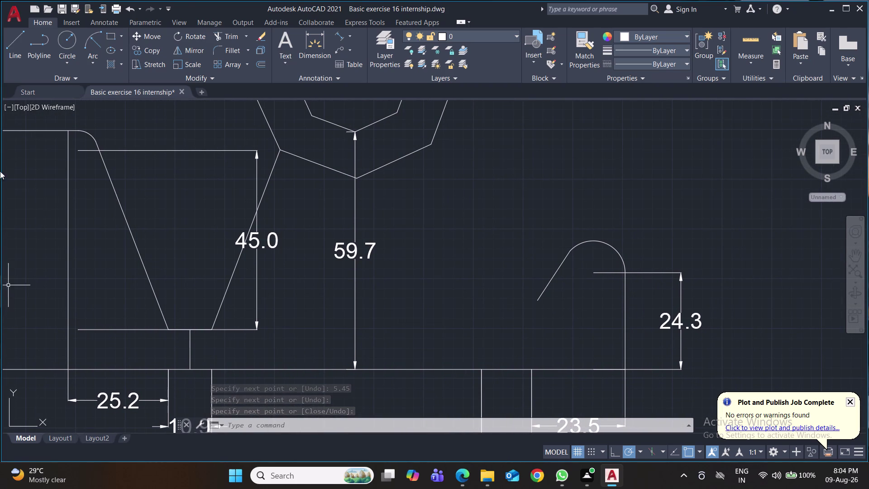
Draw a horizontal line rightward from the bottom of the 45.0 dimension and save.
click(10, 44)
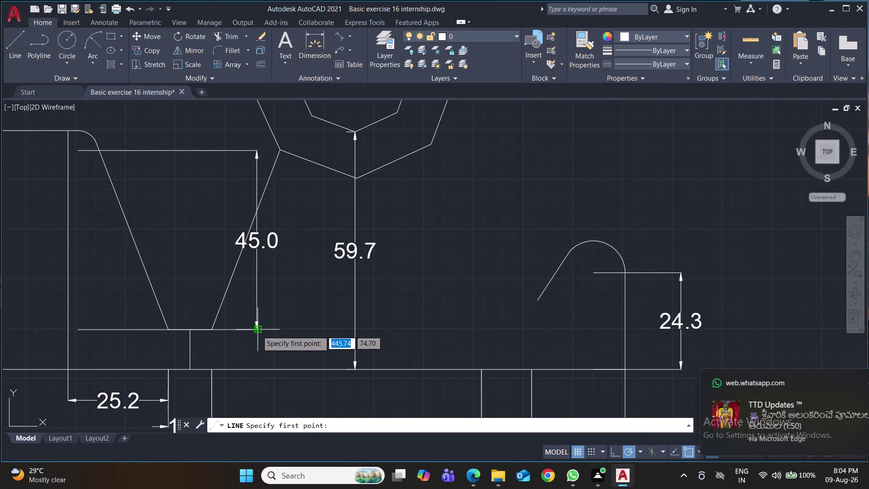
scroll(up, 3)
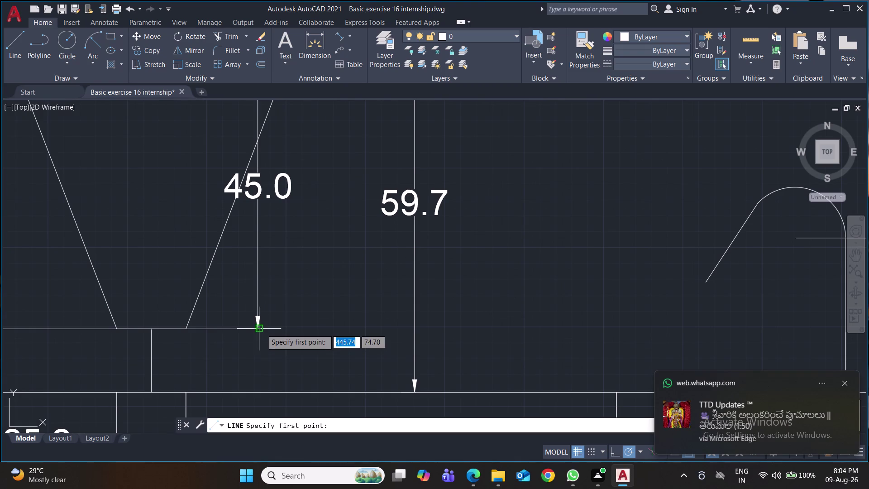
click(186, 330)
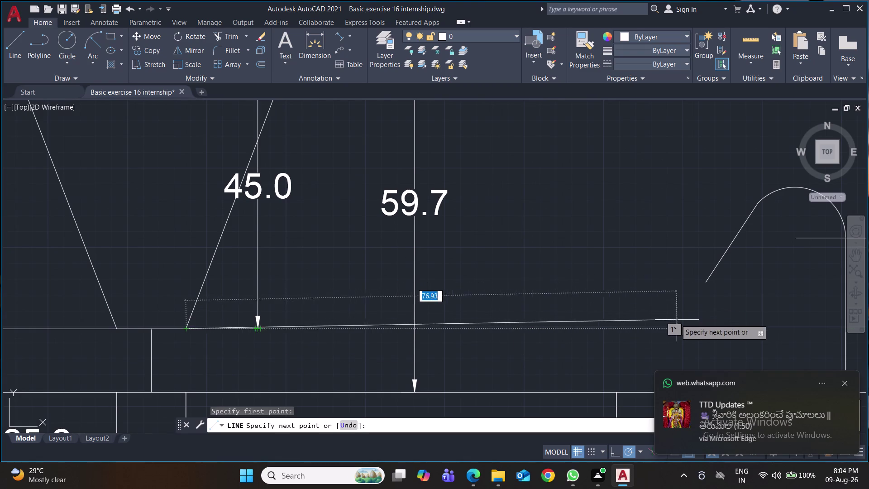
scroll(down, 3)
middle_drag(692, 325, 492, 332)
scroll(down, 3)
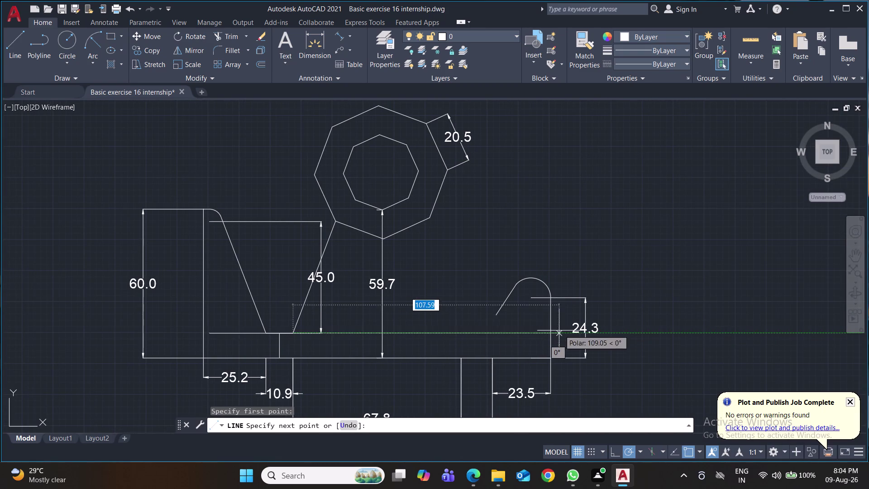
click(552, 334)
key(Return)
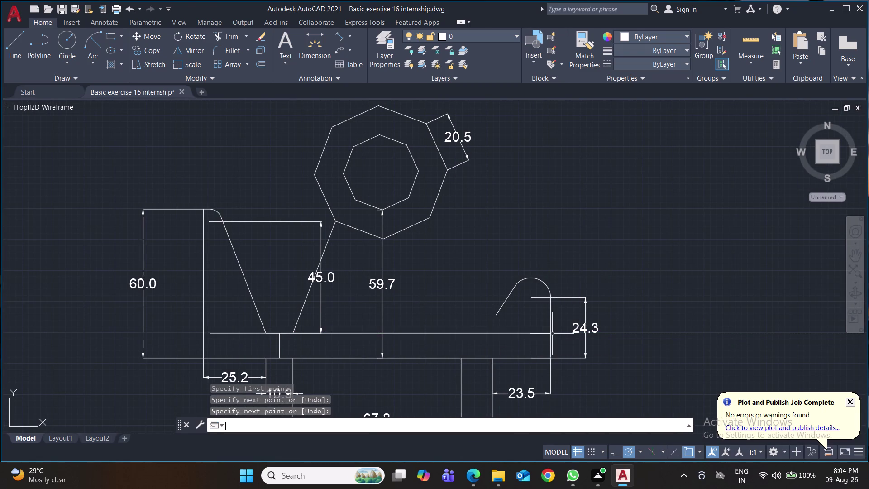
key(ctrl+s)
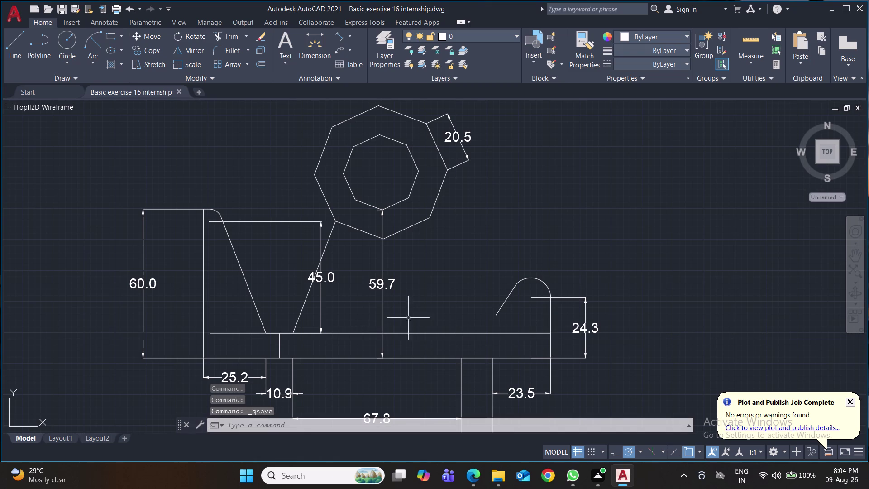
Draw a short vertical line between the outer and inner base lines.
middle_drag(470, 339, 431, 266)
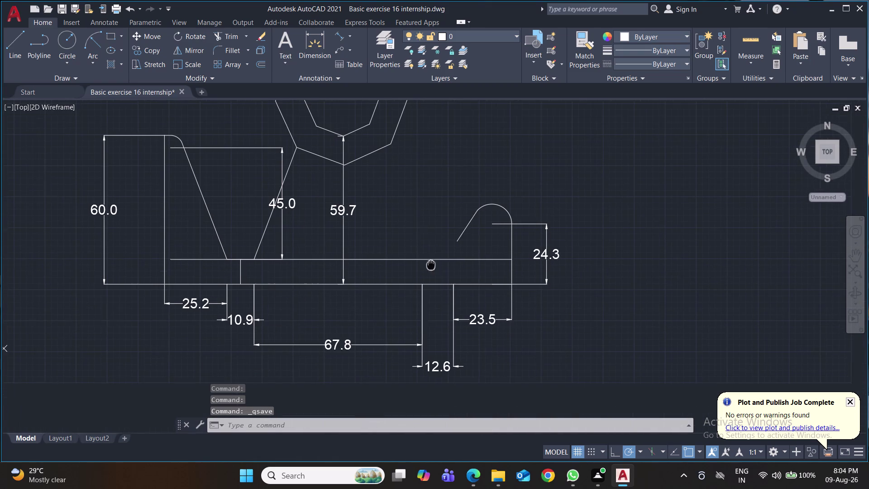
middle_drag(431, 266, 430, 265)
click(15, 43)
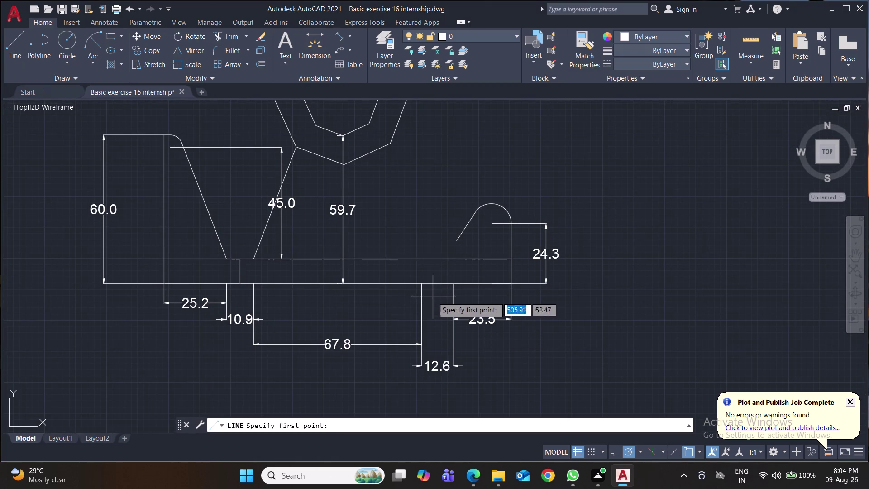
click(434, 285)
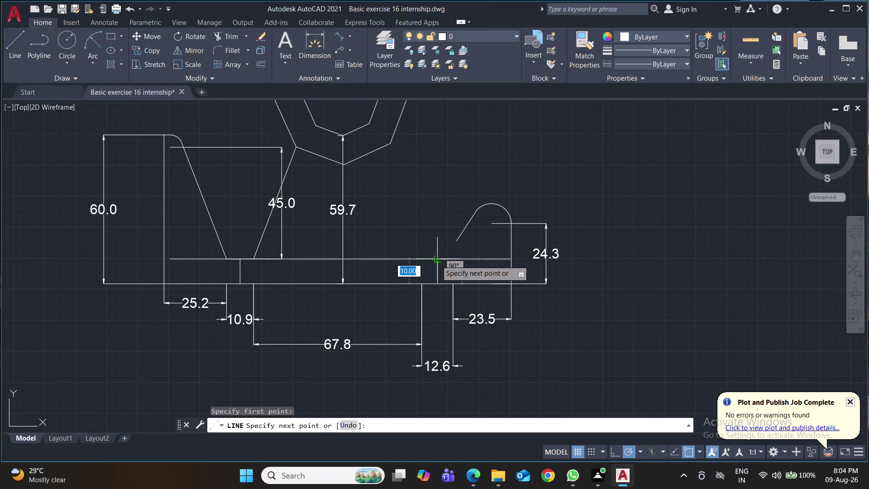
click(437, 260)
key(Return)
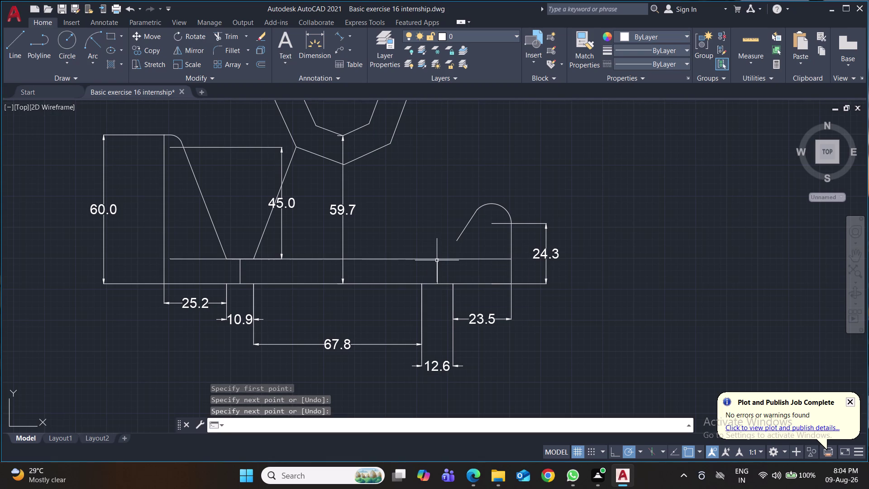
Erase the stray slanted line beside the arc.
click(459, 236)
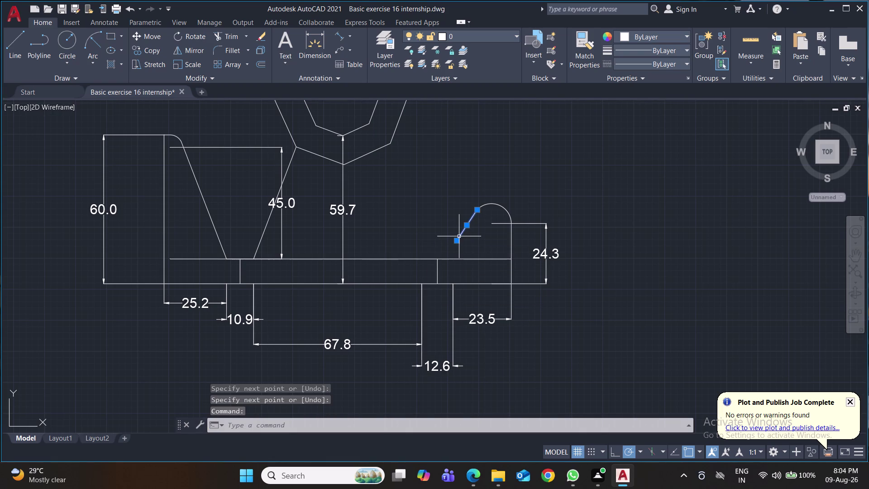
key(Delete)
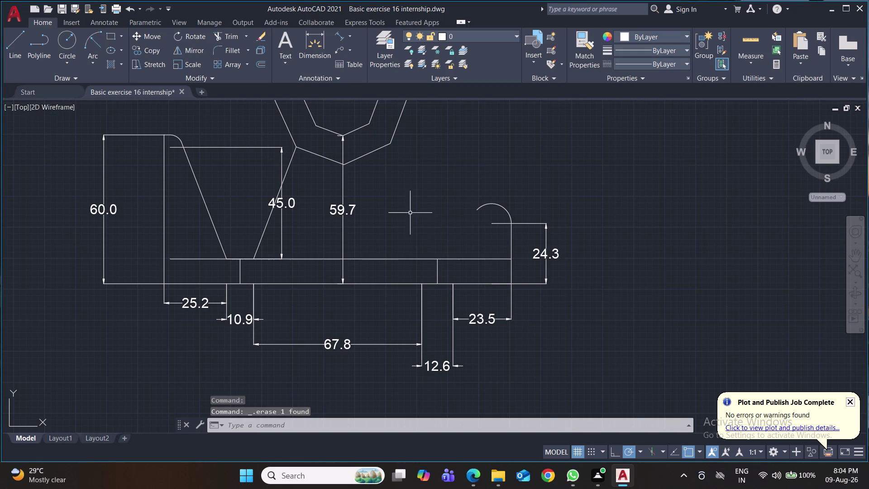
click(9, 44)
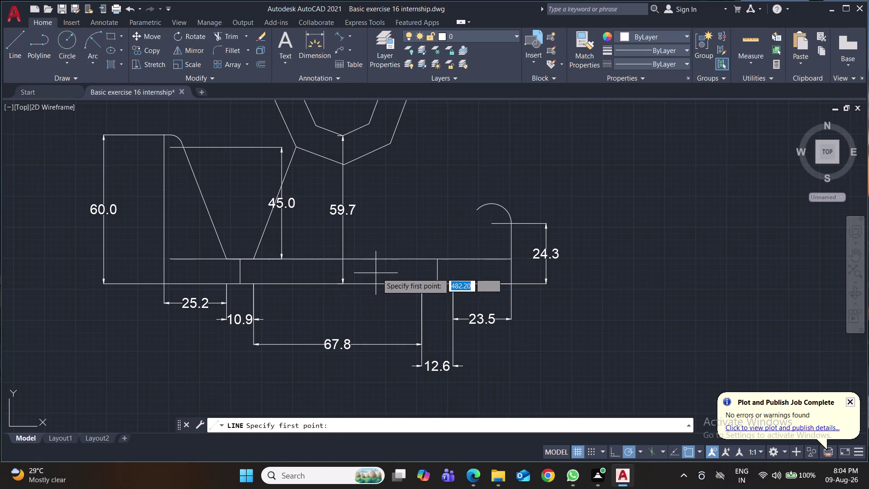
Draw the left notch's 6.3 segment and its slanted side up to the hexagon.
click(437, 261)
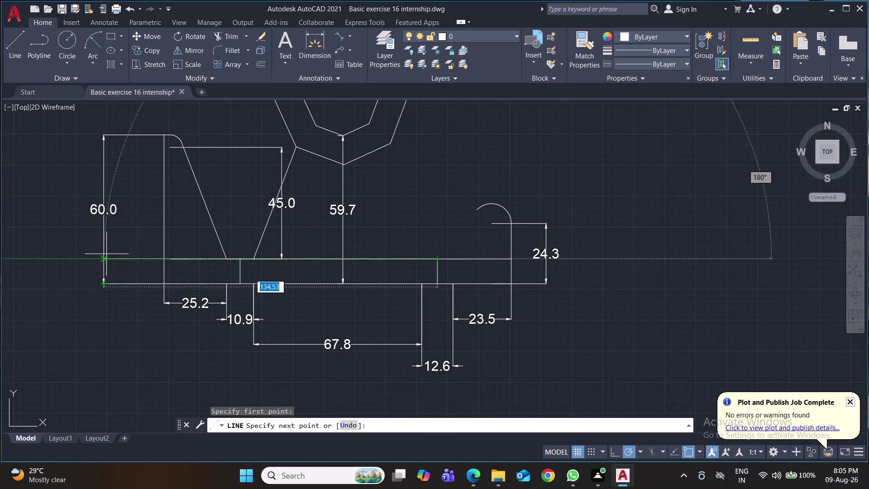
text(6.)
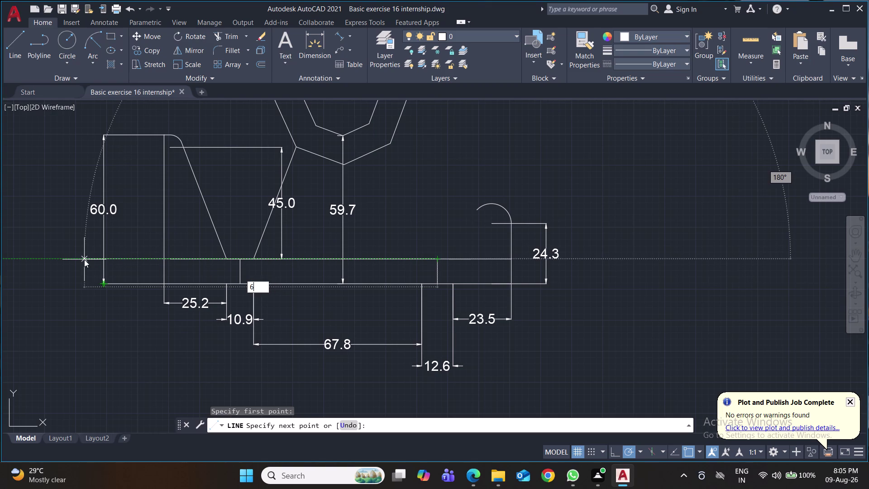
text(3)
key(Return)
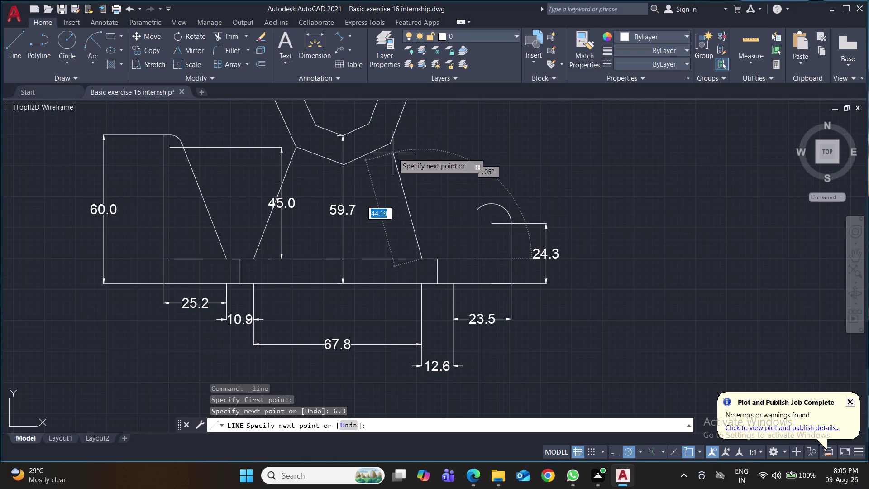
scroll(up, 3)
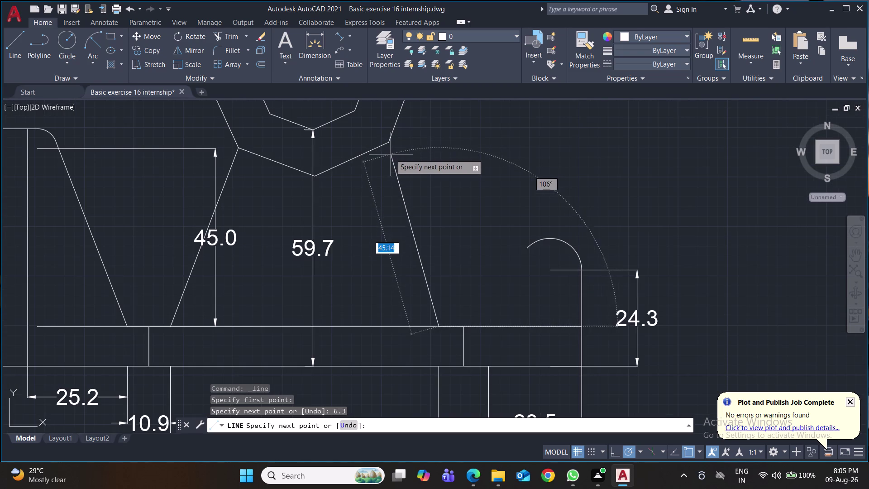
click(390, 145)
key(Return)
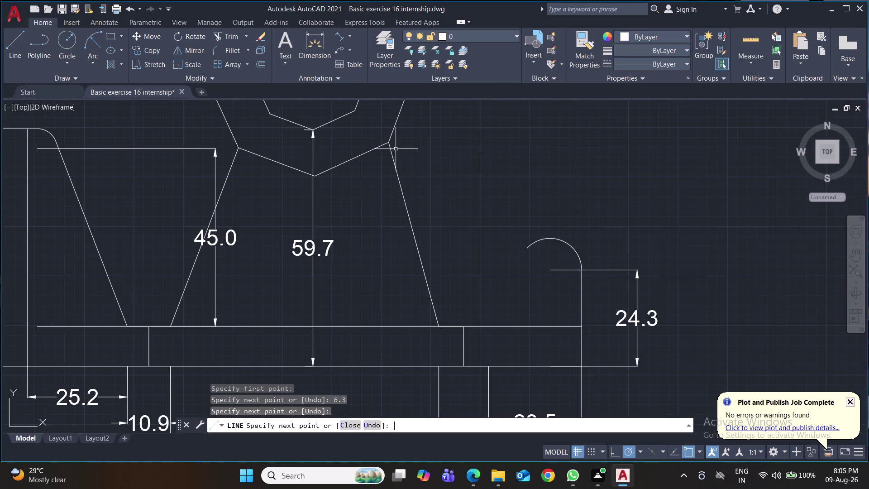
key(l)
Draw the right notch's 6.3 segment and its slanted side up to the arc.
key(Return)
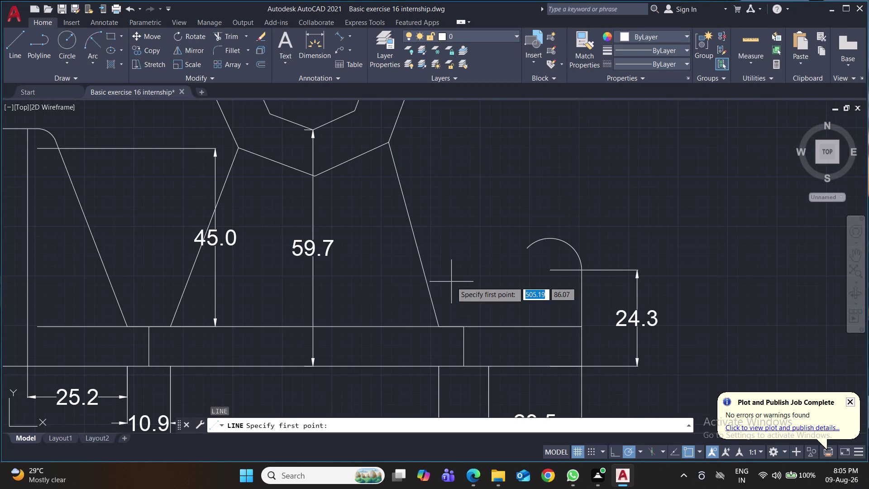
click(464, 326)
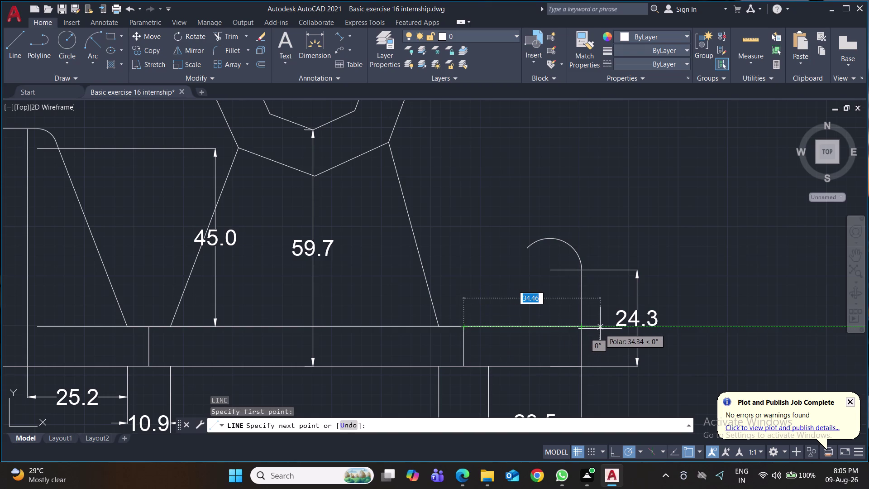
text(6.3)
key(Return)
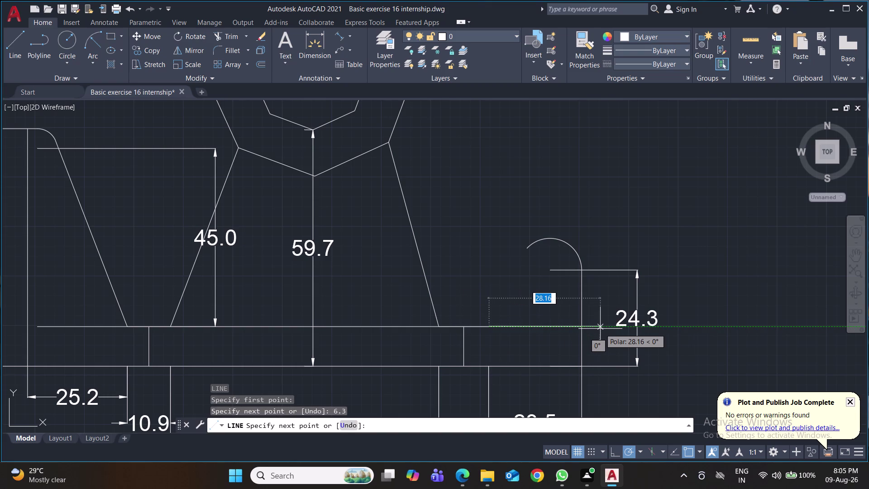
click(527, 248)
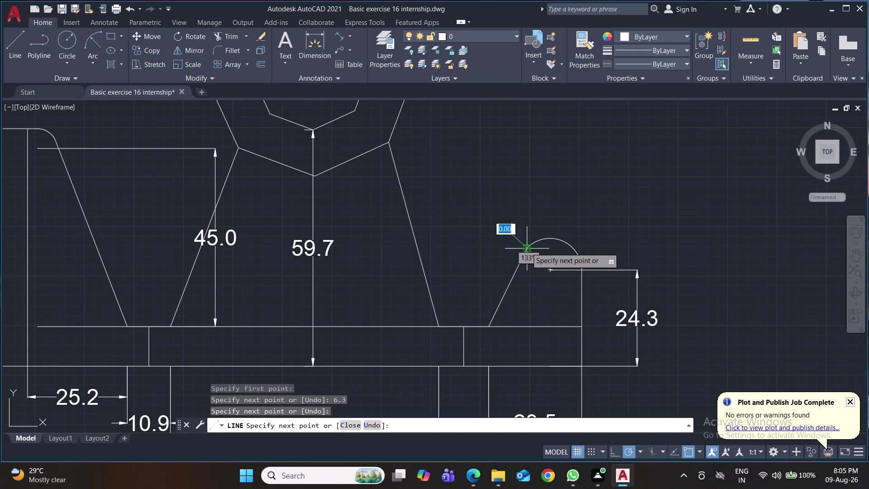
key(Return)
key(ctrl+s)
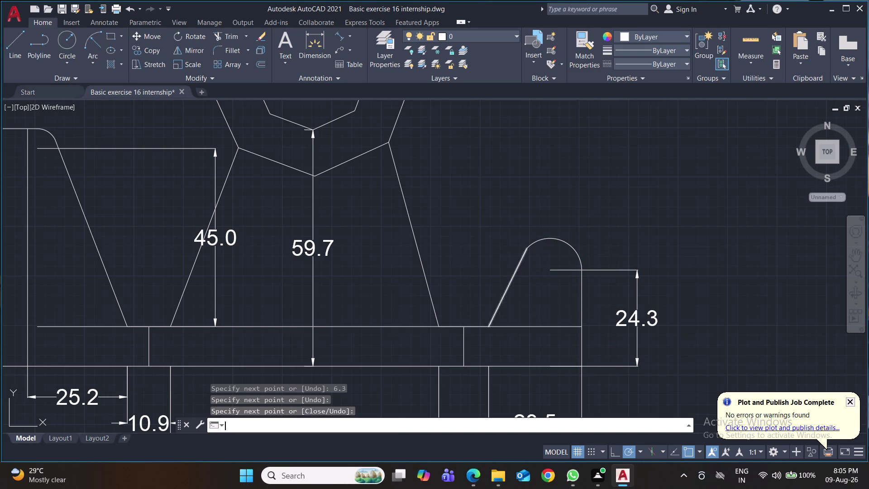
Erase the inner base line and the 45.0 dimension, then save.
scroll(down, 3)
middle_drag(551, 340, 551, 316)
click(551, 305)
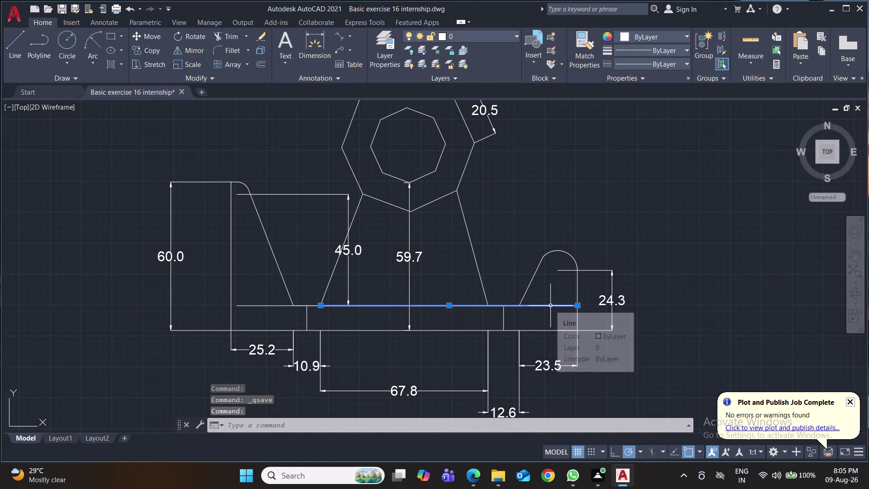
key(Delete)
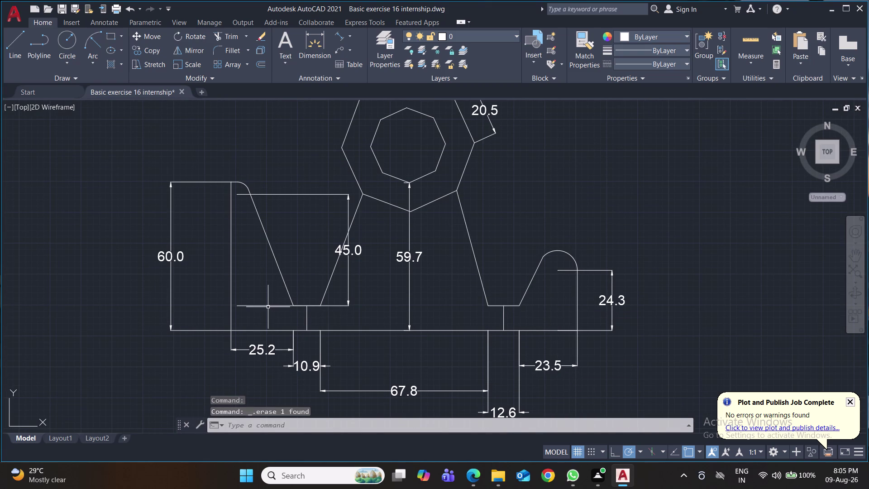
click(268, 307)
key(Delete)
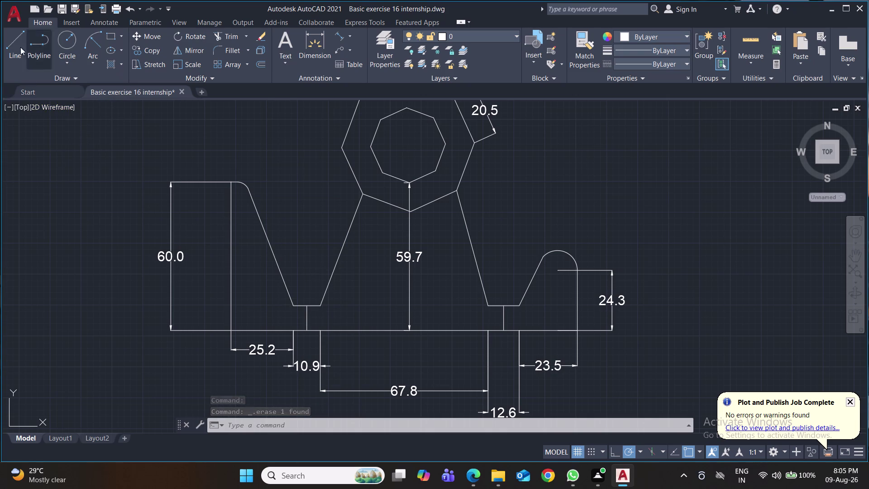
click(350, 37)
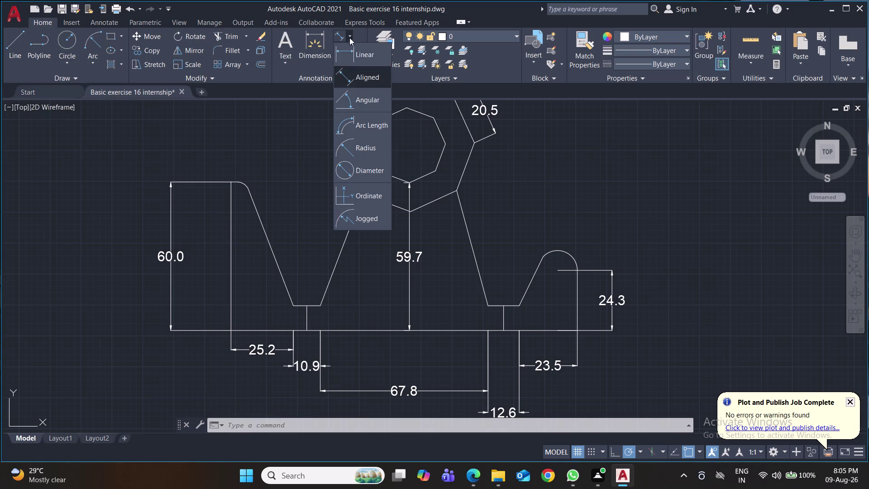
click(354, 58)
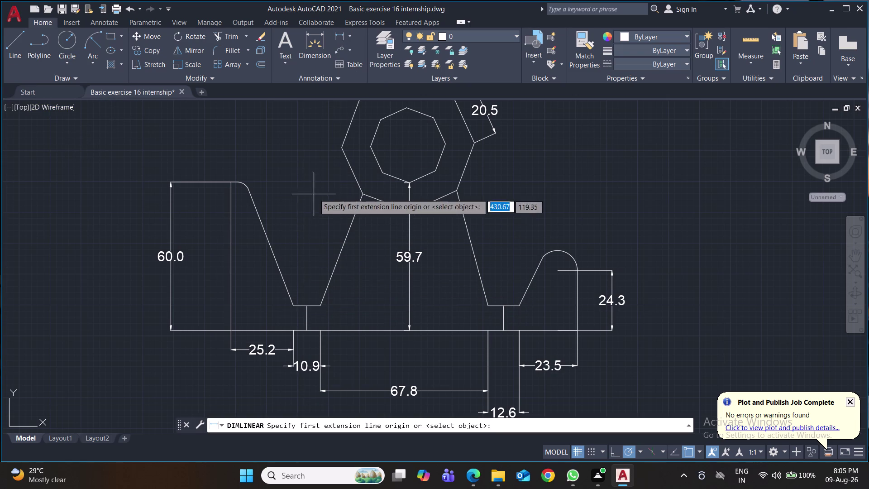
key(ctrl+s)
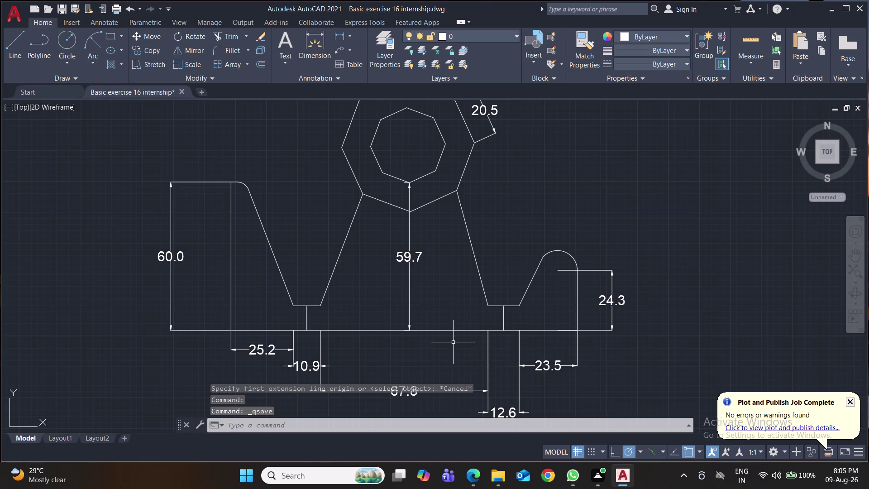
Fillet both bottom corners of the left notch with radius 5.
key(f)
key(Return)
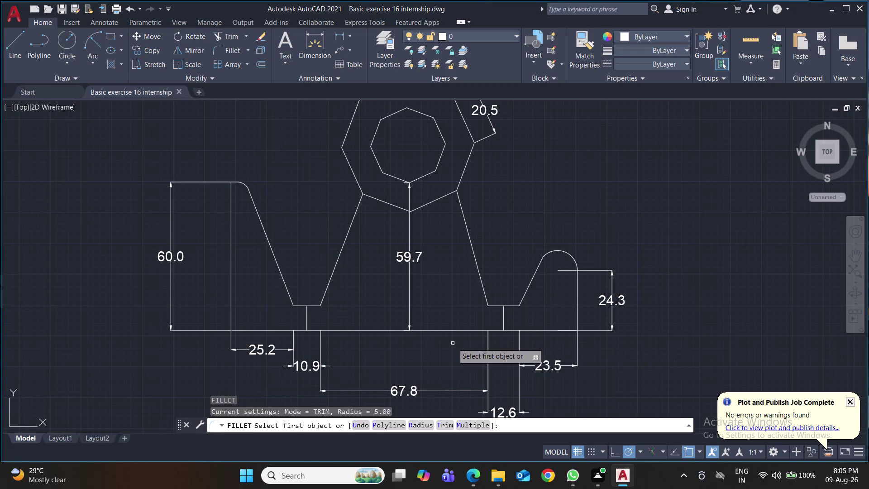
click(299, 306)
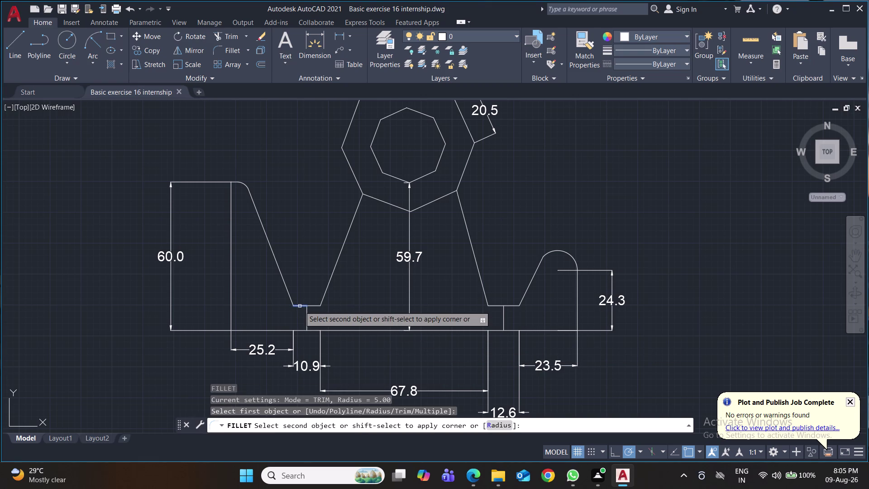
key(r)
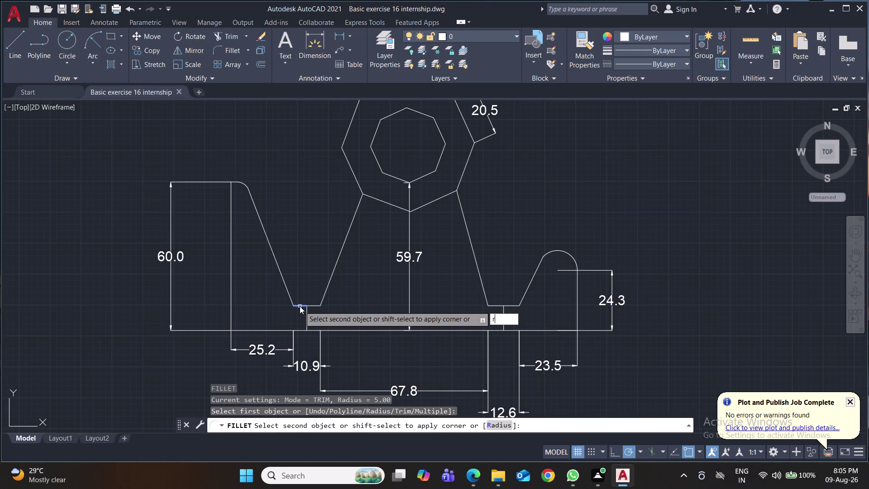
key(Return)
key(5)
key(Return)
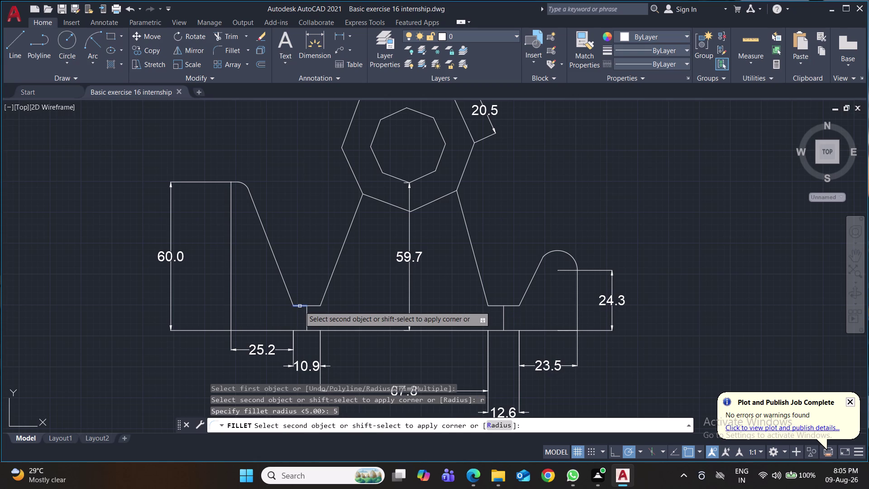
click(291, 298)
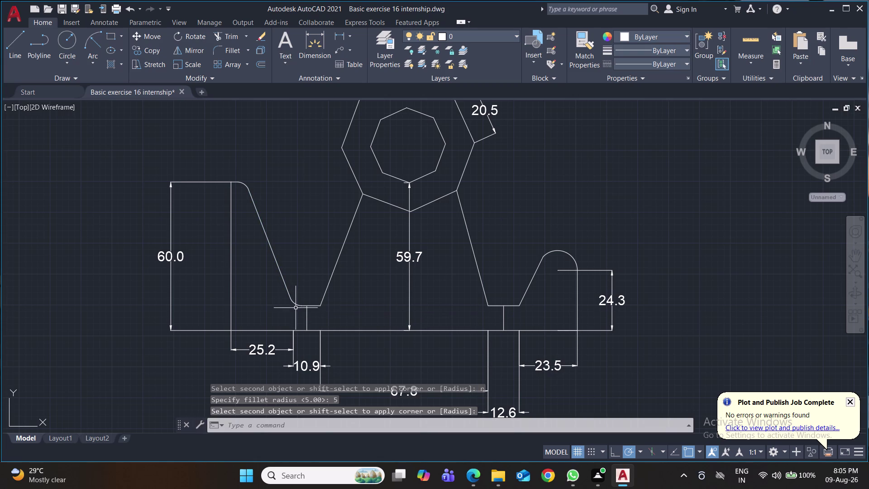
key(space)
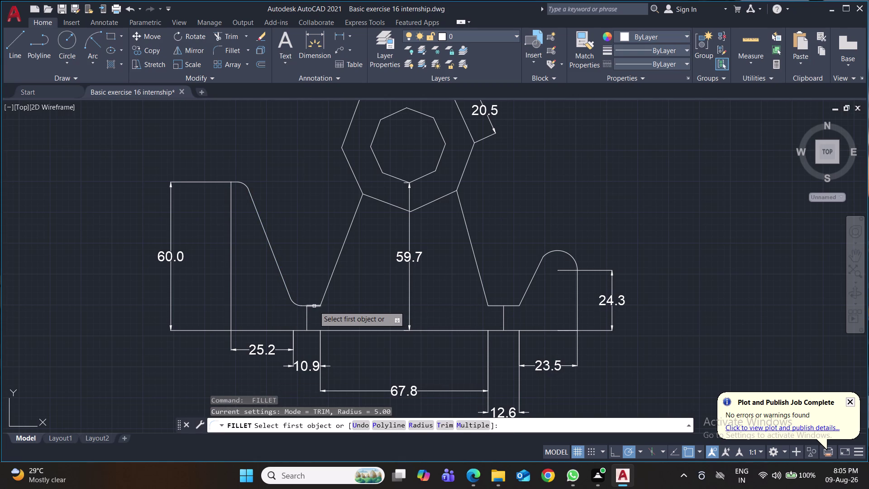
click(314, 306)
click(322, 297)
Fillet the two bottom corners of the right notch with radius 5.
key(space)
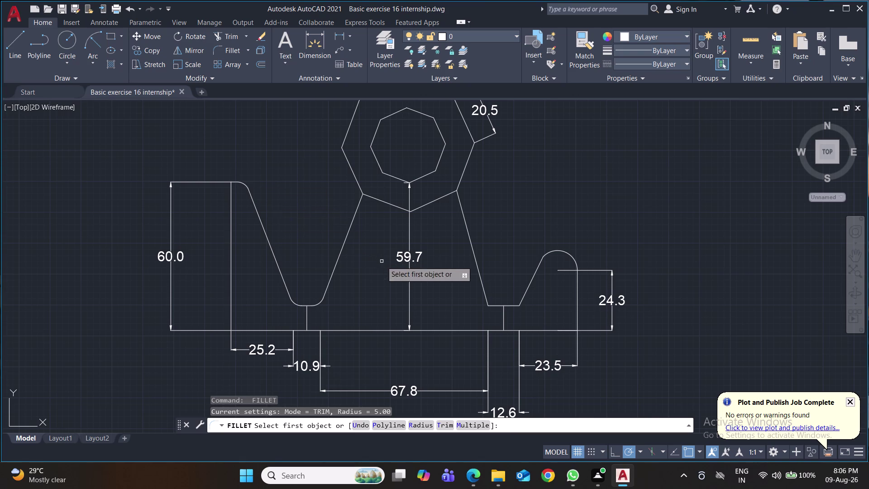
click(486, 297)
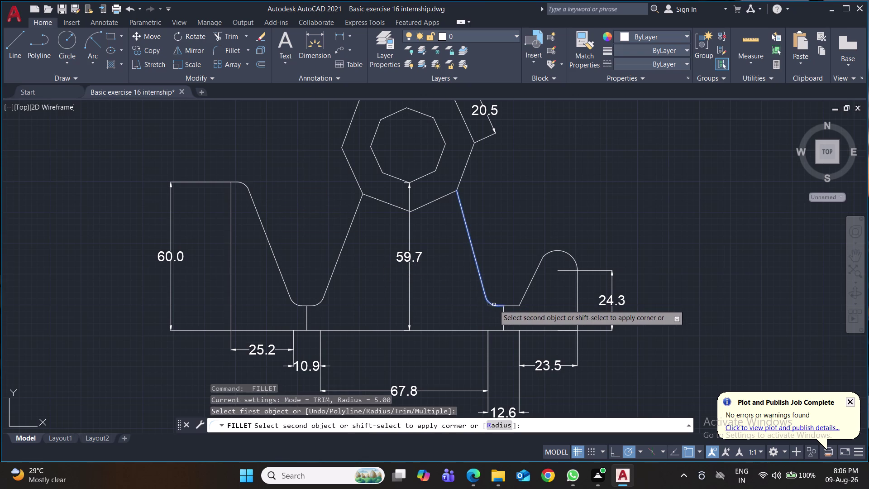
click(494, 305)
key(space)
click(513, 306)
click(521, 300)
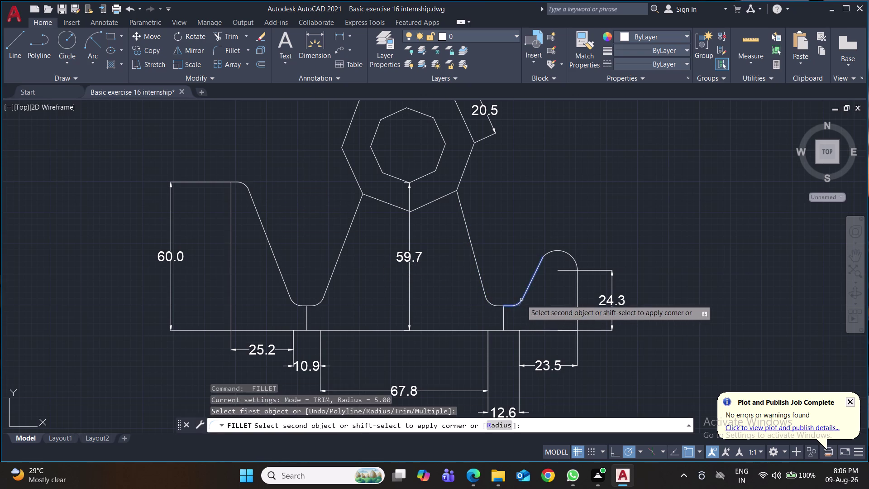
key(space)
Fillet the corner where the rising line meets the arc, and save.
click(540, 261)
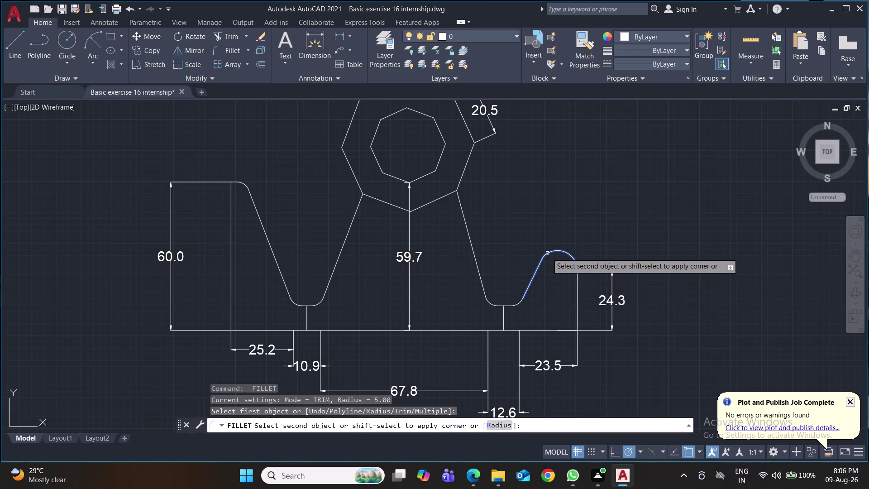
click(547, 253)
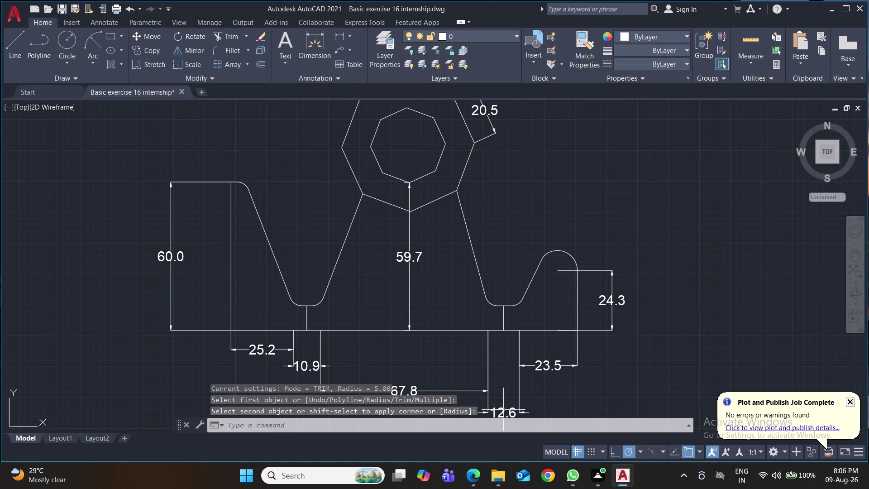
key(ctrl+s)
key(ctrl+s)
key(ctrl+s)
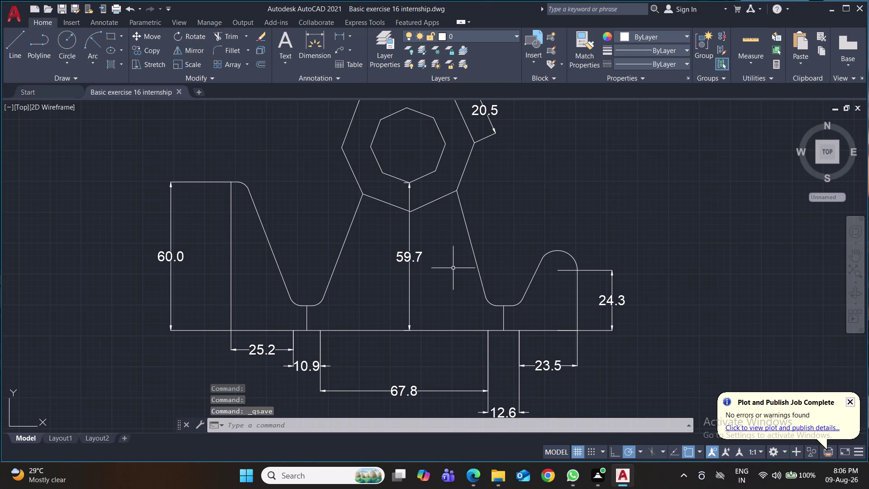
text(tr)
key(Return)
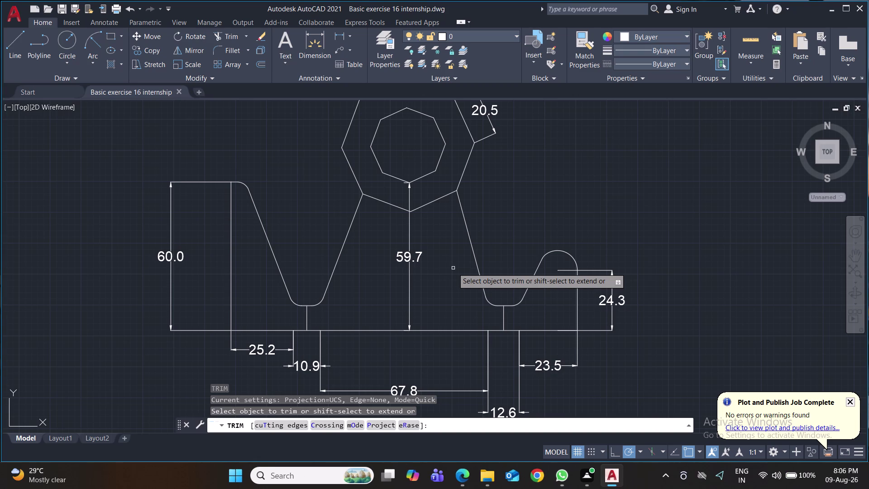
Trim the three leftover construction line segments beneath the hexagon and save.
click(427, 204)
click(391, 202)
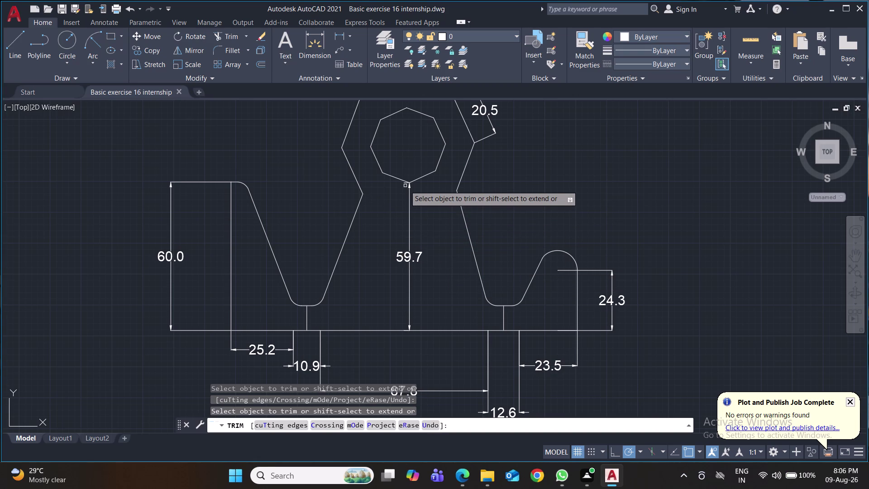
click(405, 184)
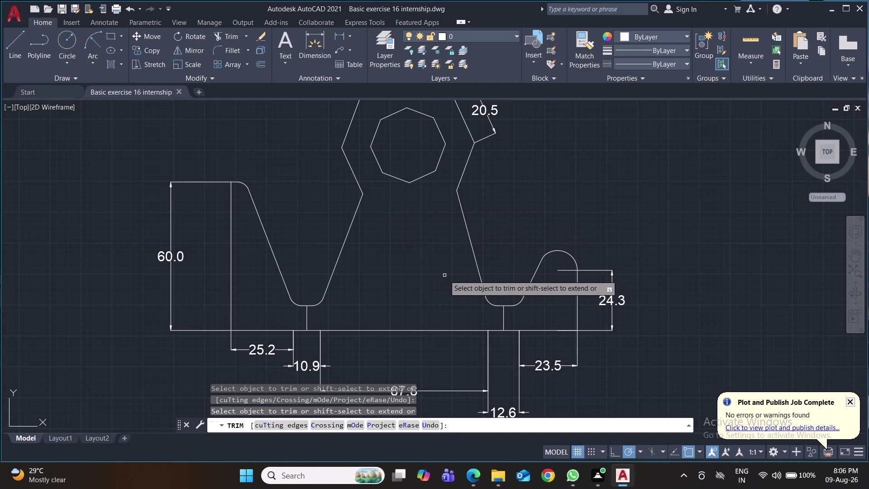
key(ctrl+s)
key(ctrl+s)
key(ctrl+s)
scroll(down, 3)
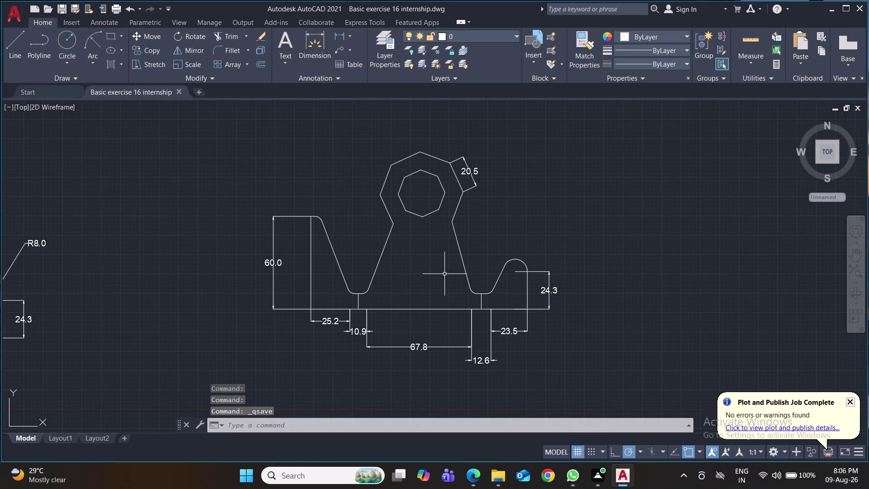
Attempt a linear dimension across the neck's endpoints, cancelling it twice.
middle_drag(444, 274, 425, 271)
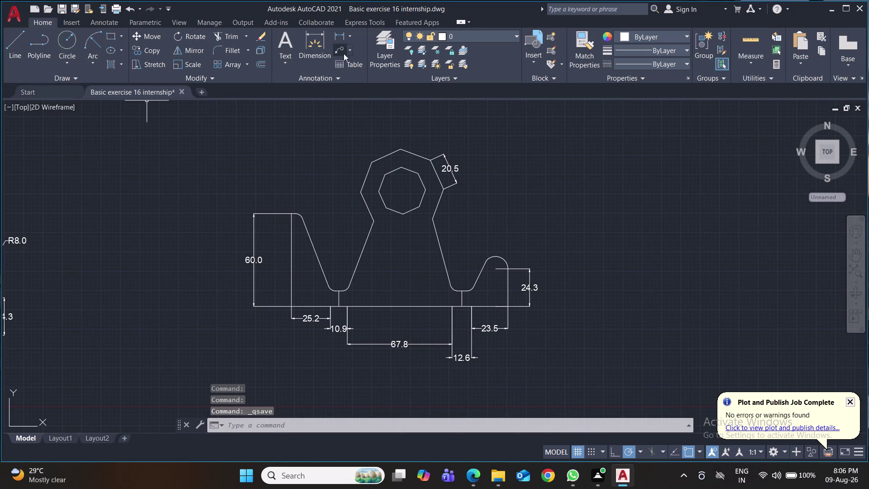
click(341, 35)
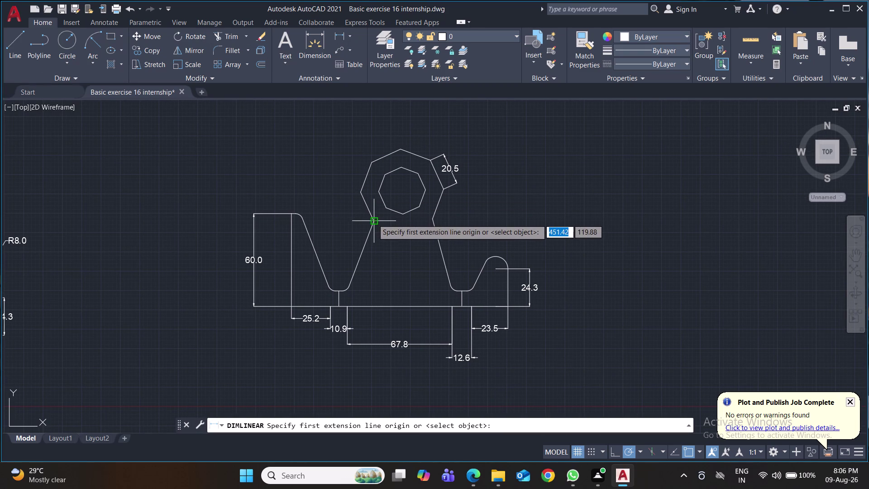
click(373, 219)
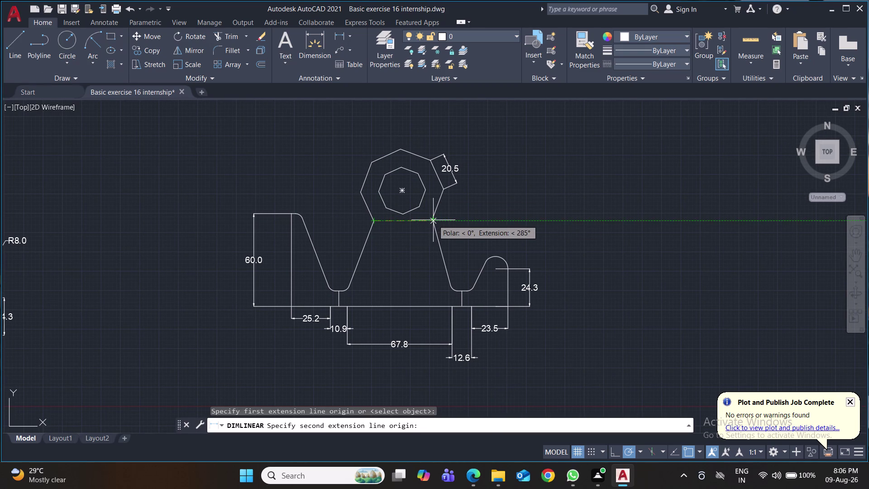
click(434, 217)
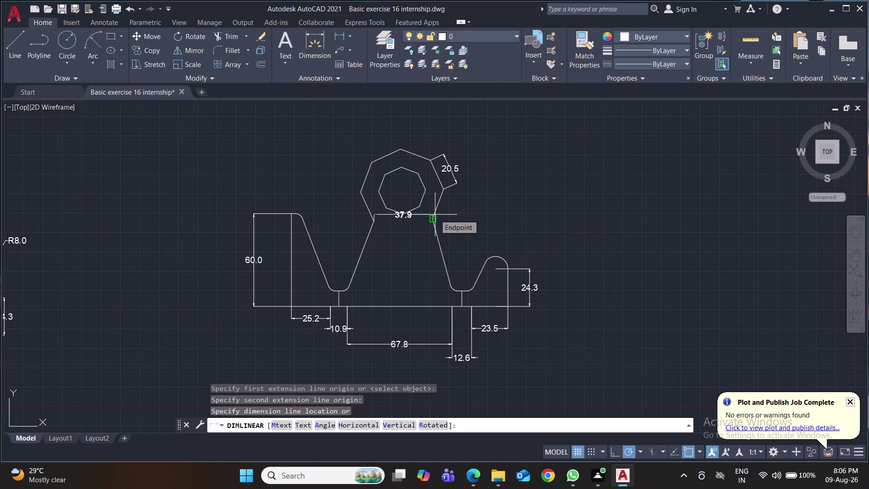
key(Escape)
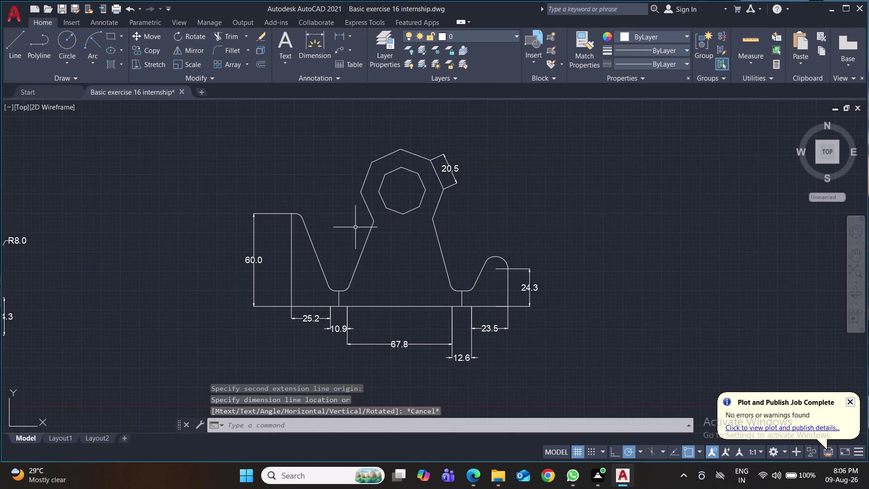
key(space)
click(376, 222)
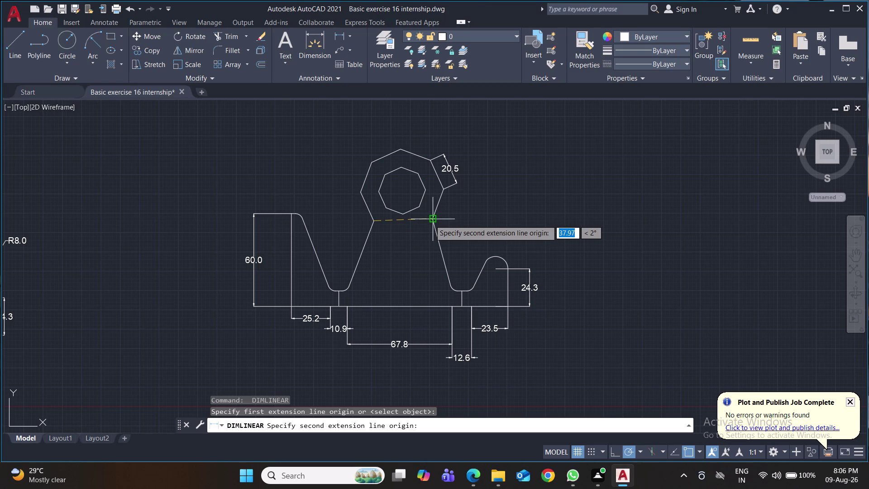
click(430, 220)
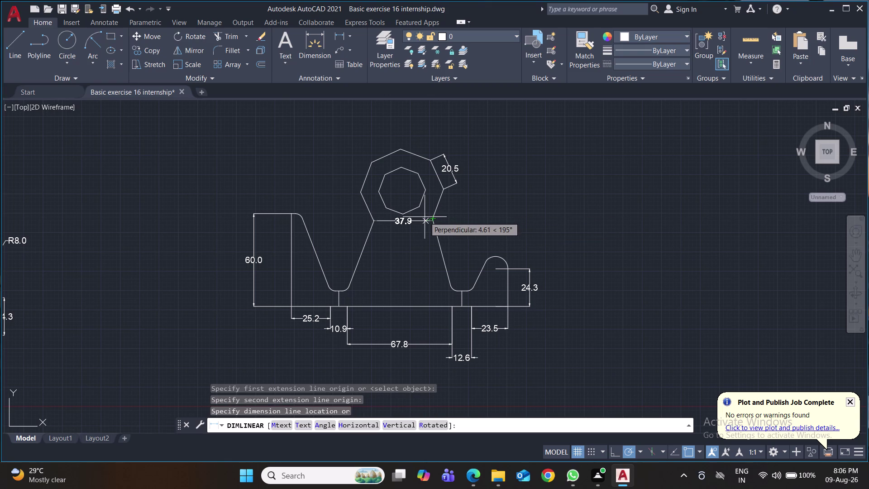
key(Escape)
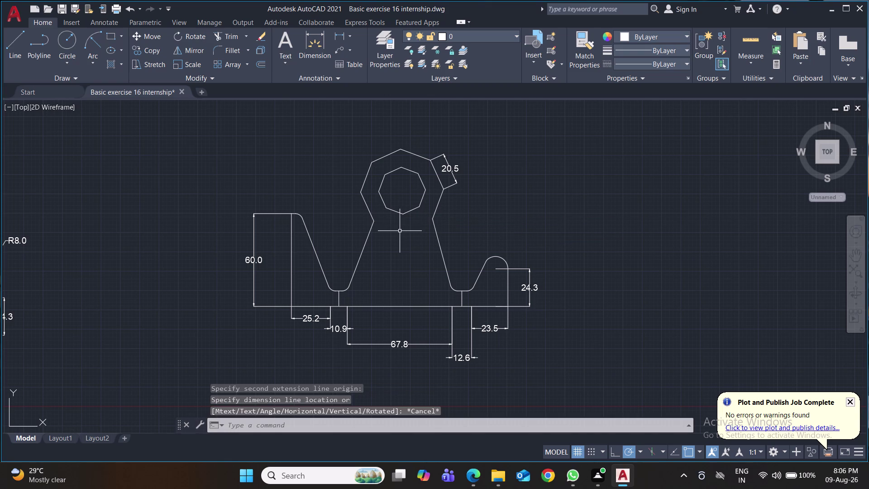
Place the 37.9 neck width dimension below the hexagon and save.
click(343, 36)
scroll(up, 3)
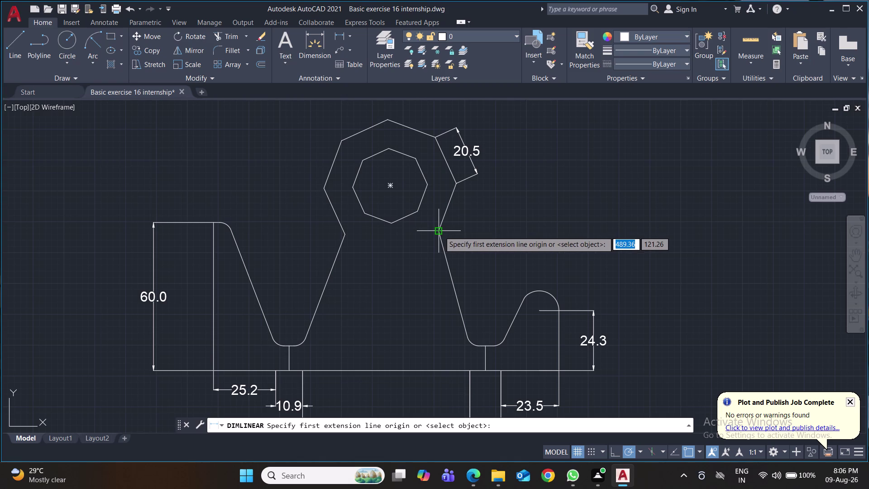
click(440, 231)
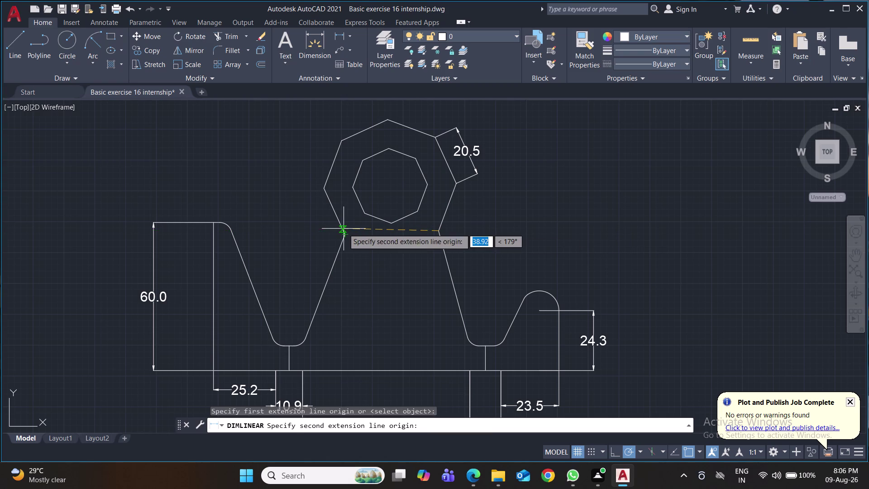
click(343, 230)
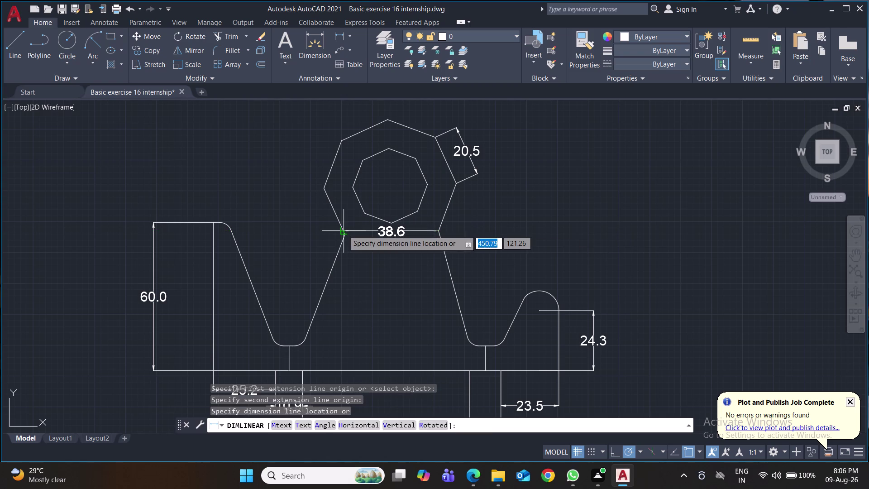
key(Escape)
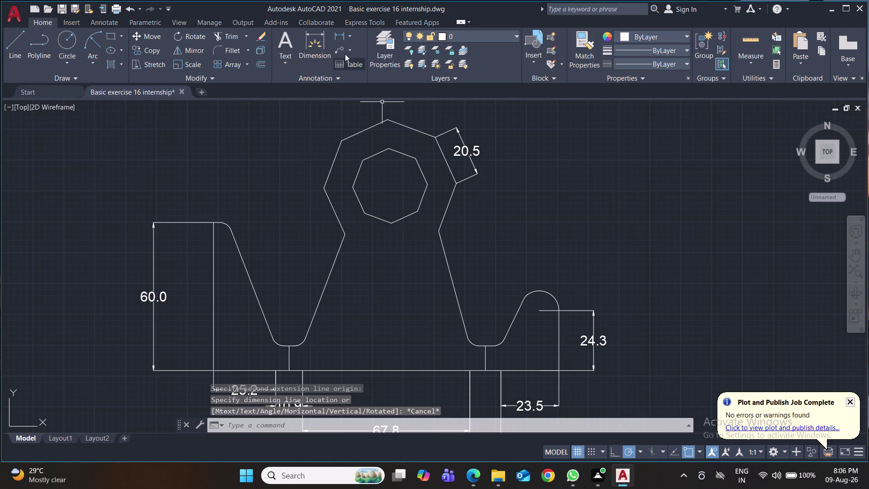
click(343, 38)
click(345, 235)
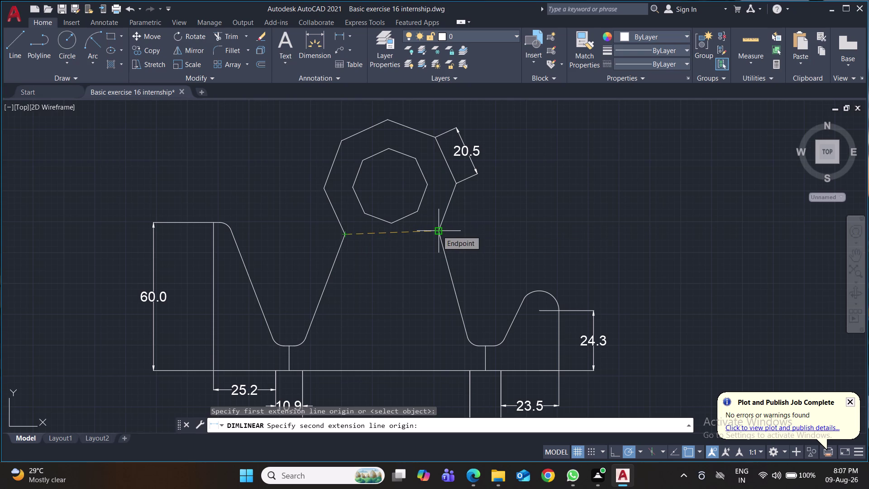
click(437, 231)
click(438, 227)
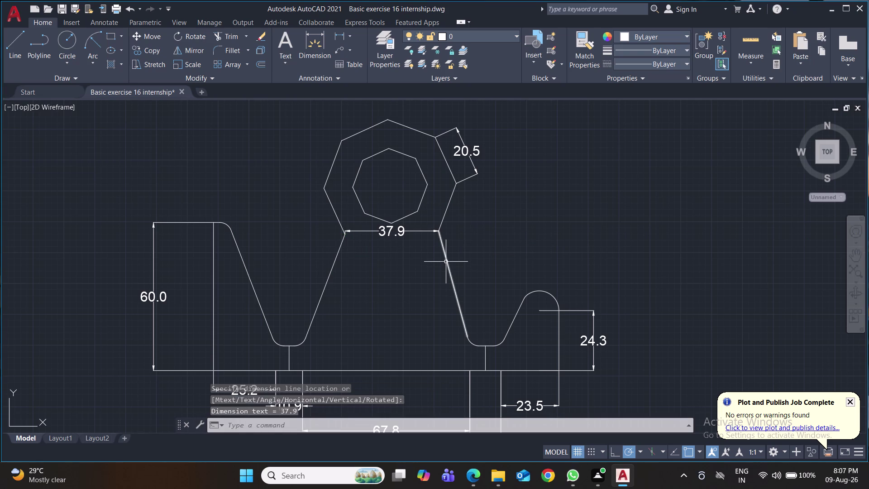
key(ctrl+s)
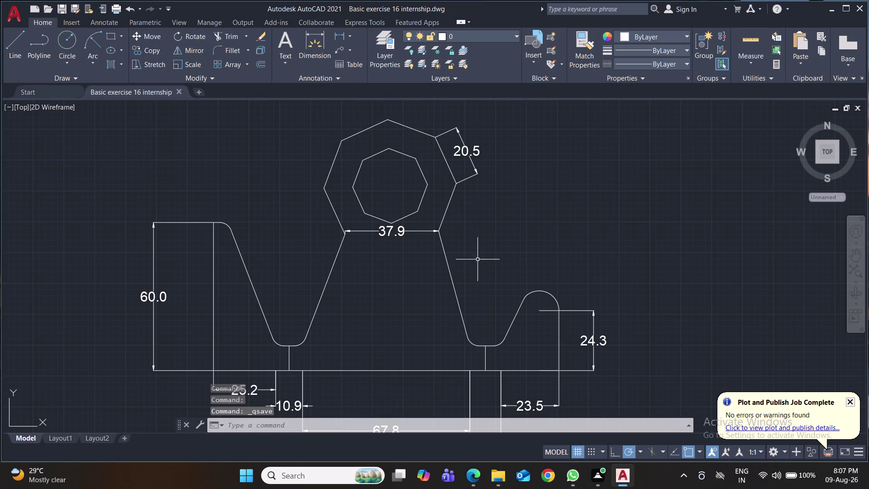
scroll(down, 3)
middle_drag(484, 256, 462, 225)
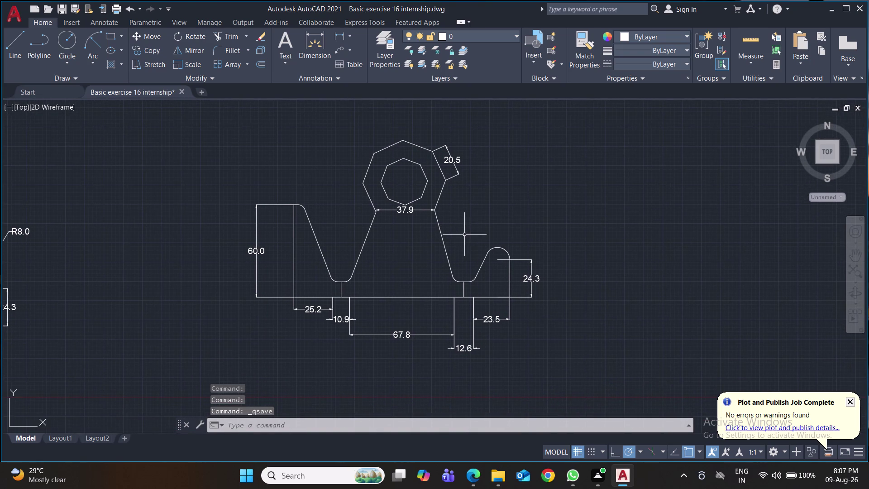
Add the 40.0 left notch depth dimension and save.
scroll(up, 3)
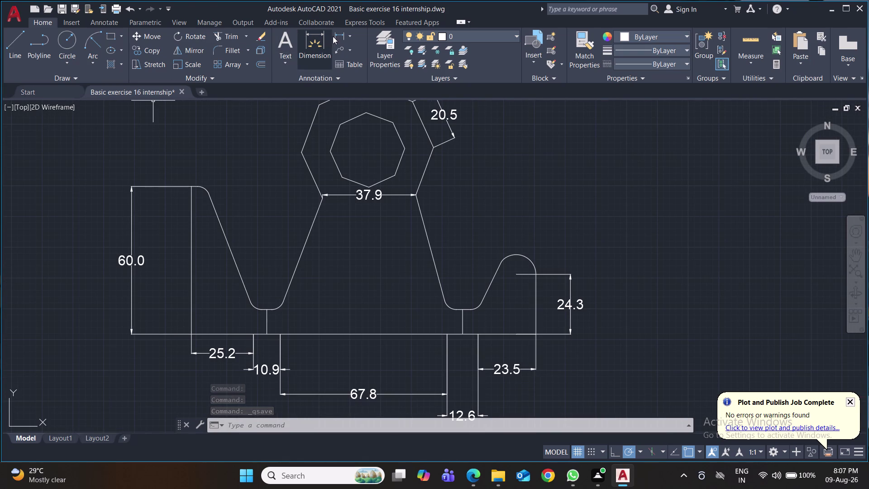
click(338, 34)
click(260, 298)
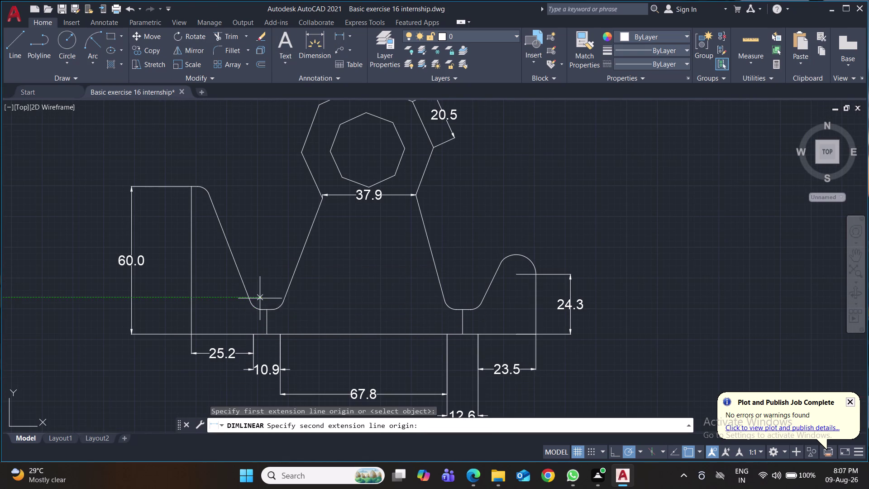
click(197, 198)
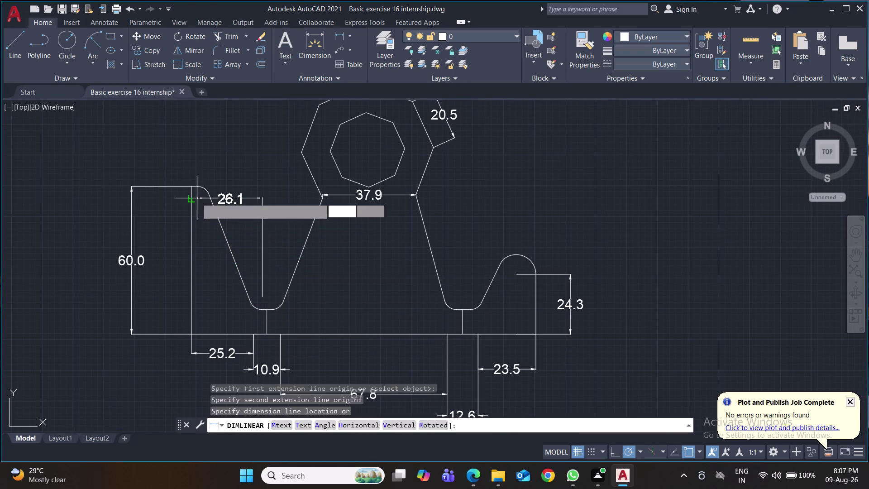
click(268, 234)
key(ctrl+s)
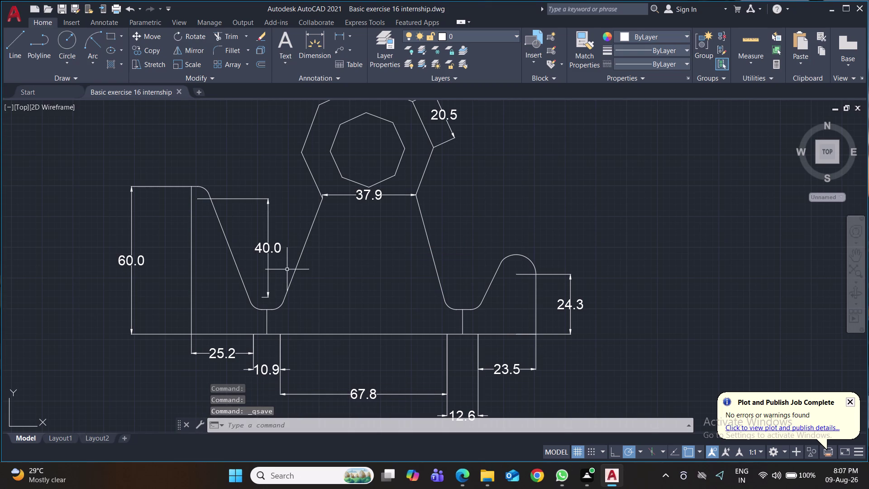
Try dimensioning near the top-left corner, cancelling the mis-measured 7.0 attempts.
click(340, 35)
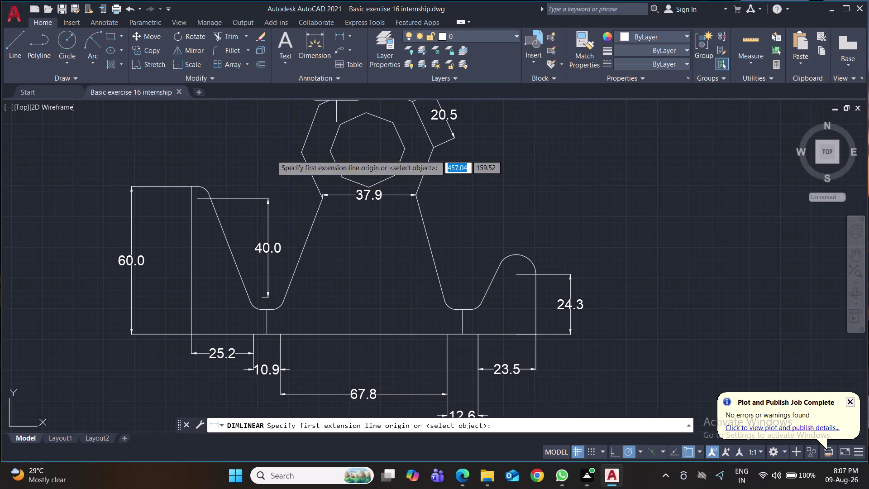
click(190, 186)
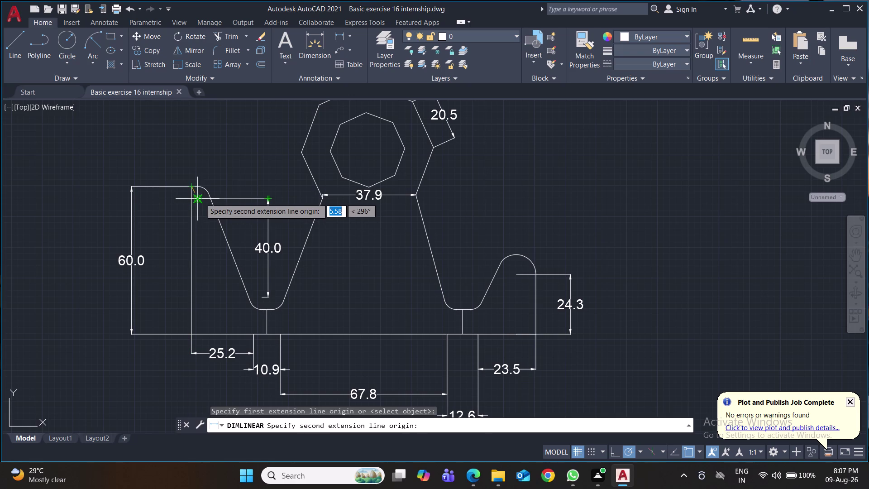
click(201, 198)
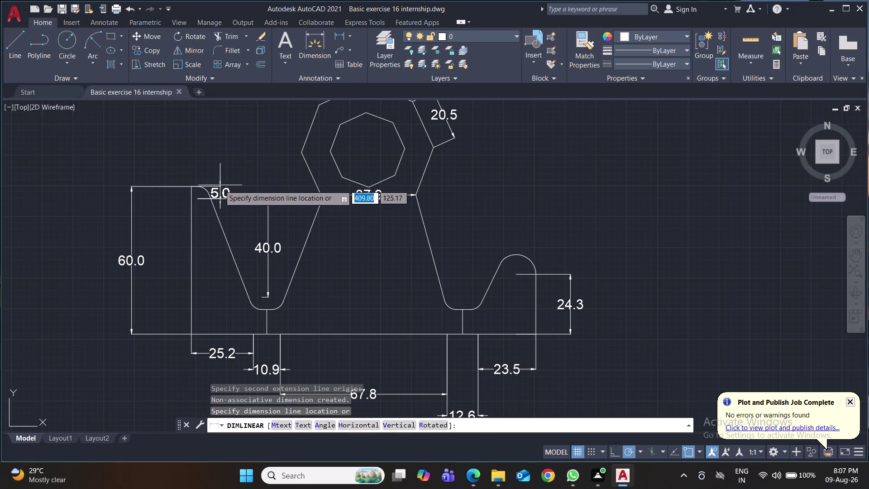
key(Escape)
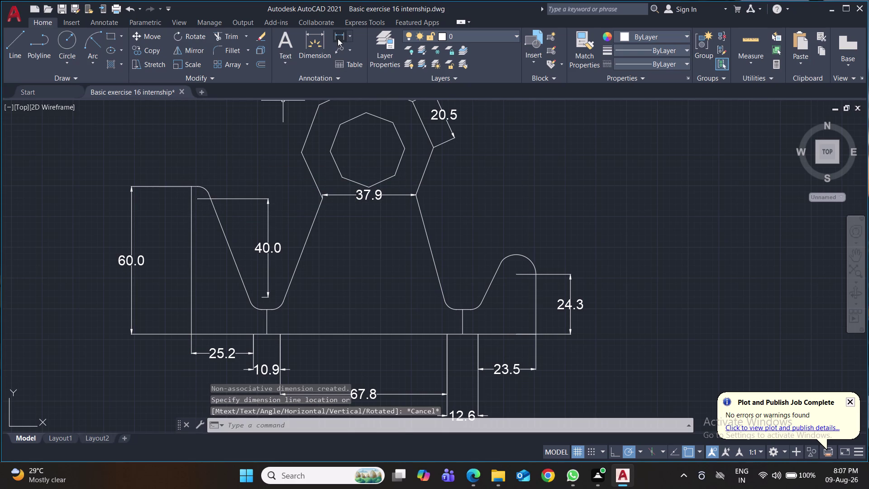
click(338, 37)
click(191, 185)
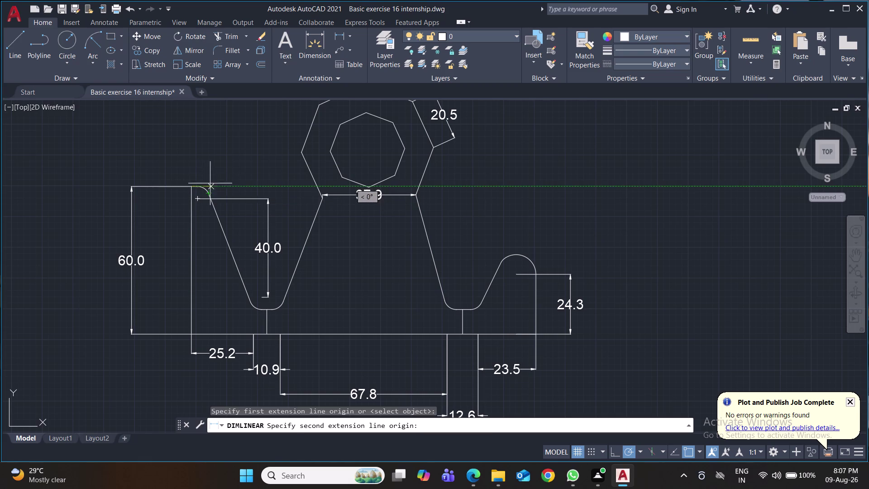
click(209, 192)
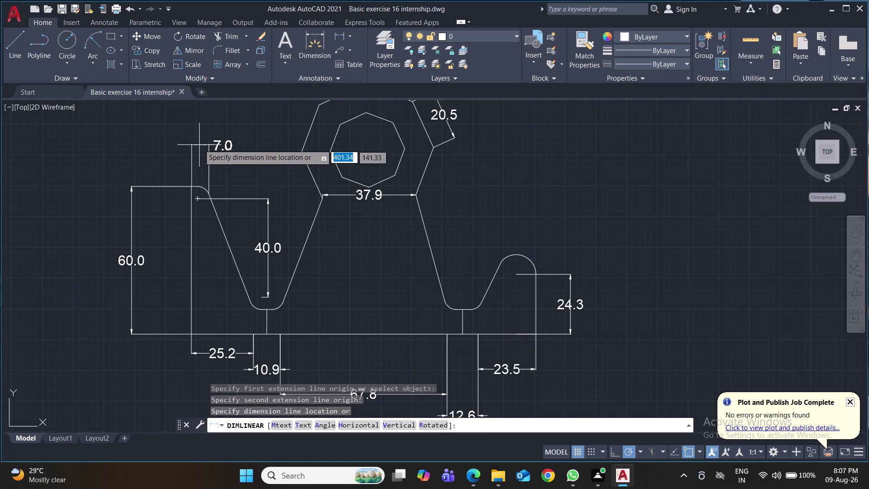
key(Escape)
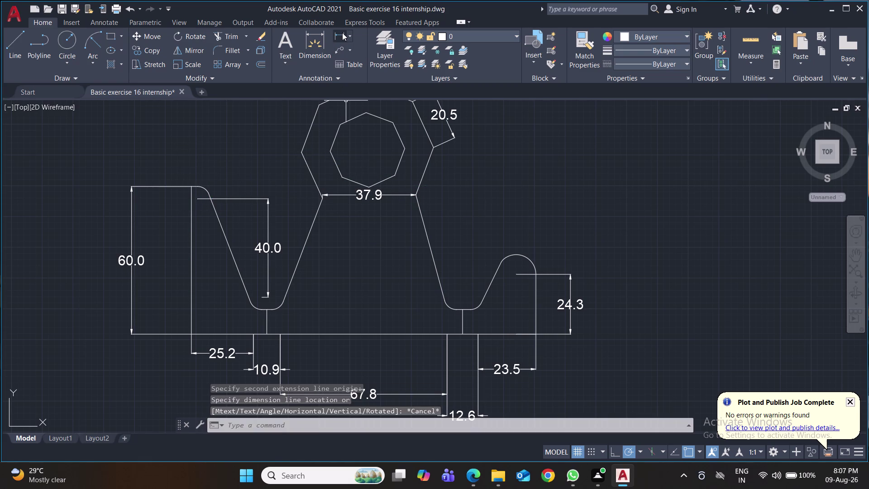
Place a 5.6 dimension from the top-left corner above the profile and save.
click(341, 35)
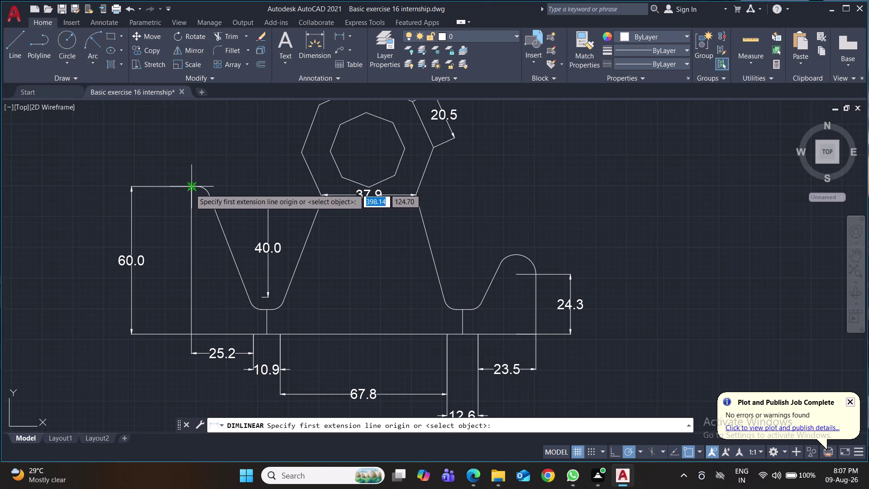
click(190, 188)
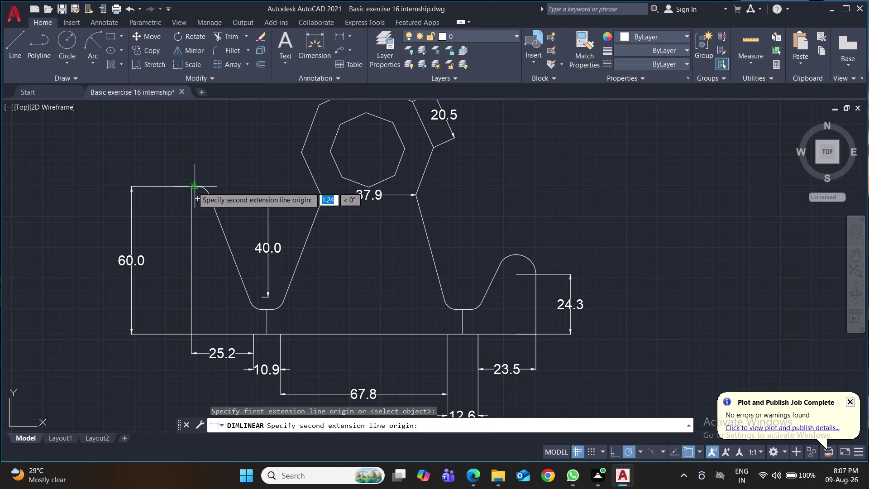
text(5.6)
key(Return)
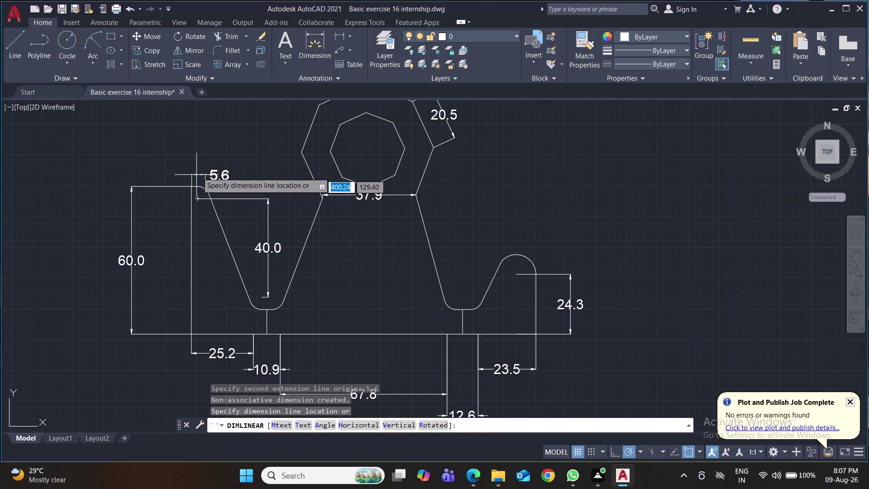
click(198, 139)
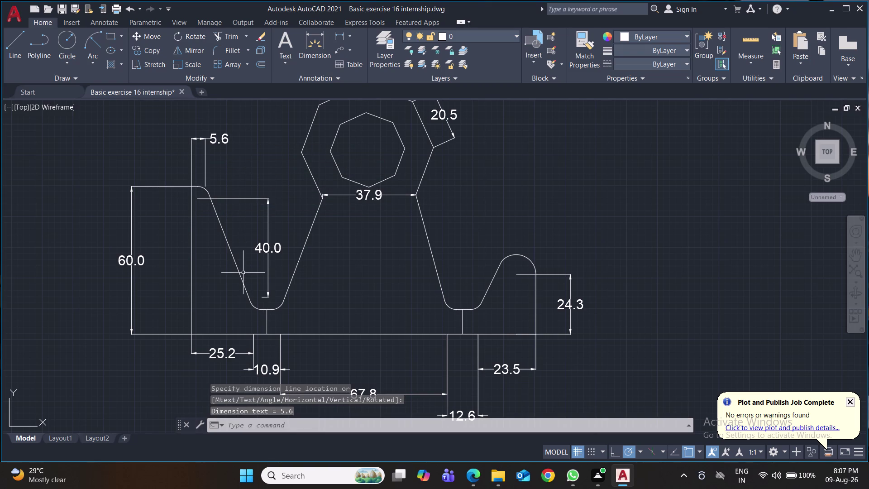
key(ctrl+s)
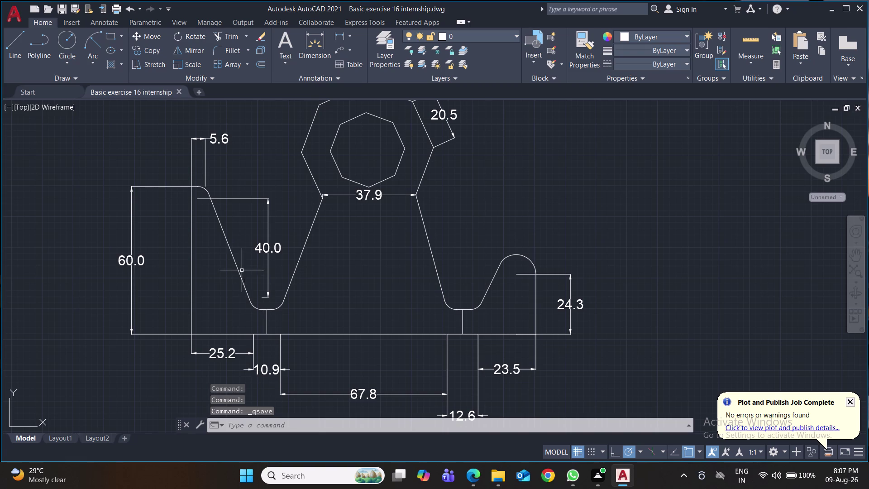
click(348, 37)
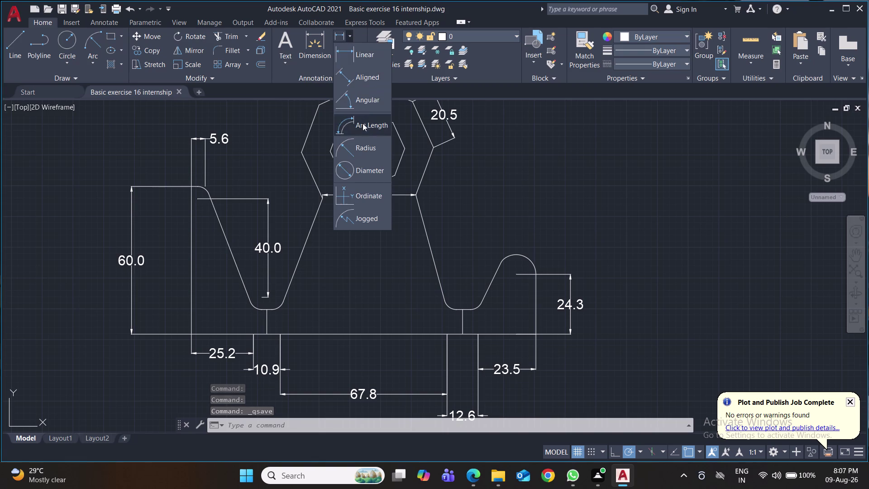
Label the top-left fillet arc with an R5.0 radius dimension.
click(361, 151)
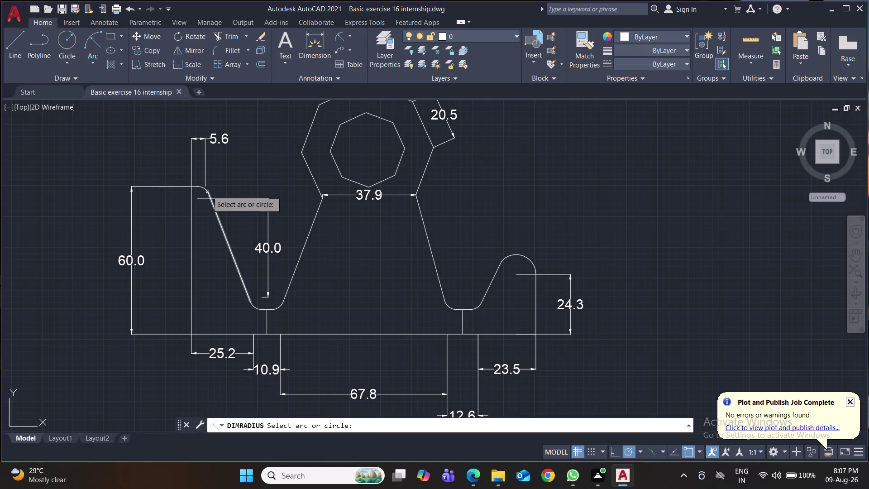
click(203, 188)
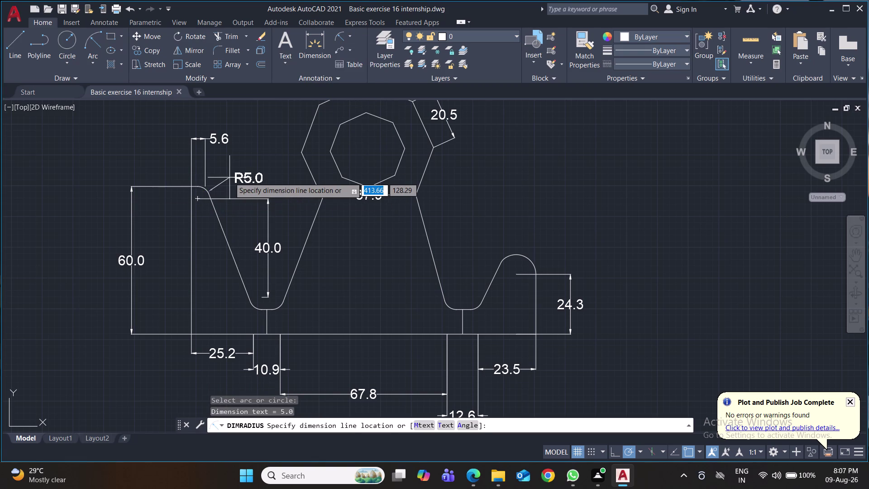
click(229, 178)
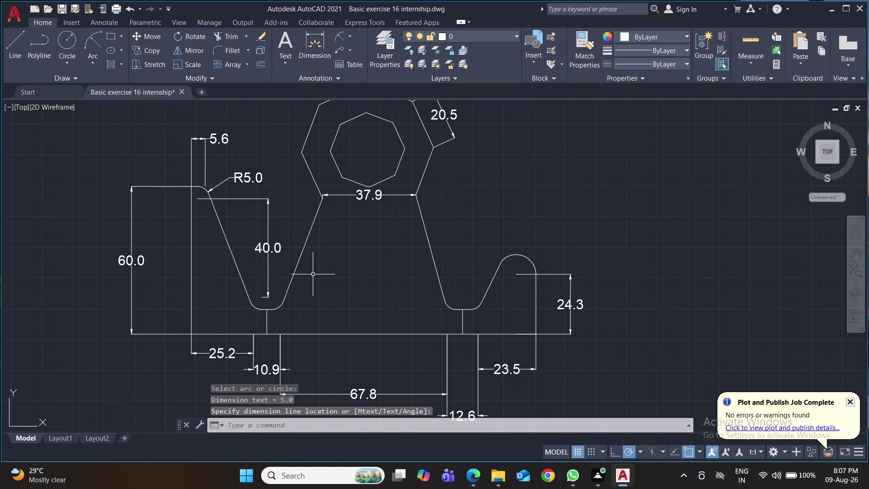
Label the rounded right peak with an R8.0 radius dimension.
middle_drag(313, 274, 292, 250)
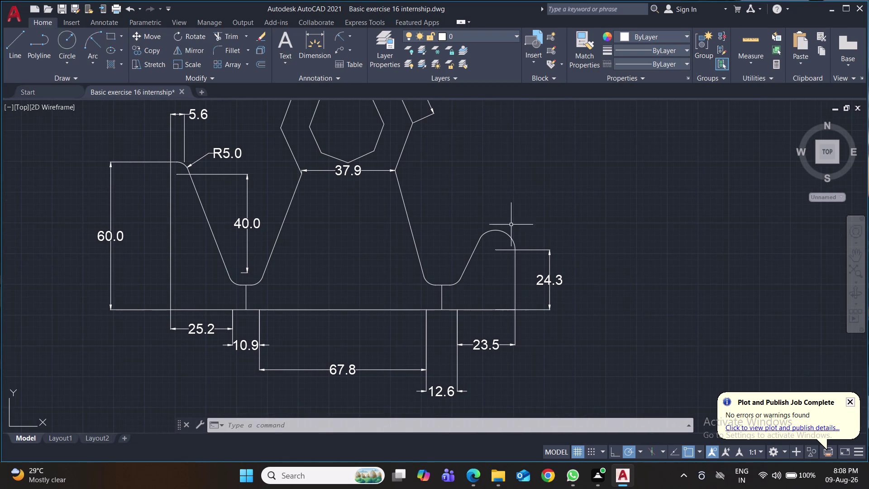
click(335, 33)
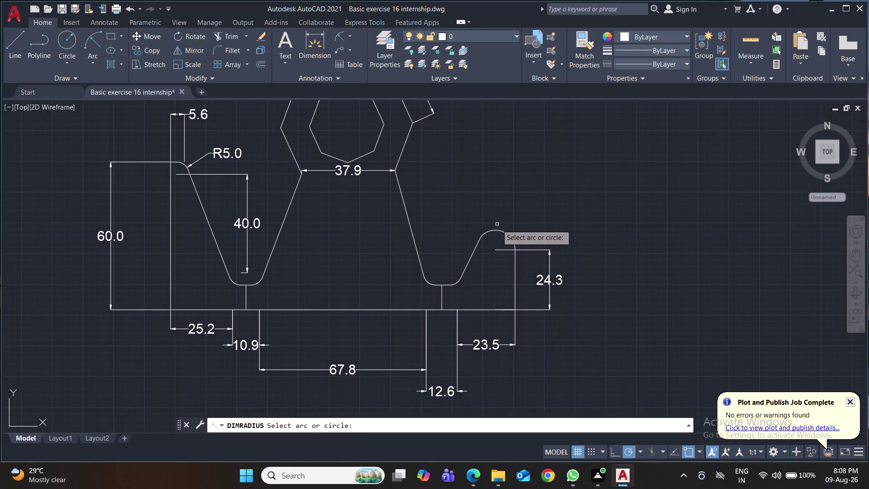
click(504, 230)
click(520, 210)
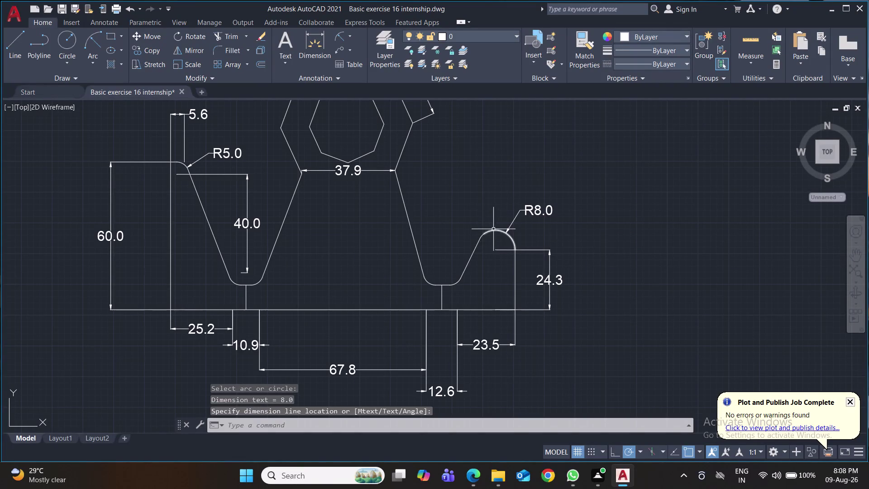
key(space)
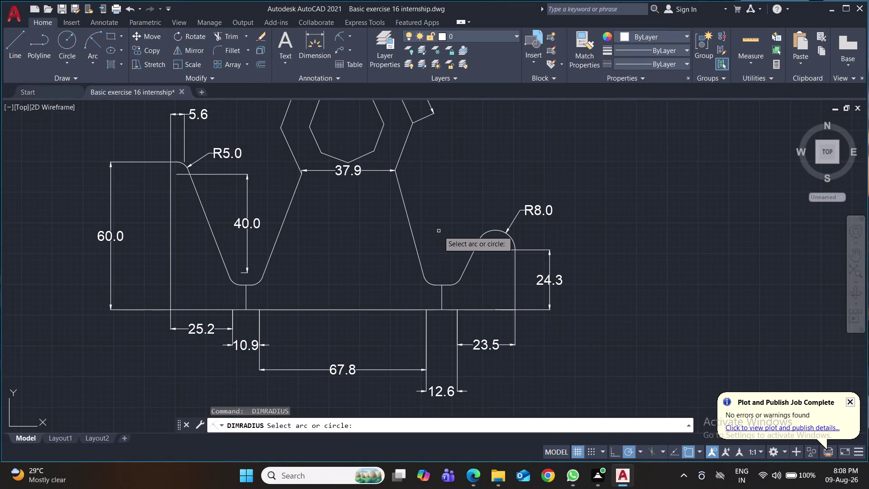
click(350, 34)
click(357, 54)
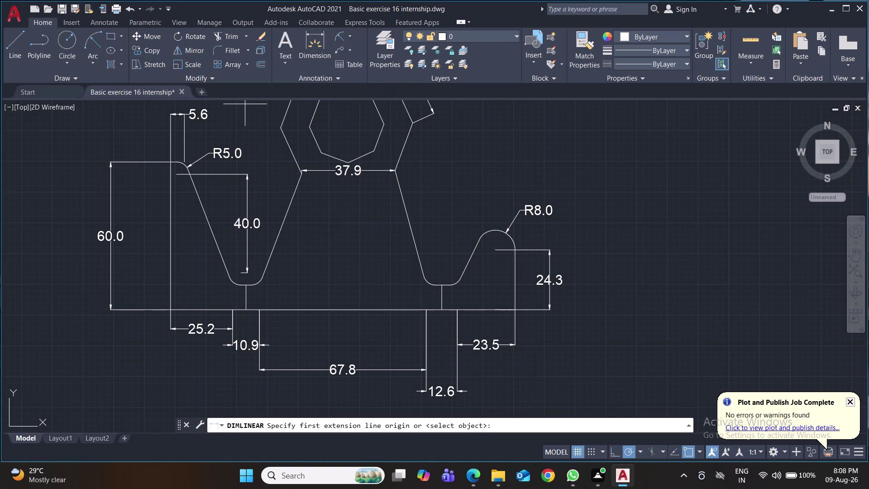
Dimension the 59.7 vertical distance from the hexagon's bottom point to the base line, and save.
click(349, 164)
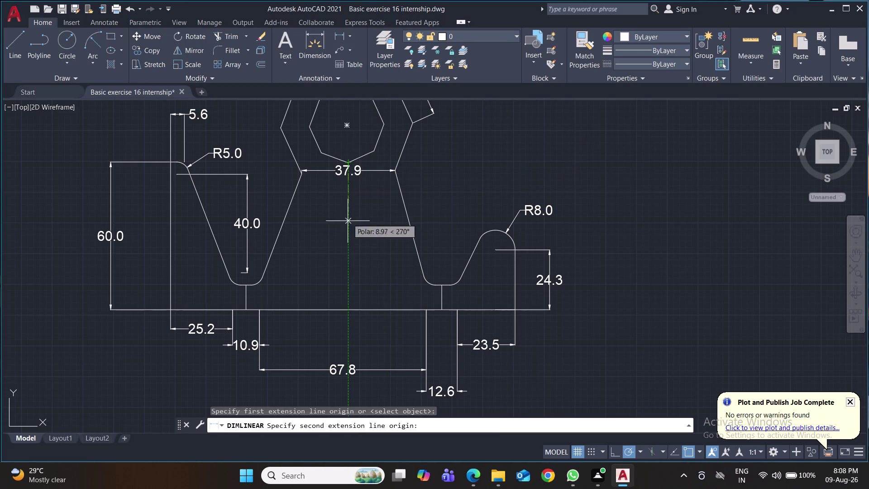
click(349, 307)
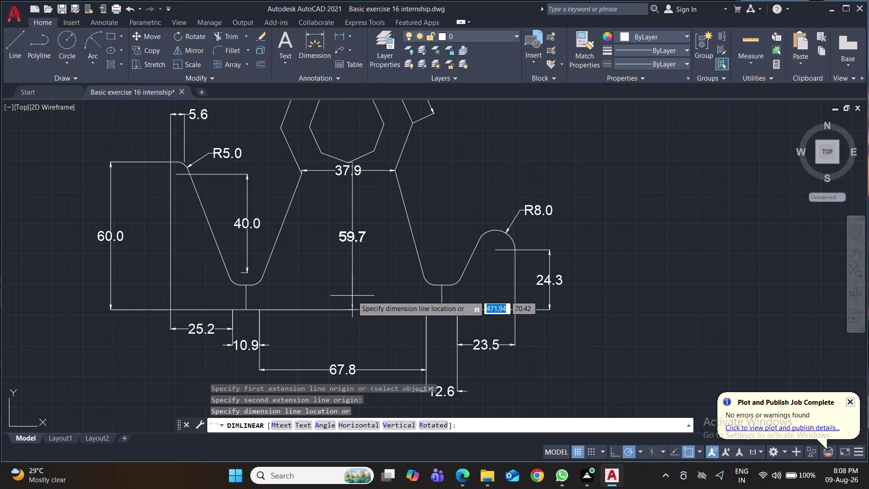
click(352, 296)
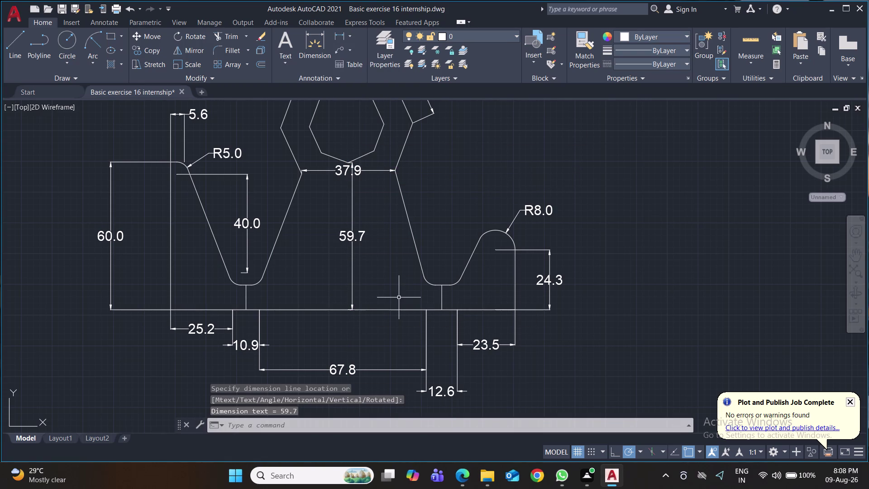
key(ctrl+s)
key(ctrl+s)
key(ctrl+s)
scroll(down, 3)
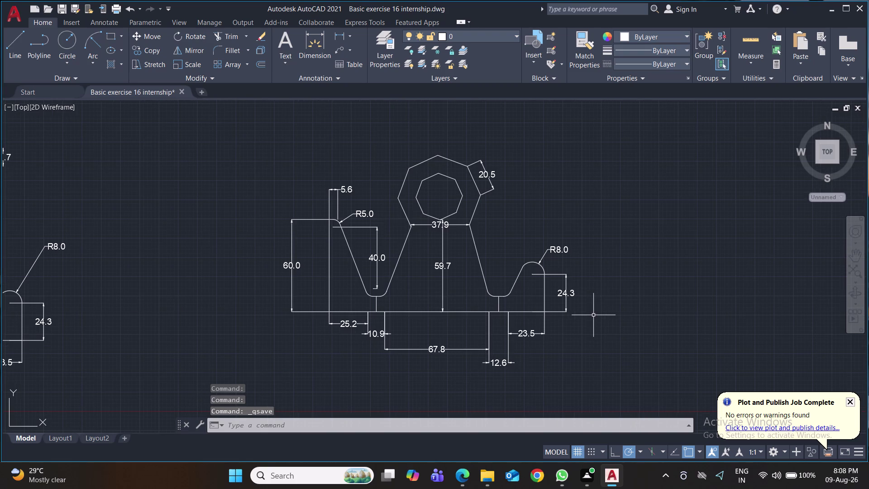
middle_drag(635, 313, 622, 299)
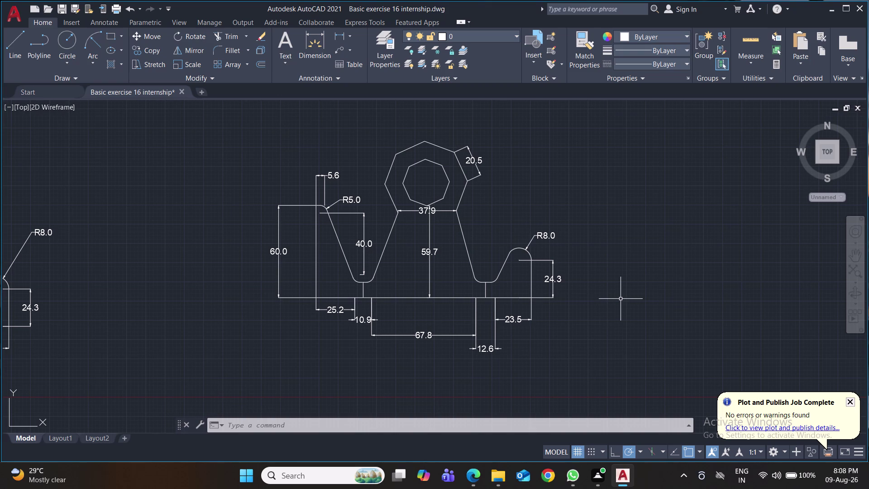
Open the Plot dialog and close it without plotting.
key(ctrl+s)
key(ctrl+s)
key(ctrl+s)
key(ctrl+s)
key(ctrl+s)
key(ctrl+s)
key(ctrl+s)
key(ctrl+p)
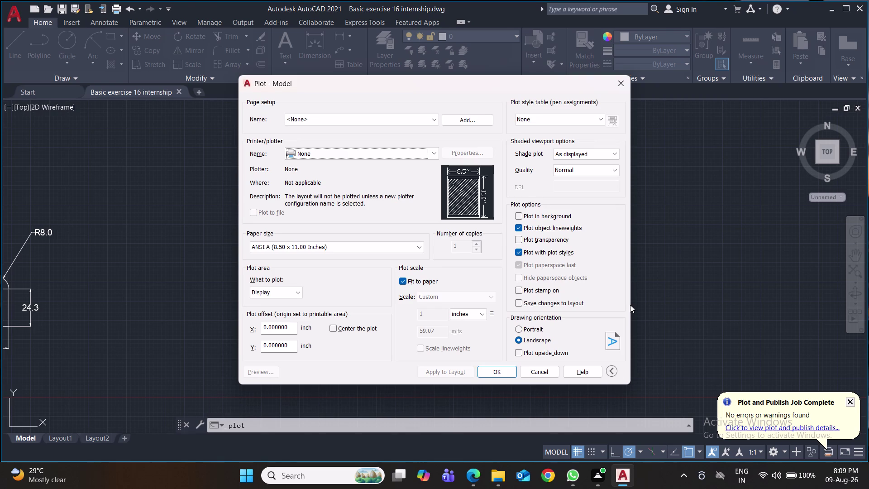
click(622, 84)
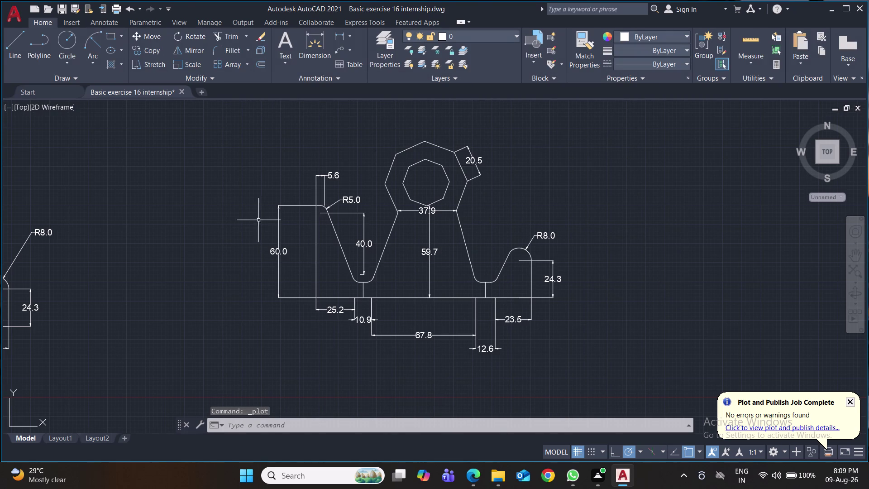
click(339, 37)
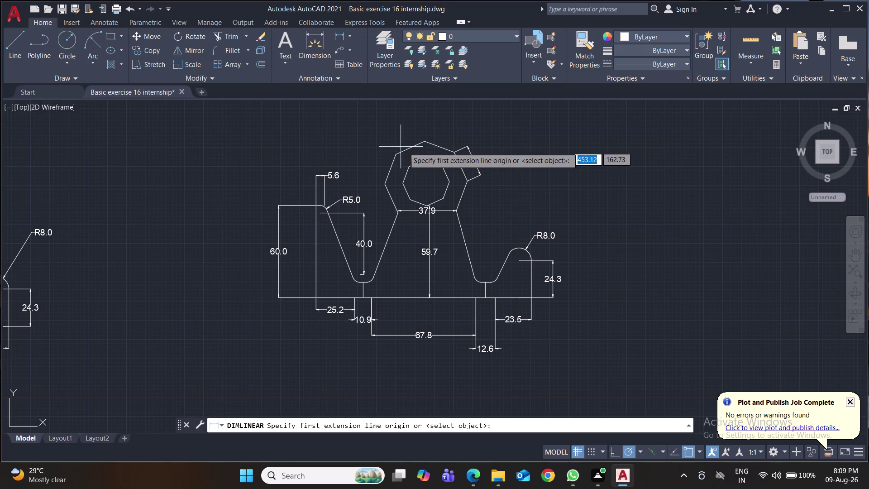
click(424, 160)
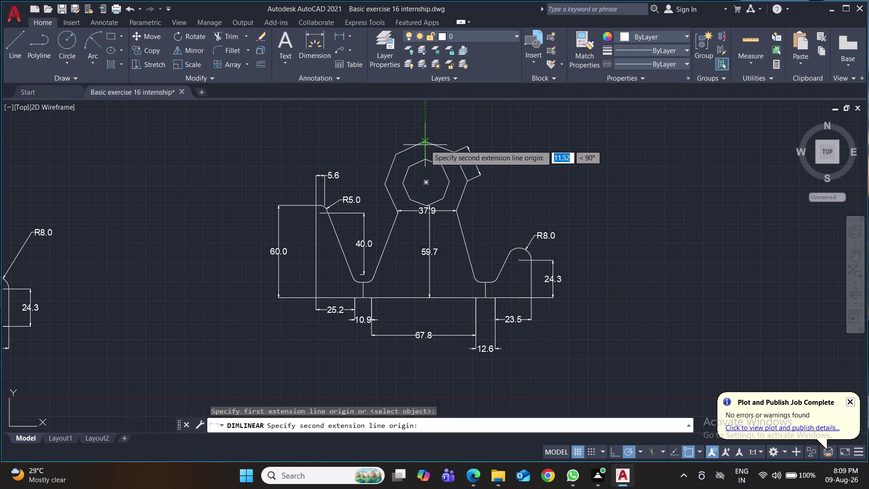
click(425, 143)
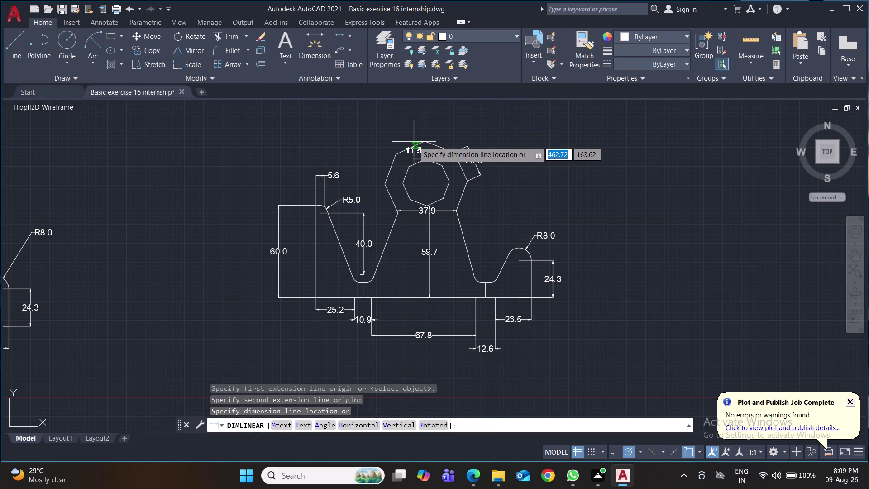
key(Escape)
click(340, 34)
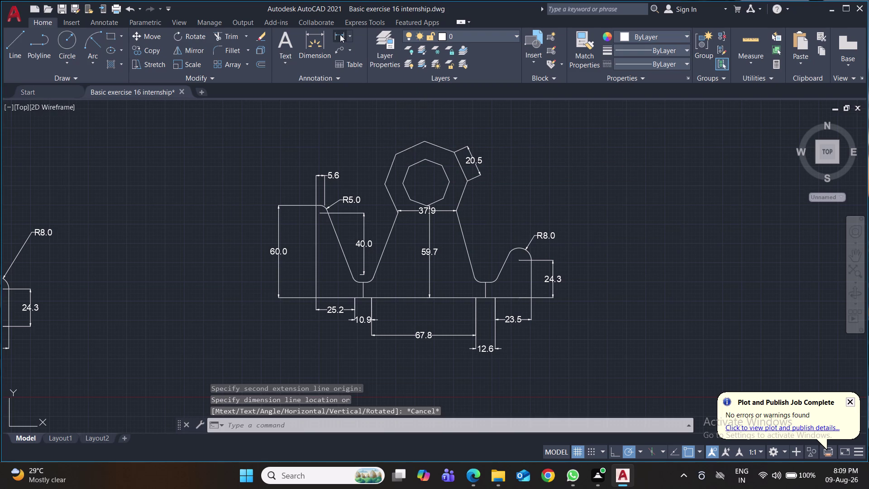
click(424, 157)
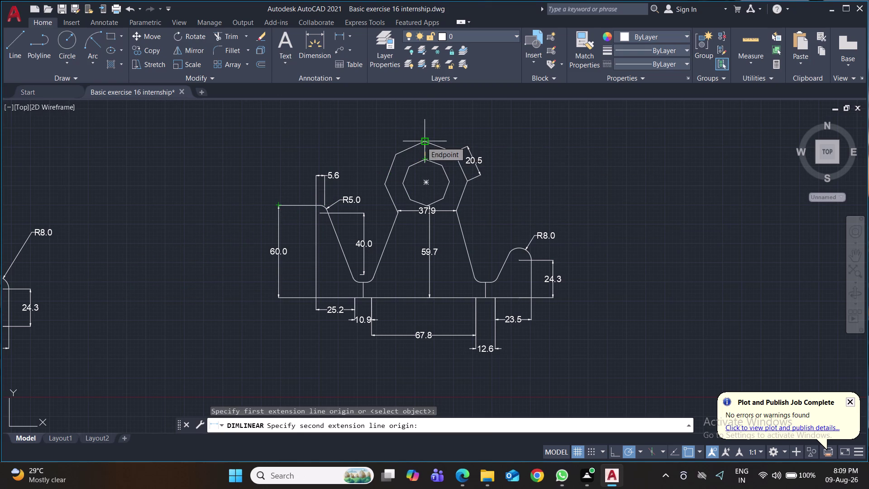
text(10.8)
key(Return)
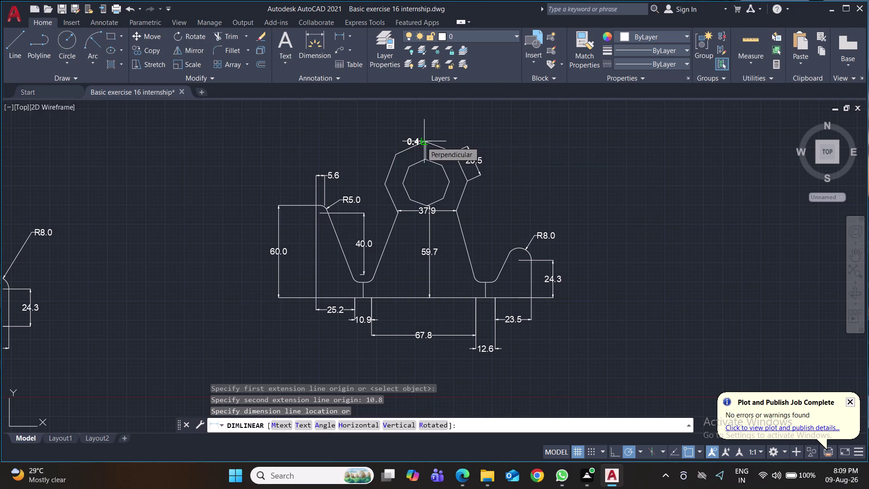
click(382, 142)
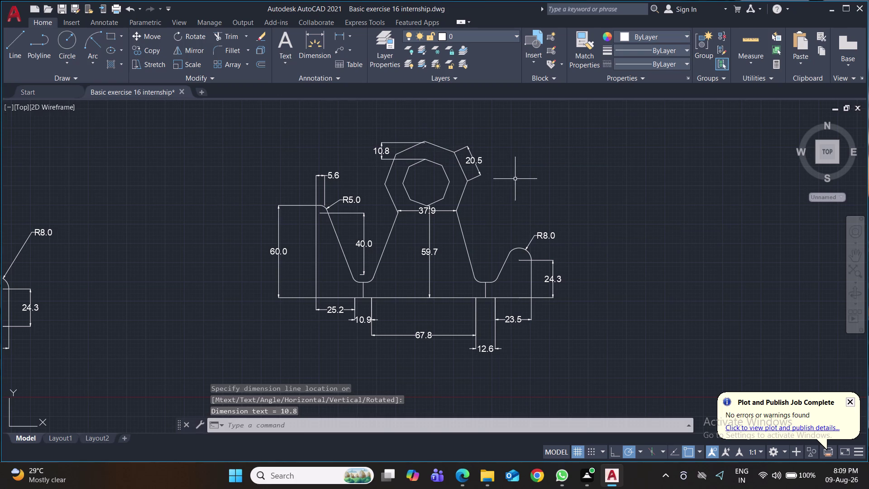
key(ctrl+s)
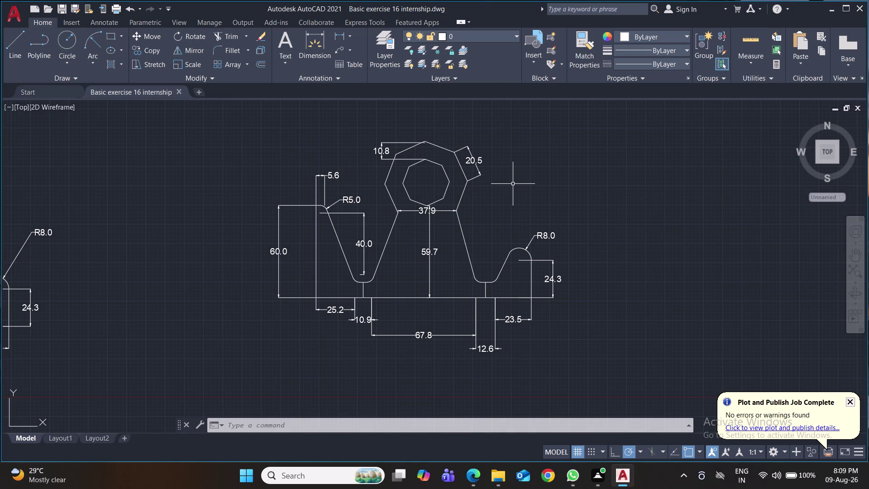
key(ctrl+s)
key(ctrl+s)
key(ctrl+s)
key(ctrl+s)
key(ctrl+s)
key(ctrl+s)
key(ctrl+s)
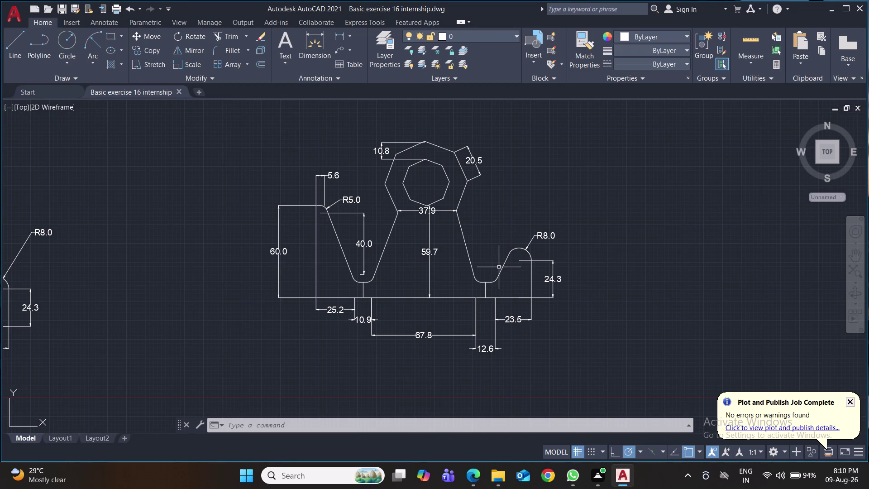
In the Plot dialog, select the DWG To PDF plotter and ISO full bleed A4 paper.
key(ctrl+p)
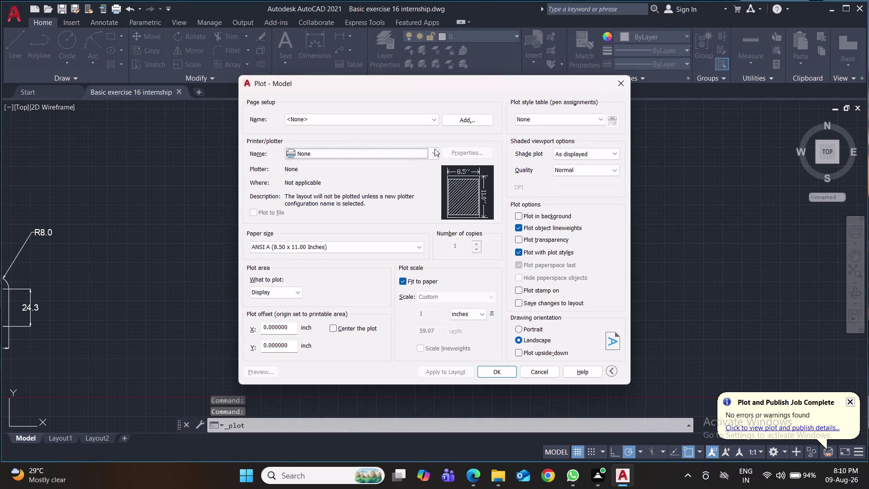
click(434, 149)
scroll(down, 3)
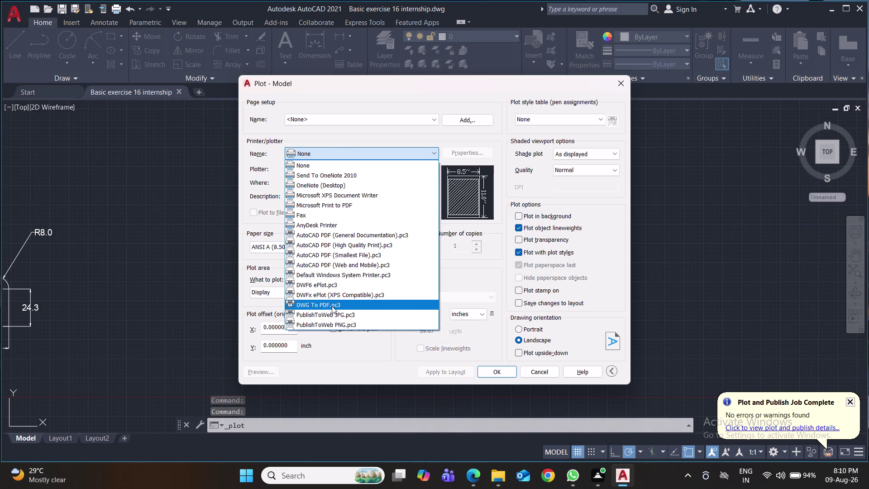
click(332, 304)
click(378, 246)
scroll(up, 3)
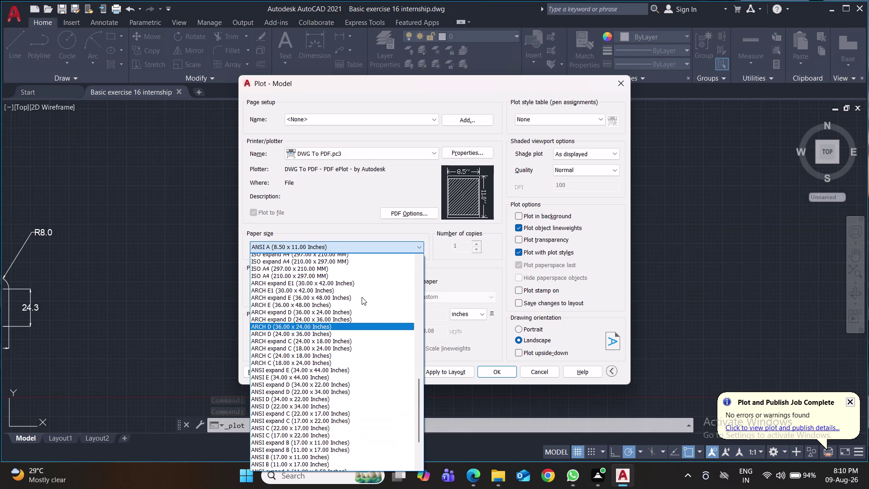
scroll(up, 3)
scroll(up, 3)
scroll(up, 3)
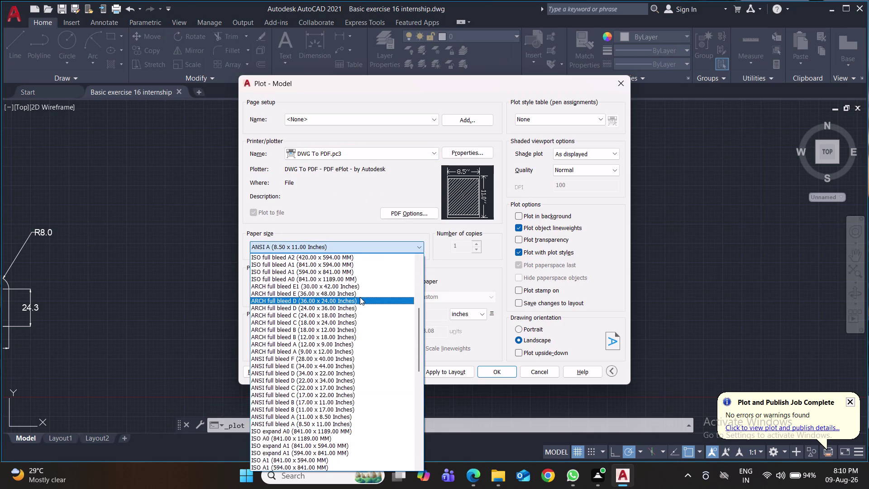
scroll(up, 3)
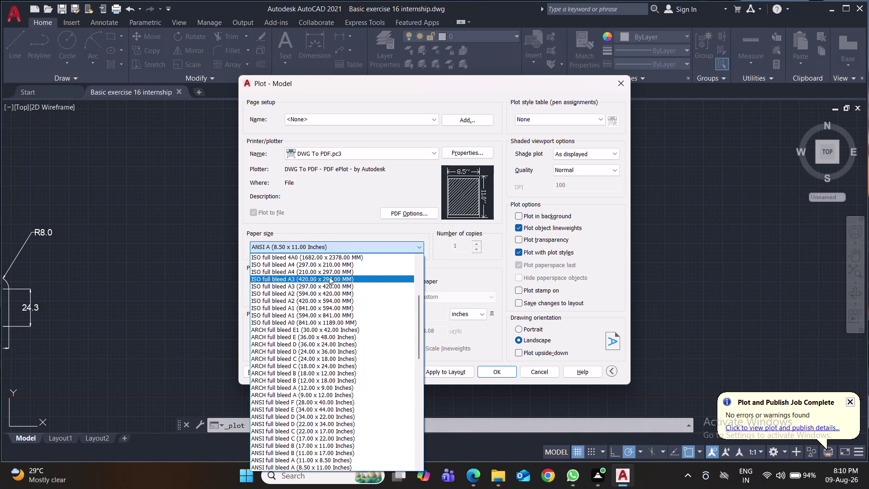
scroll(up, 3)
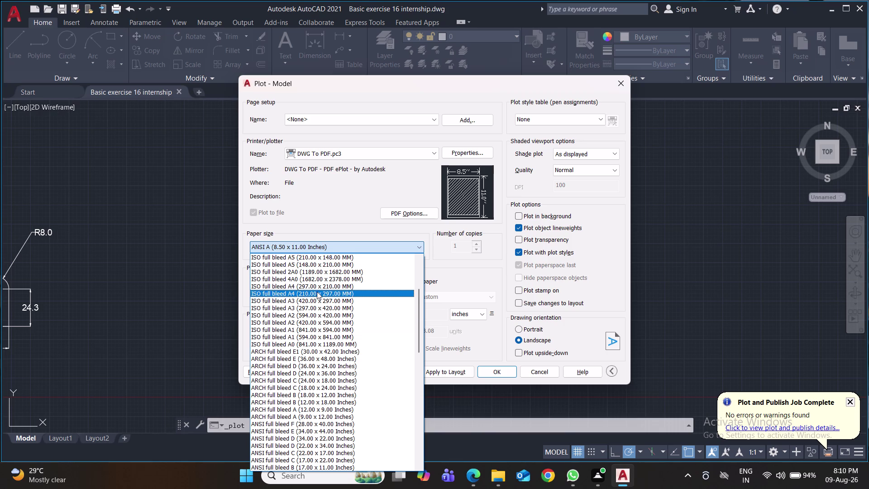
click(317, 292)
Plot a portrait window around the profile and save the PDF under the suggested name.
click(524, 328)
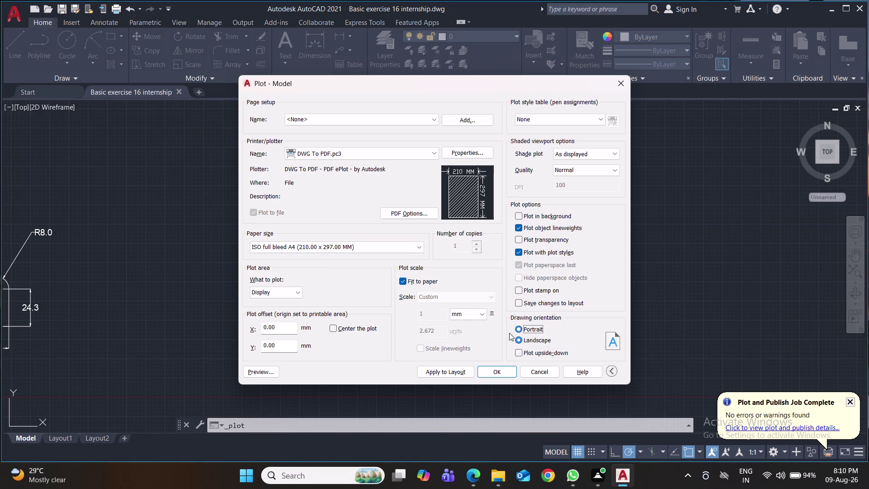
click(296, 296)
click(295, 323)
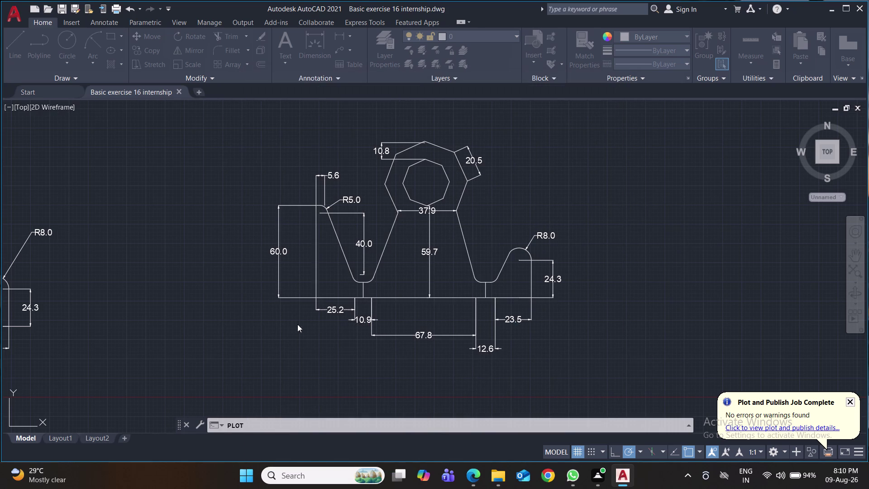
click(230, 125)
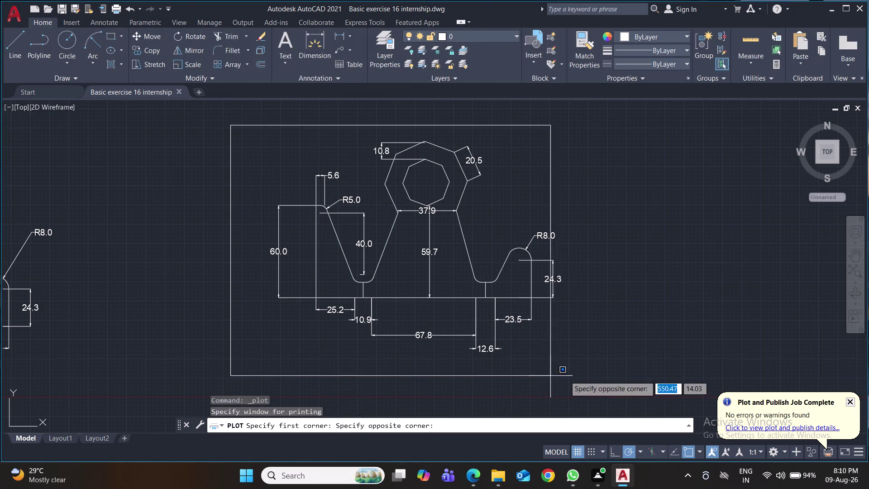
click(599, 377)
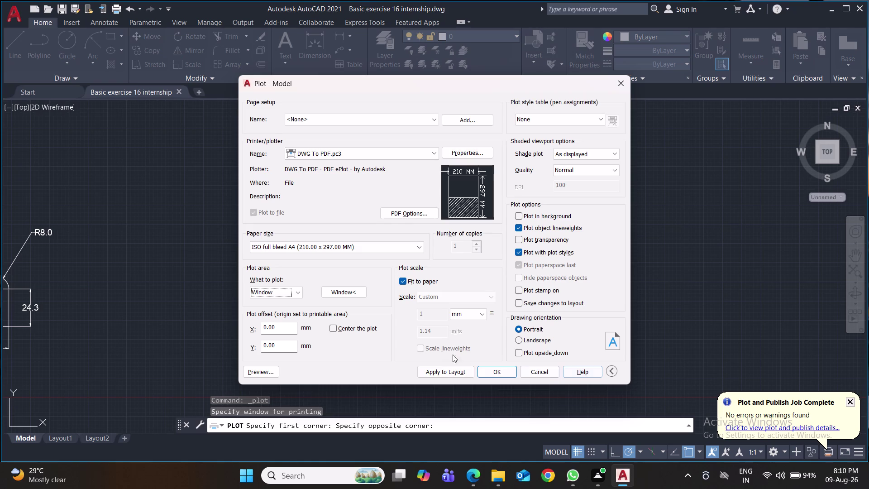
click(495, 373)
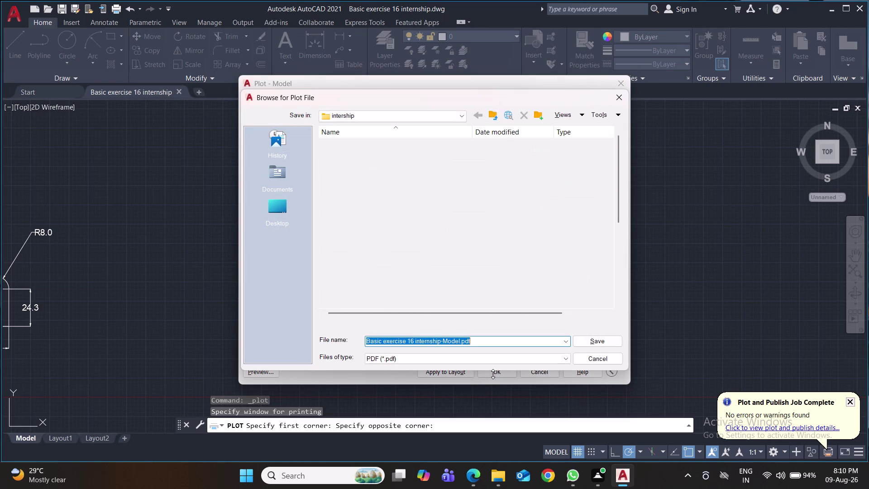
click(585, 343)
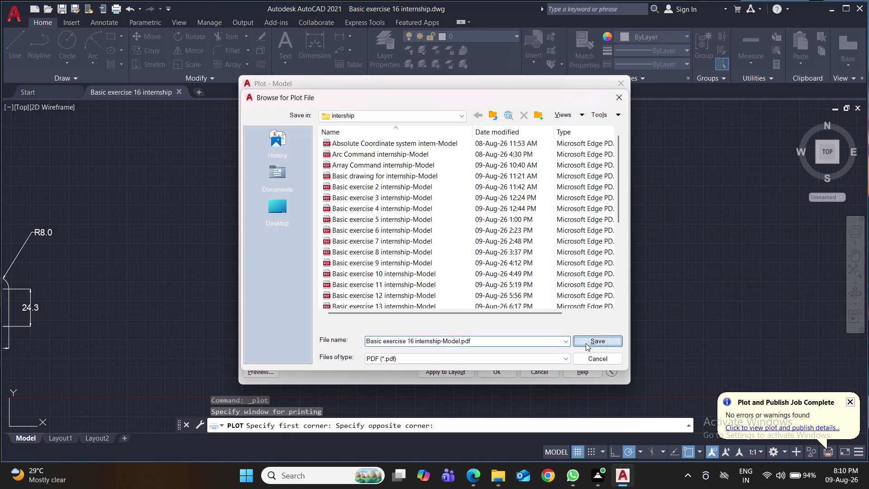